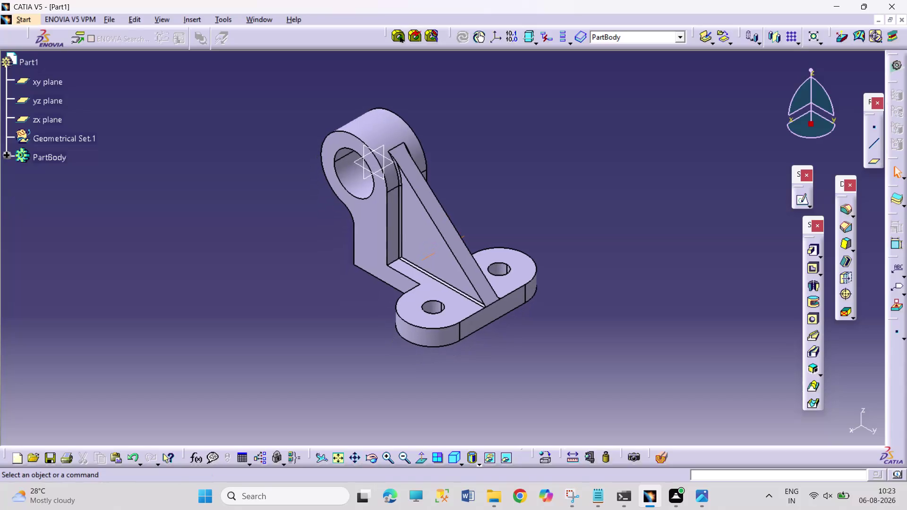
Recenter the finished bracket in the view and start saving it under a new name (Ctrl+S).
middle_click(500, 179)
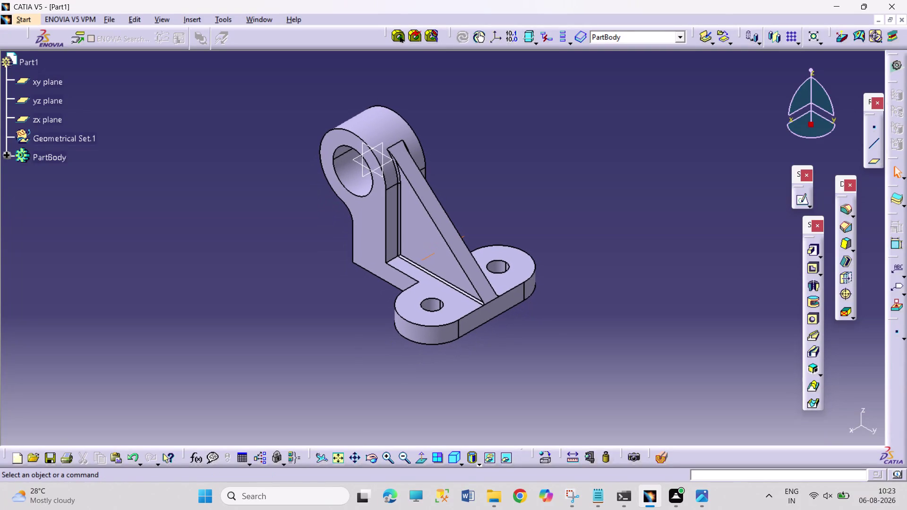
middle_click(497, 177)
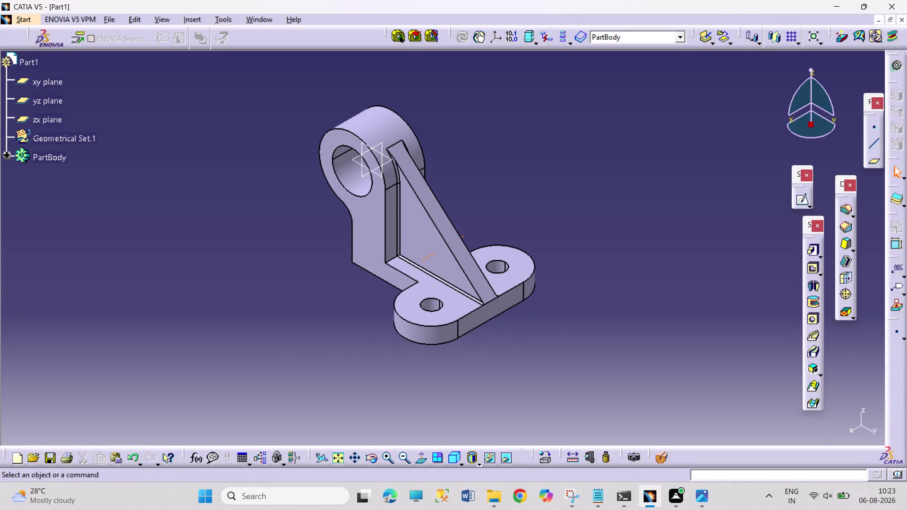
middle_click(493, 210)
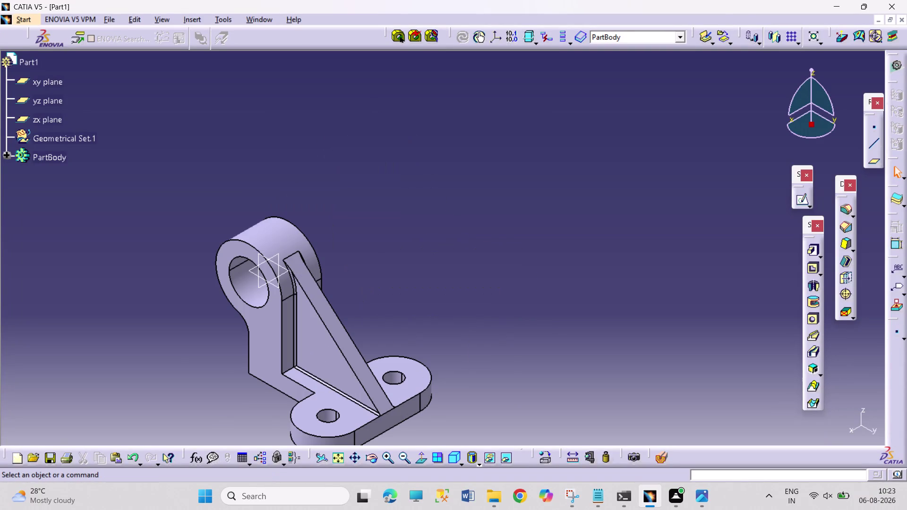
middle_click(492, 209)
middle_click(494, 209)
middle_click(494, 210)
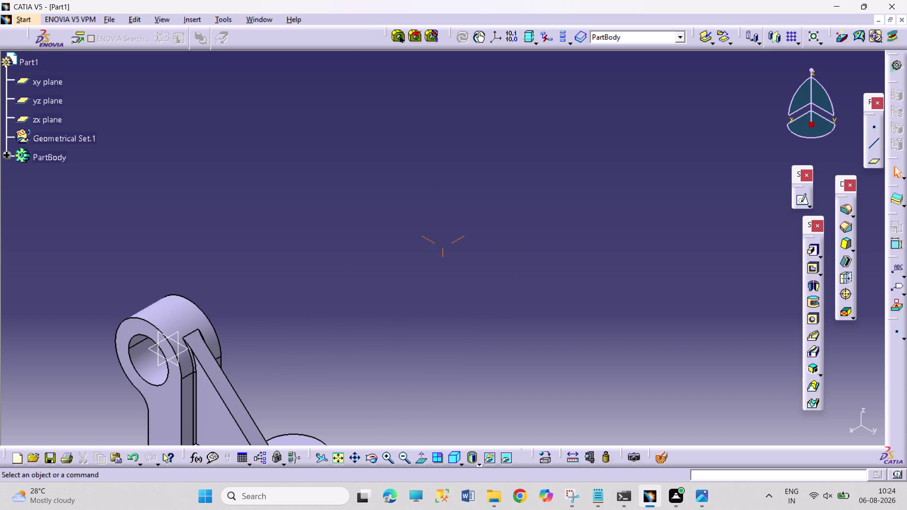
middle_click(30, 403)
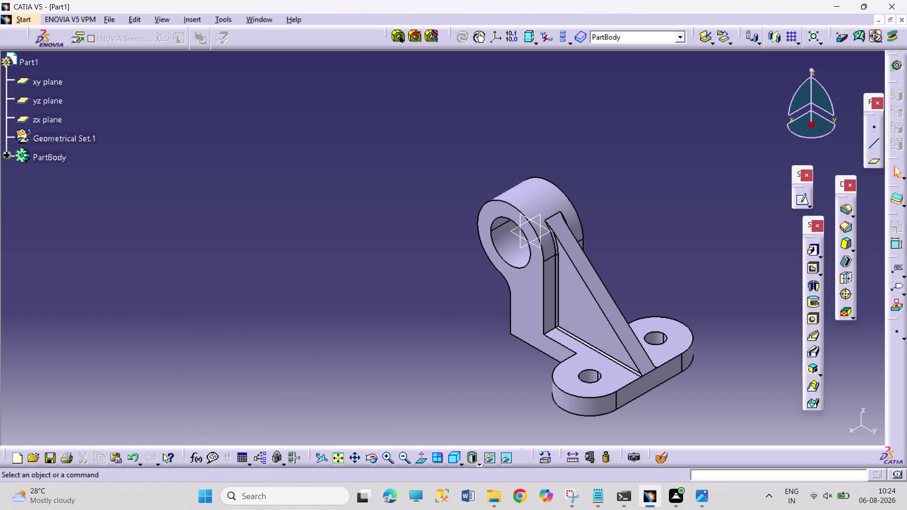
middle_click(710, 401)
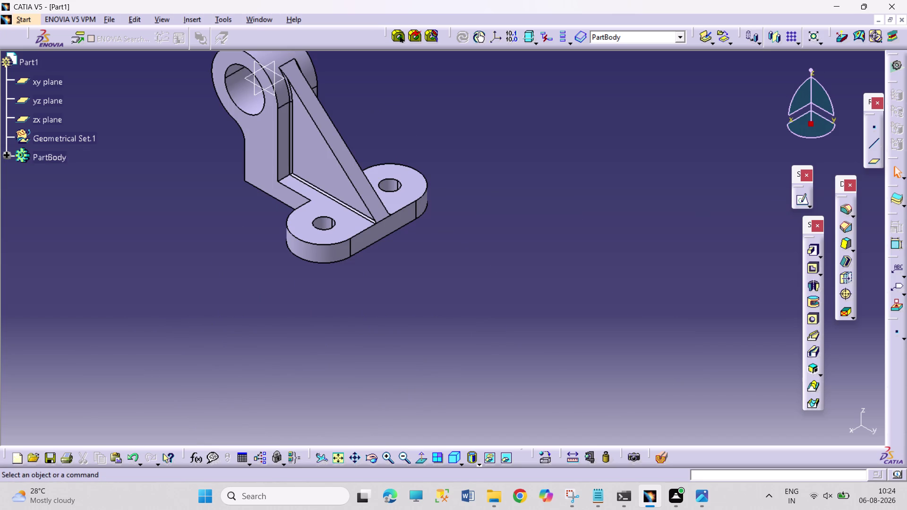
middle_drag(556, 237, 567, 240)
middle_drag(510, 195, 660, 328)
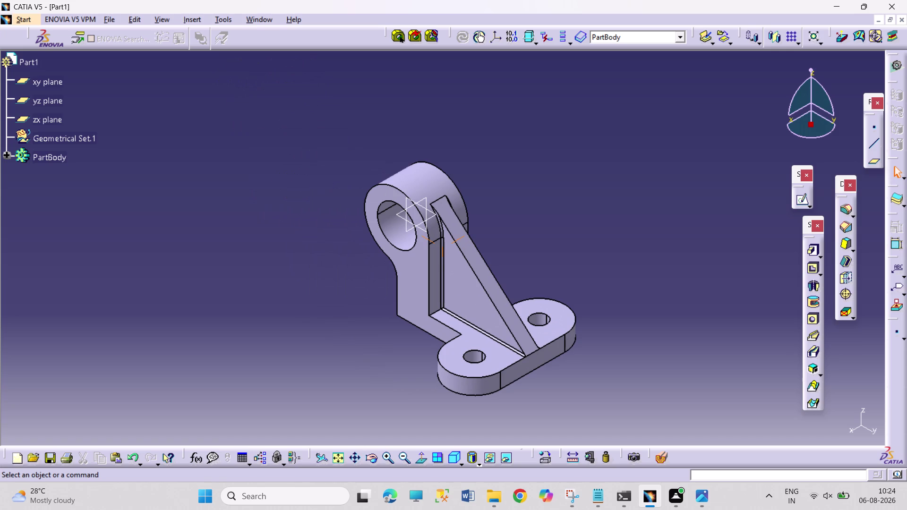
middle_drag(570, 376, 569, 357)
middle_drag(596, 340, 596, 334)
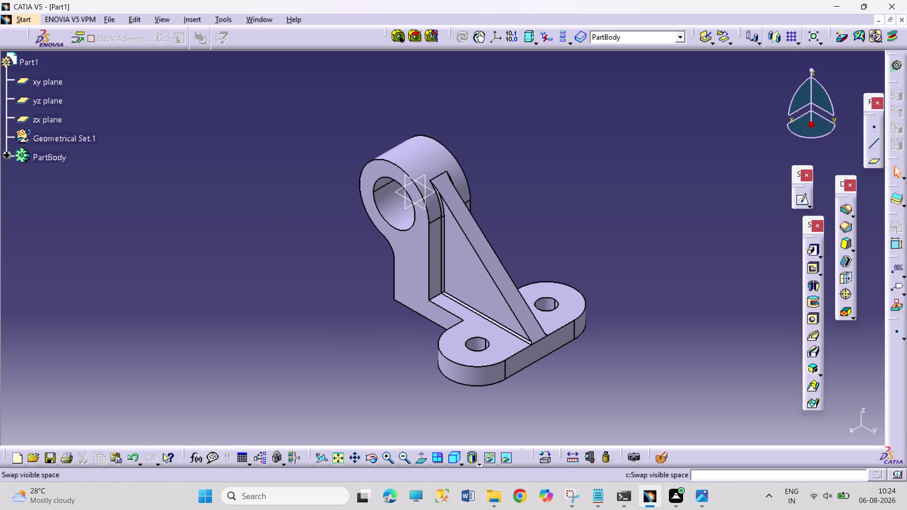
key(ctrl+s)
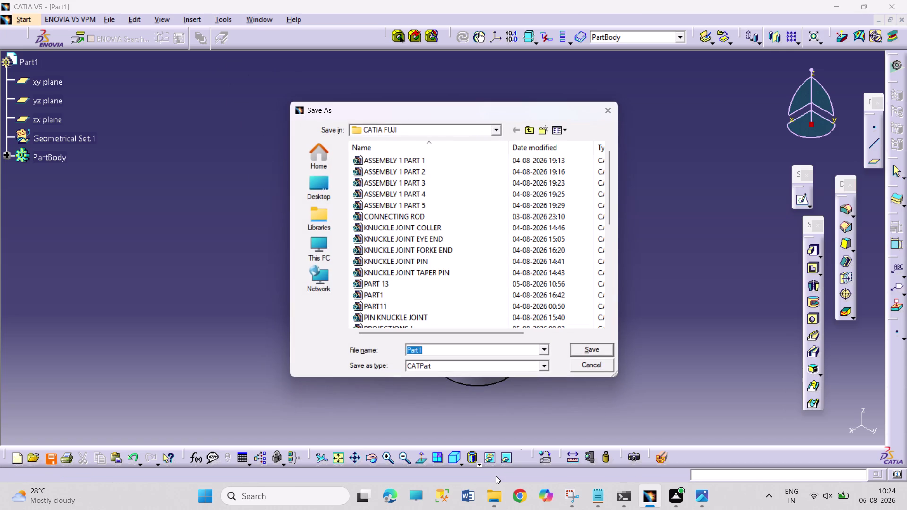
Save the bracket as PART17.CATPart in the CATIA FUJI folder.
text(PA)
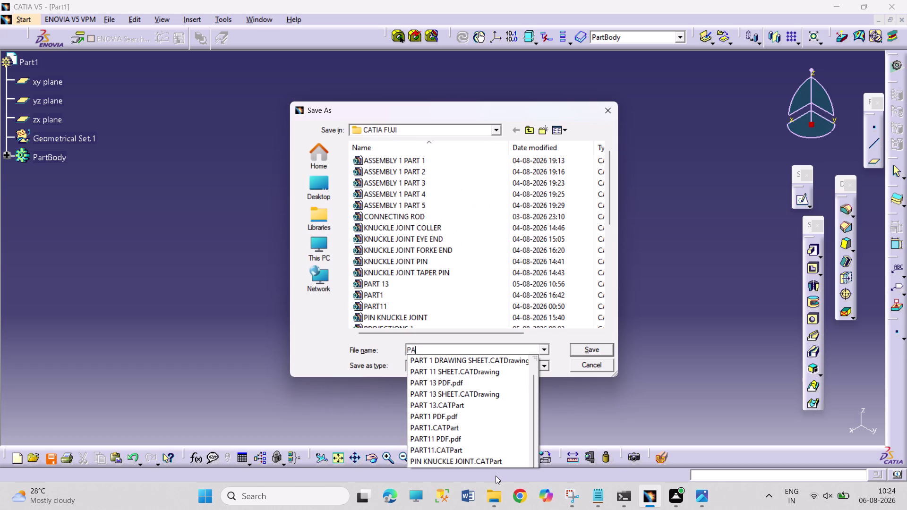
text(RT)
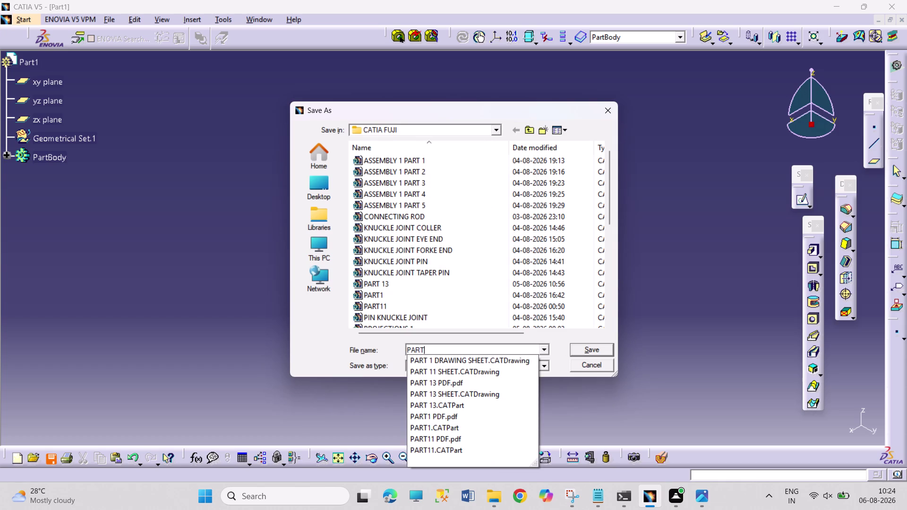
text(17)
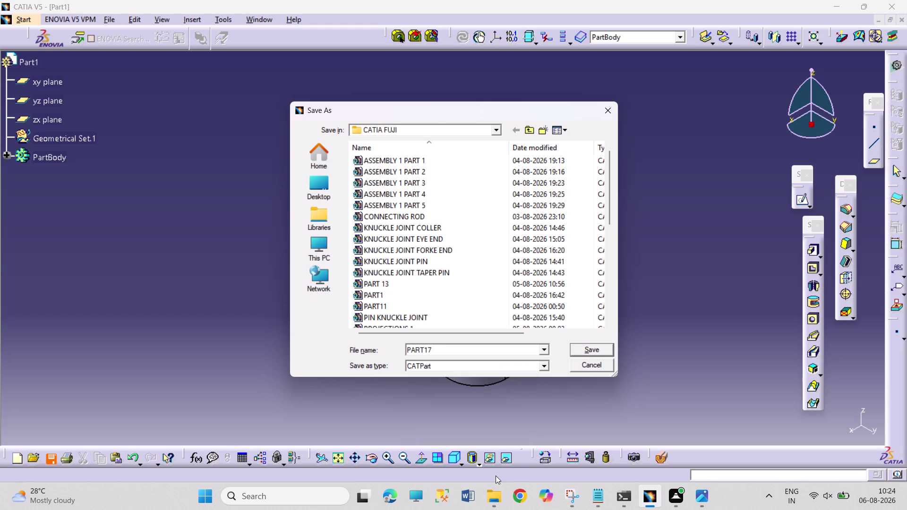
key(Return)
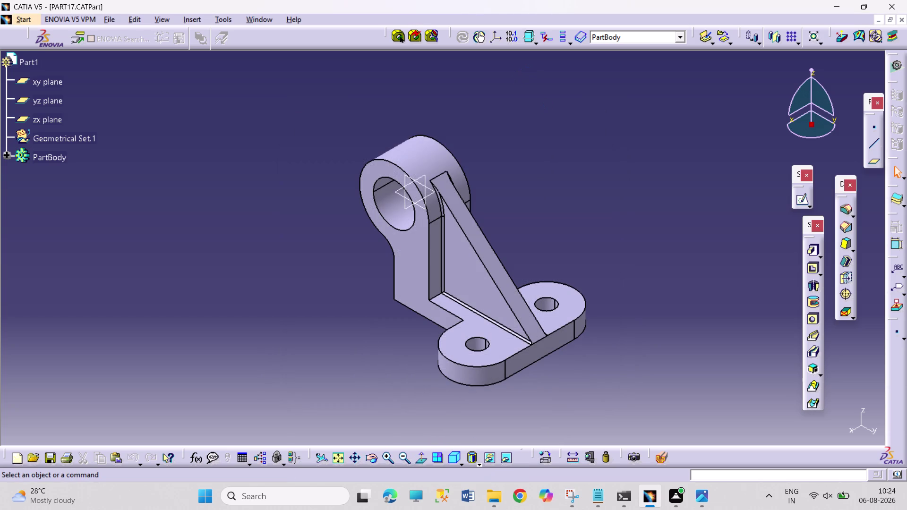
click(37, 22)
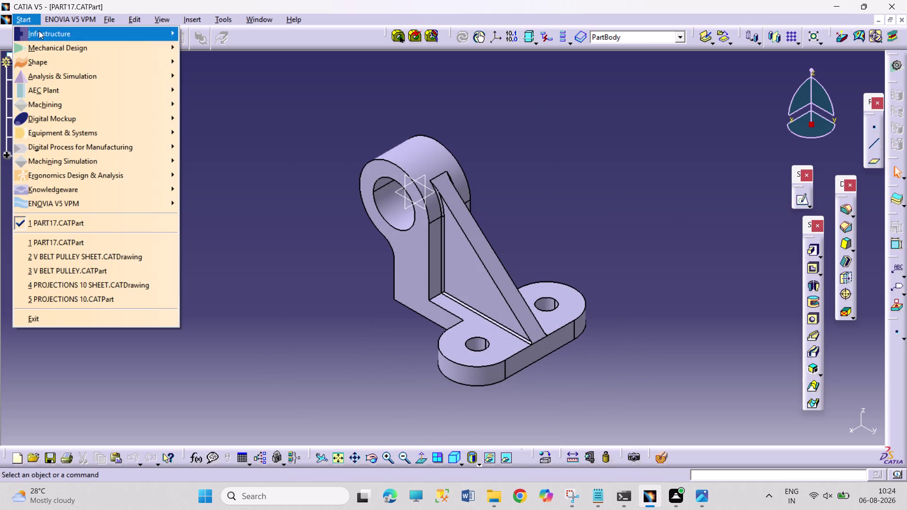
Start a new Drafting drawing using the empty sheet layout.
click(48, 46)
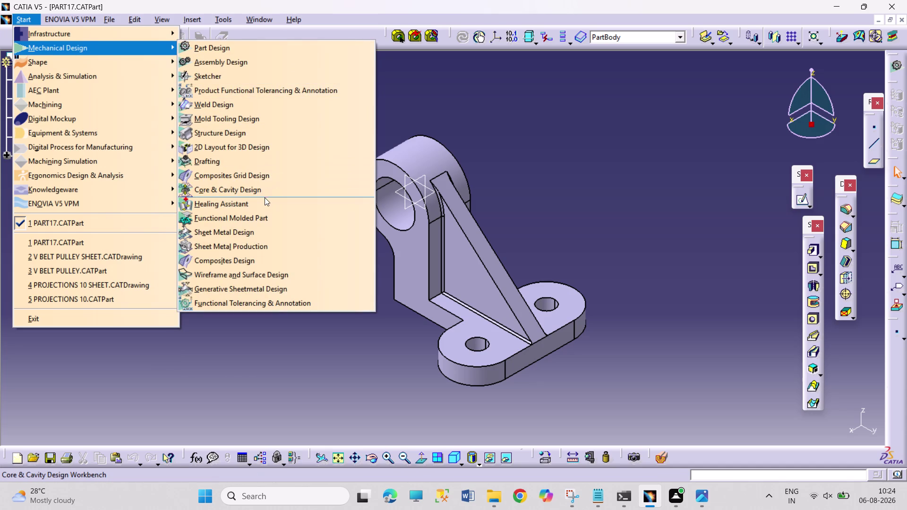
click(260, 158)
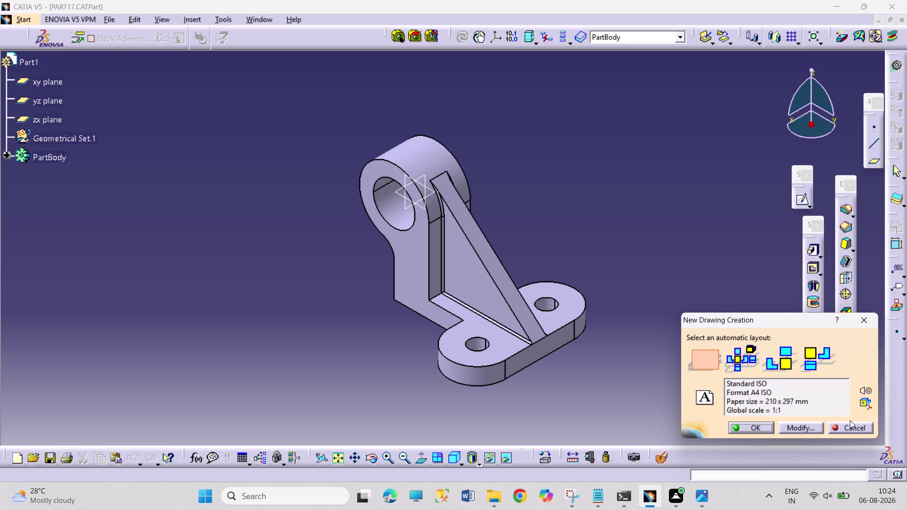
click(767, 430)
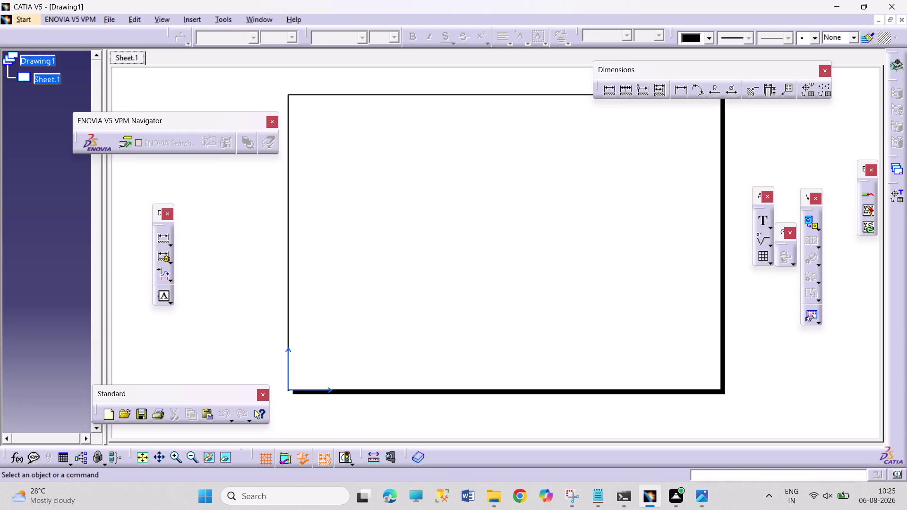
Box-select across the empty drawing sheet and pick the Front View tool.
drag(408, 135, 448, 201)
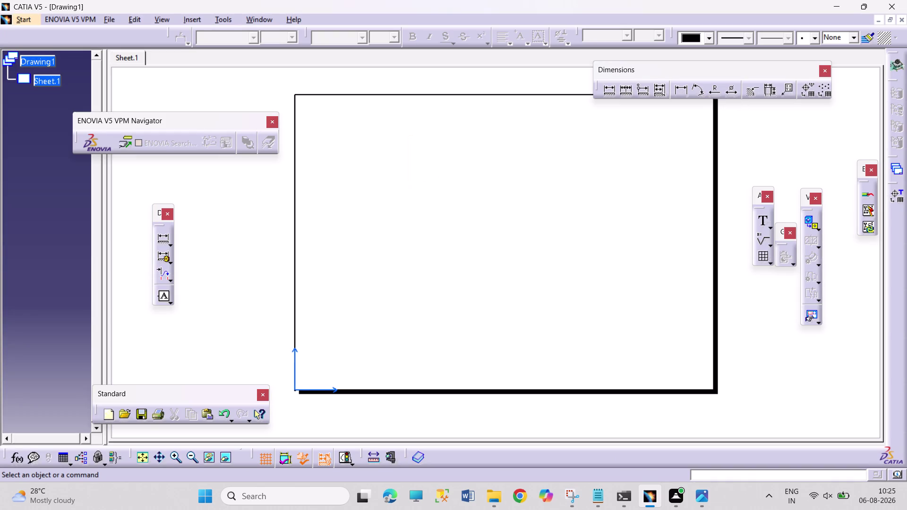
drag(351, 127, 485, 238)
drag(350, 120, 465, 207)
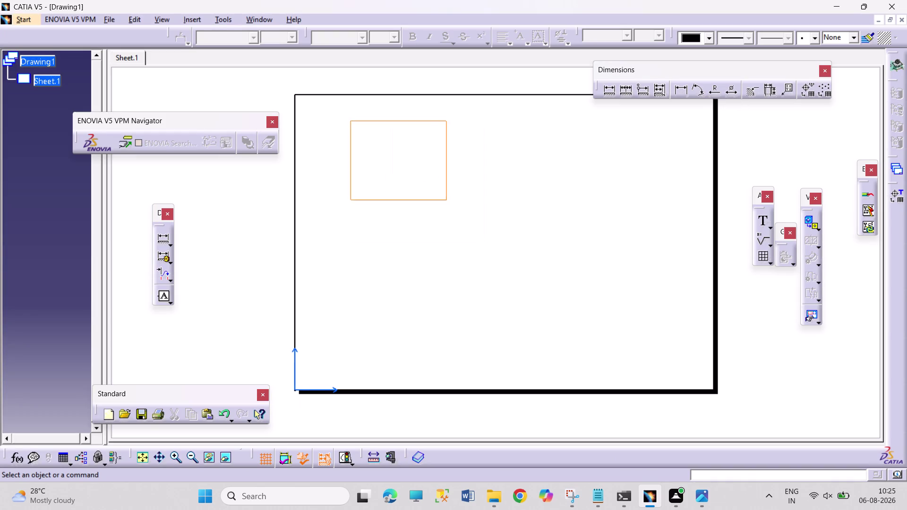
drag(464, 207, 504, 224)
drag(348, 119, 482, 226)
drag(344, 124, 472, 242)
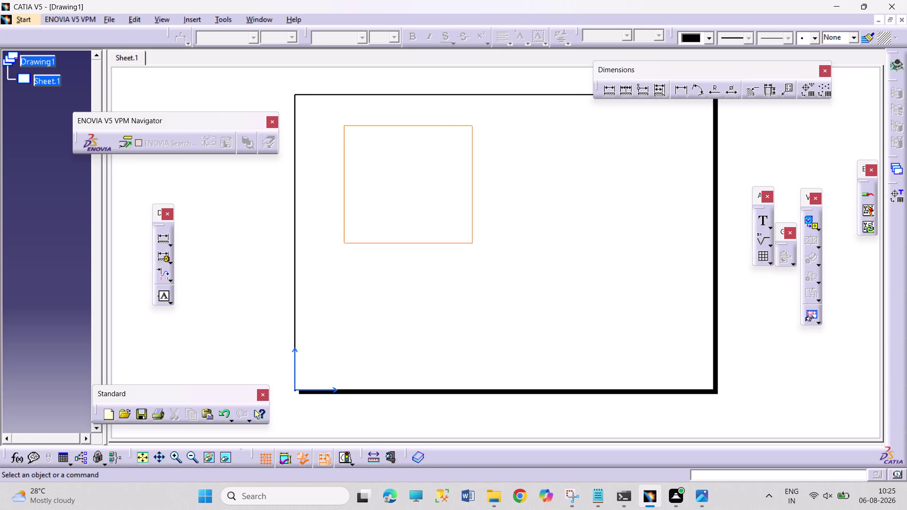
drag(352, 125, 447, 216)
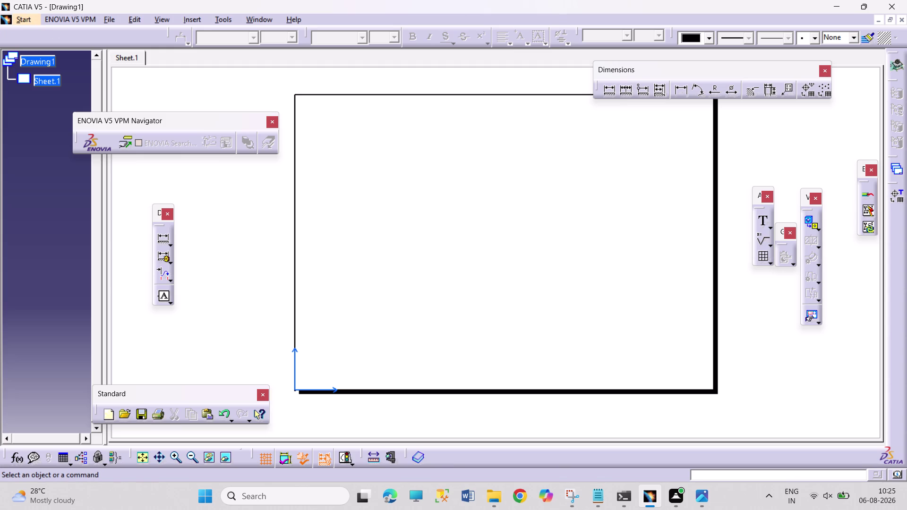
drag(288, 81, 453, 390)
drag(453, 389, 733, 402)
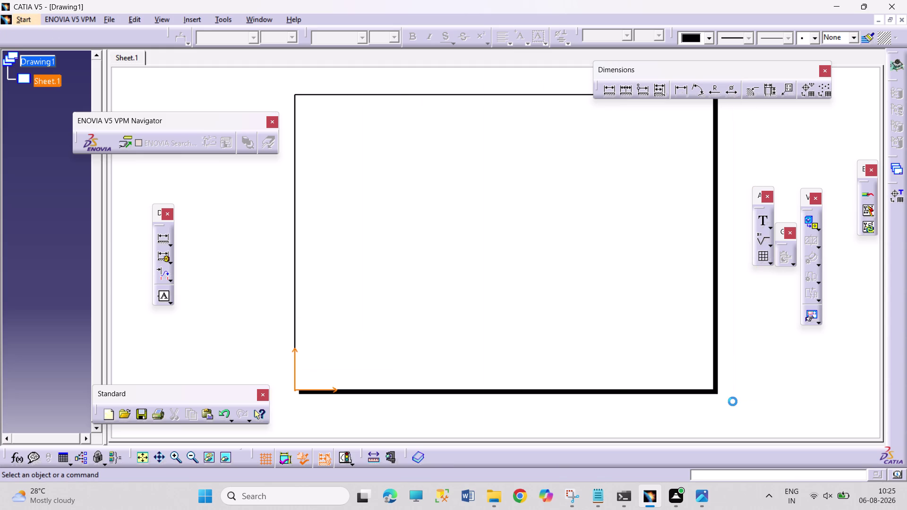
click(355, 165)
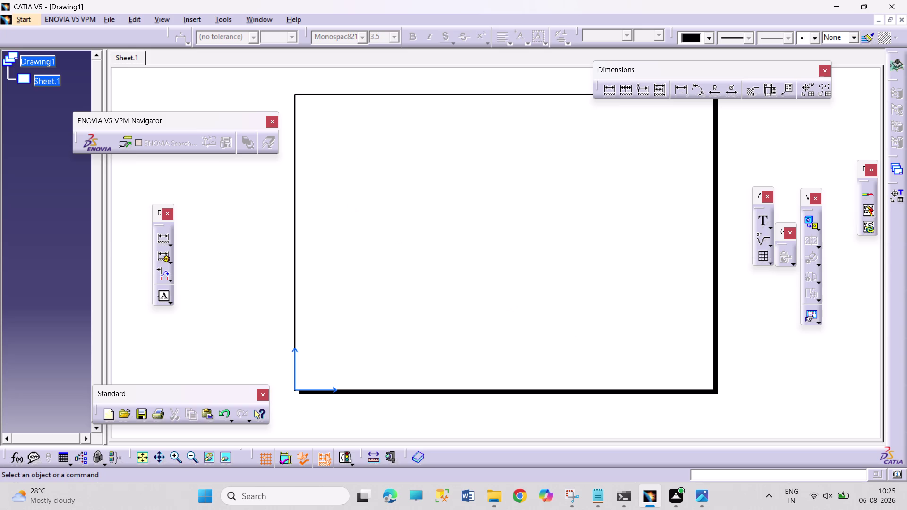
drag(284, 81, 732, 156)
drag(732, 156, 736, 156)
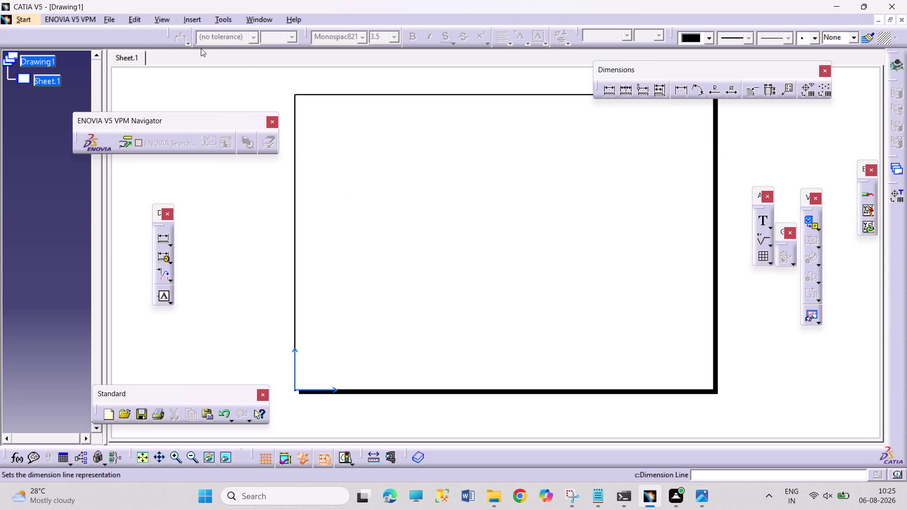
click(809, 223)
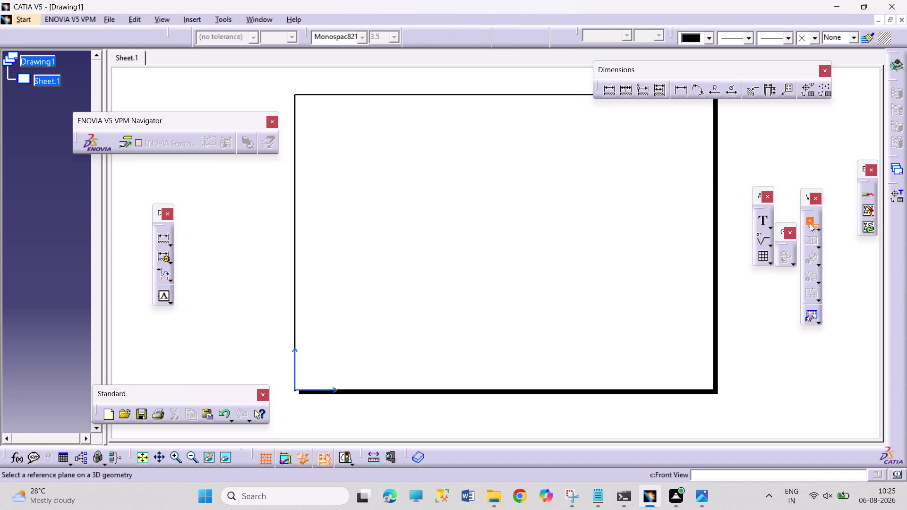
click(810, 224)
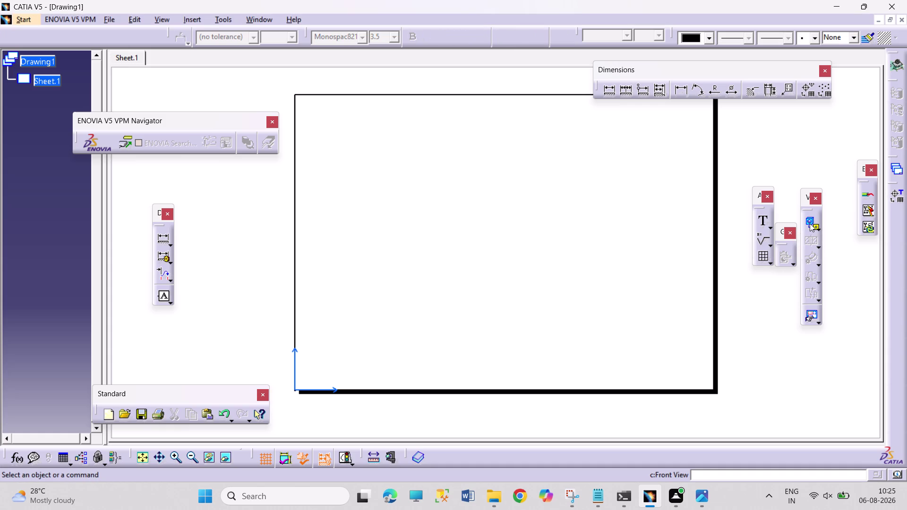
Box-select the sheet area again and restart the Front View projection.
drag(278, 85, 417, 146)
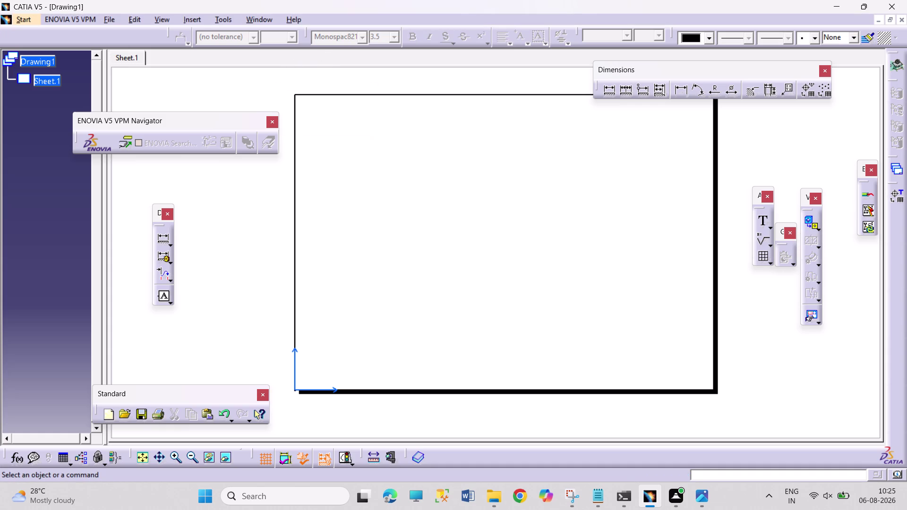
drag(417, 146, 742, 141)
drag(281, 80, 632, 150)
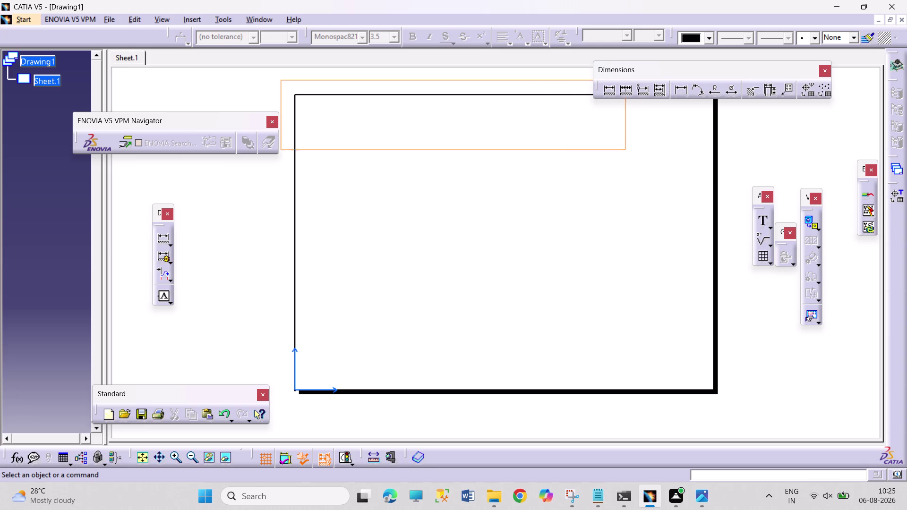
drag(632, 150, 728, 150)
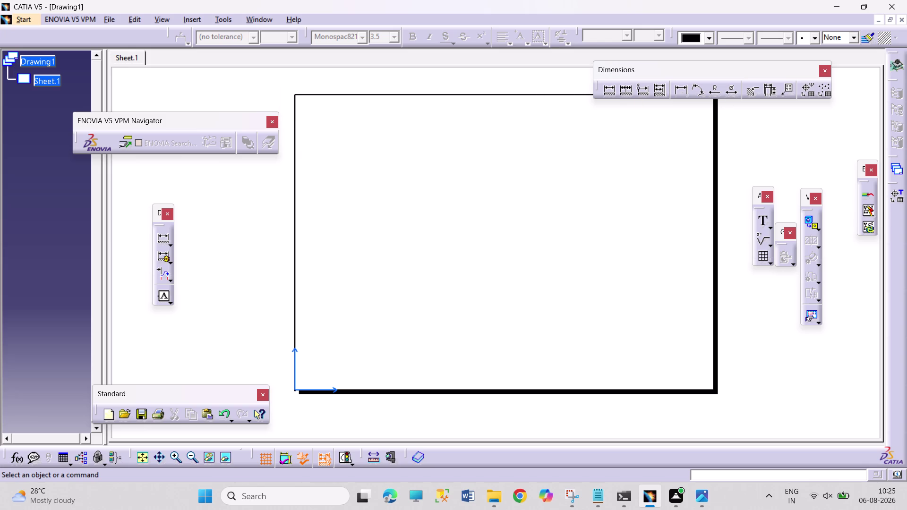
drag(307, 108, 569, 320)
drag(570, 320, 705, 379)
drag(286, 83, 682, 135)
drag(682, 135, 733, 122)
drag(275, 73, 738, 148)
drag(283, 78, 700, 140)
drag(724, 141, 742, 139)
drag(284, 69, 740, 132)
drag(275, 79, 695, 126)
drag(702, 125, 730, 124)
double_click(730, 124)
drag(277, 76, 755, 129)
drag(300, 97, 318, 156)
drag(319, 156, 706, 384)
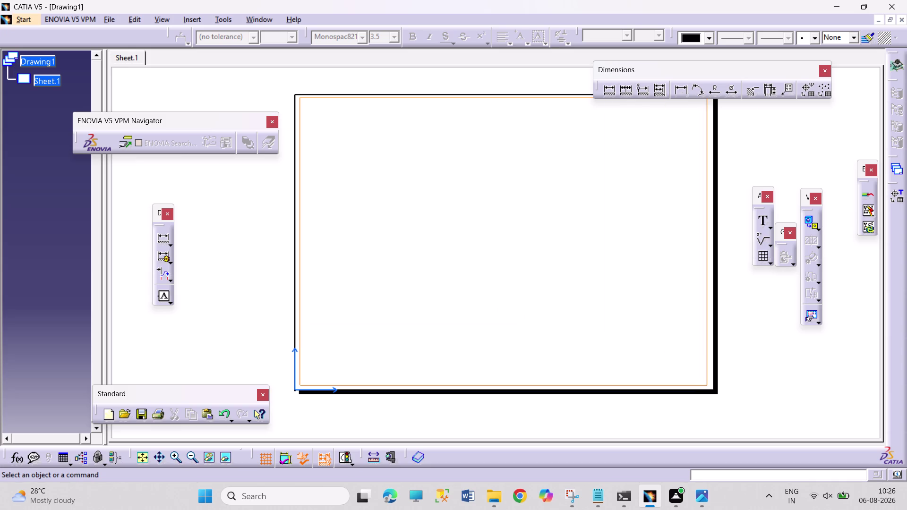
drag(707, 385, 708, 385)
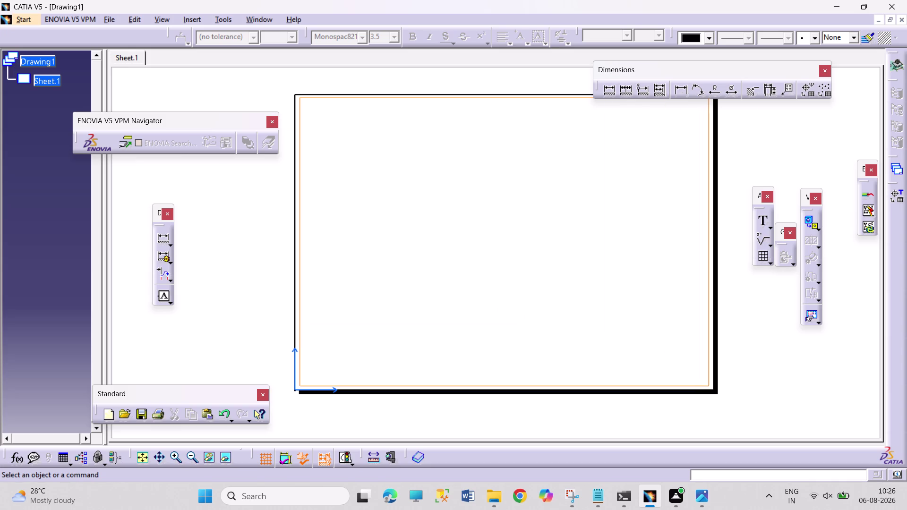
drag(708, 385, 708, 384)
drag(280, 76, 427, 141)
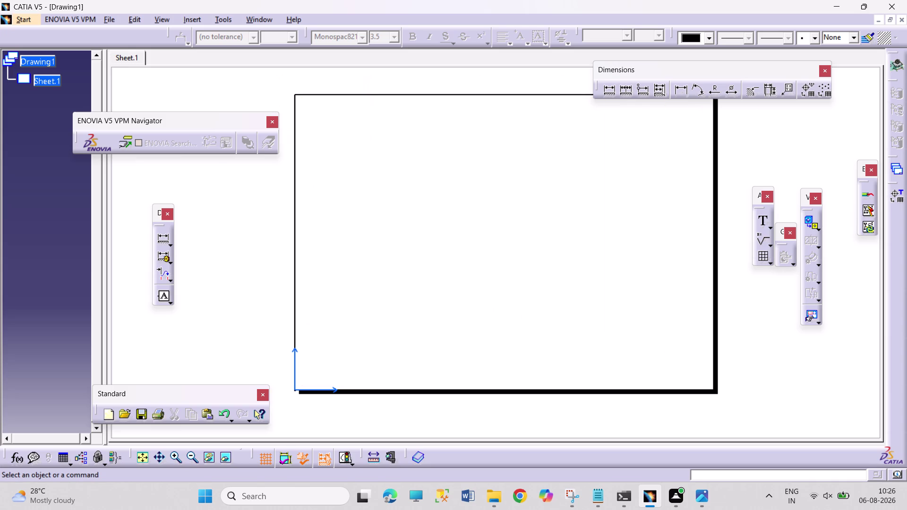
drag(426, 142, 736, 148)
drag(300, 99, 652, 351)
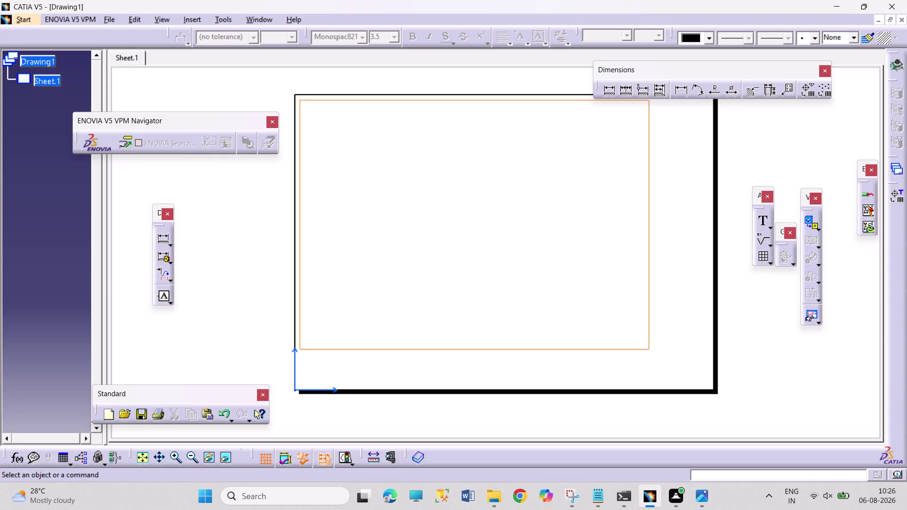
drag(652, 351, 708, 385)
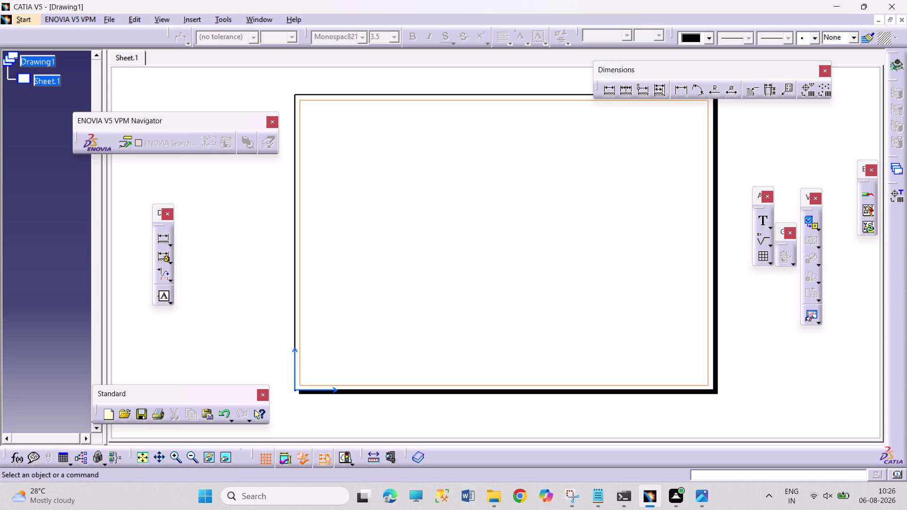
drag(708, 385, 710, 386)
click(711, 385)
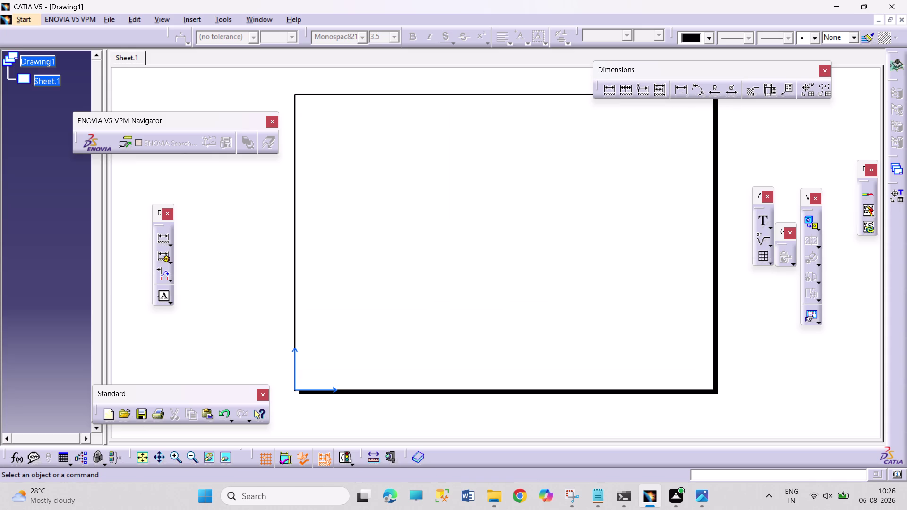
drag(300, 97, 467, 231)
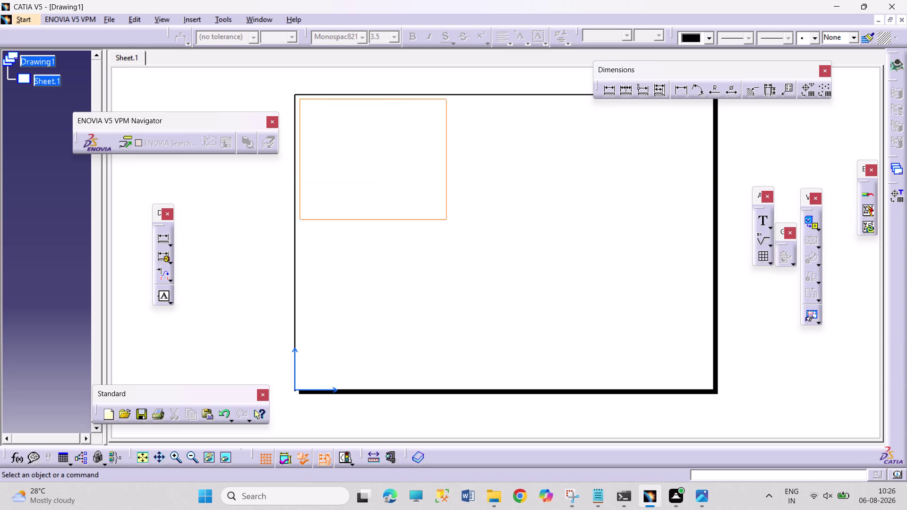
drag(467, 231, 703, 380)
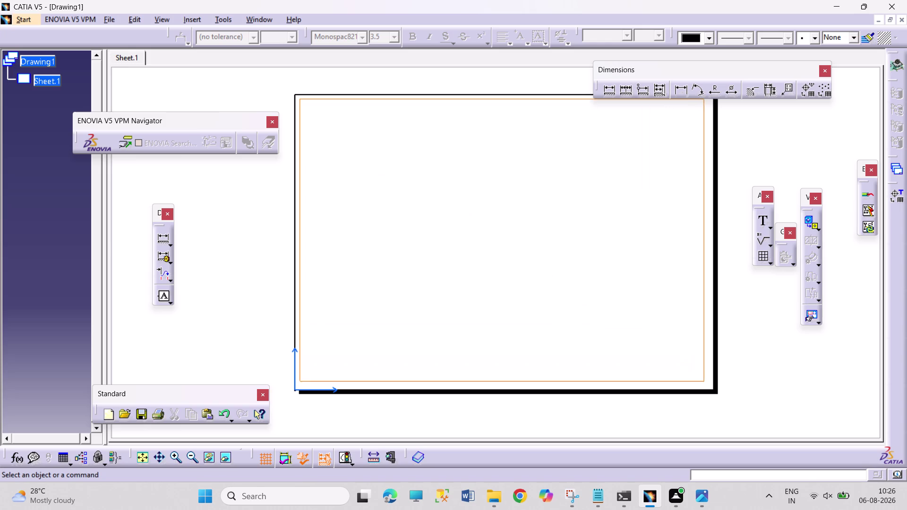
drag(703, 380, 703, 383)
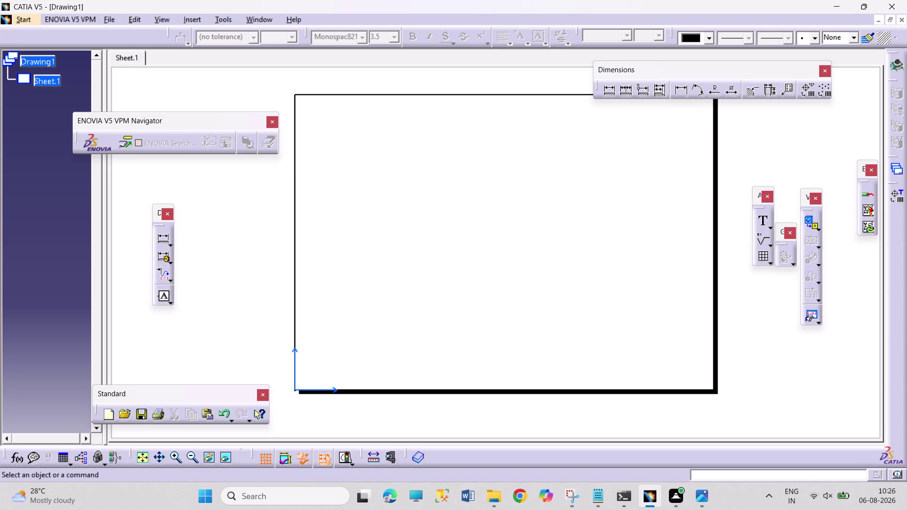
drag(302, 102, 708, 380)
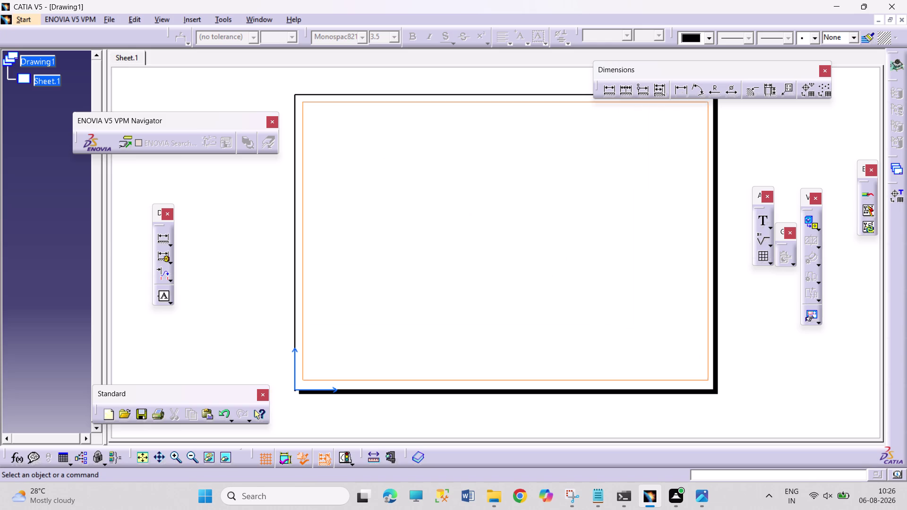
drag(708, 379, 709, 386)
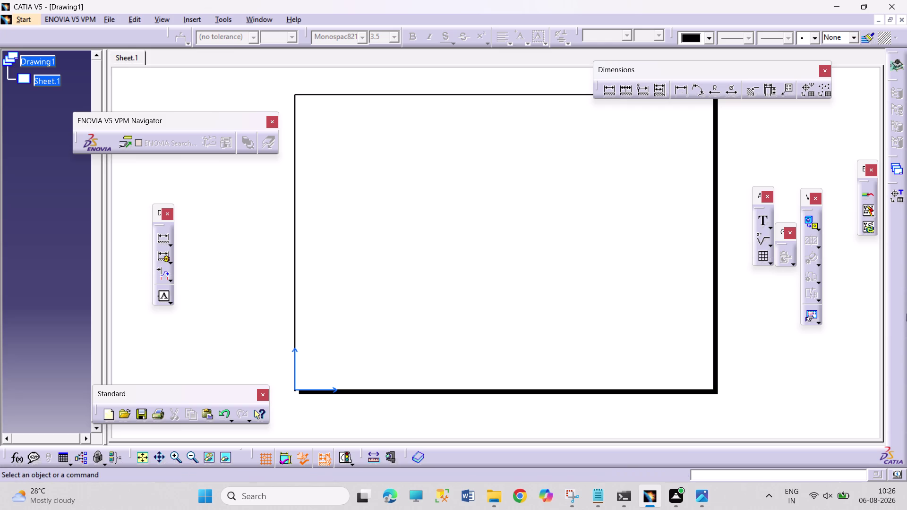
click(811, 230)
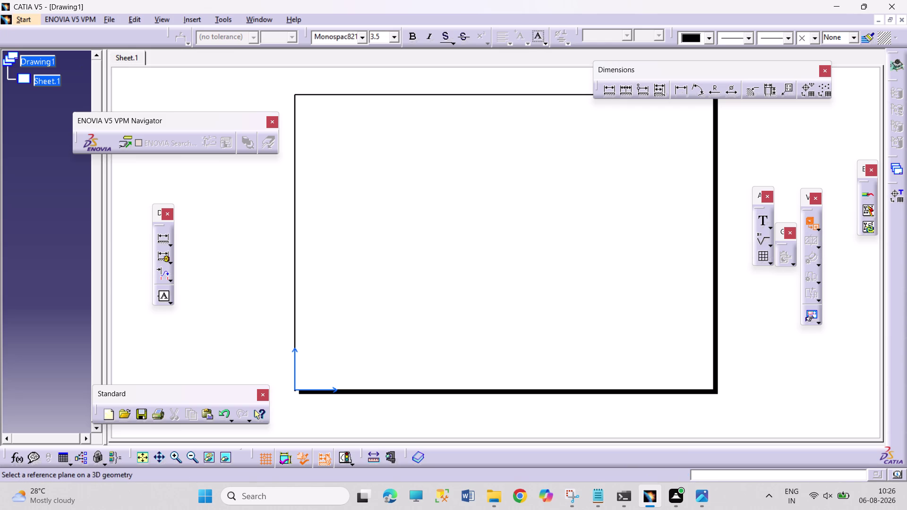
Select the bracket's side face in the part window as the view plane.
click(253, 21)
click(273, 92)
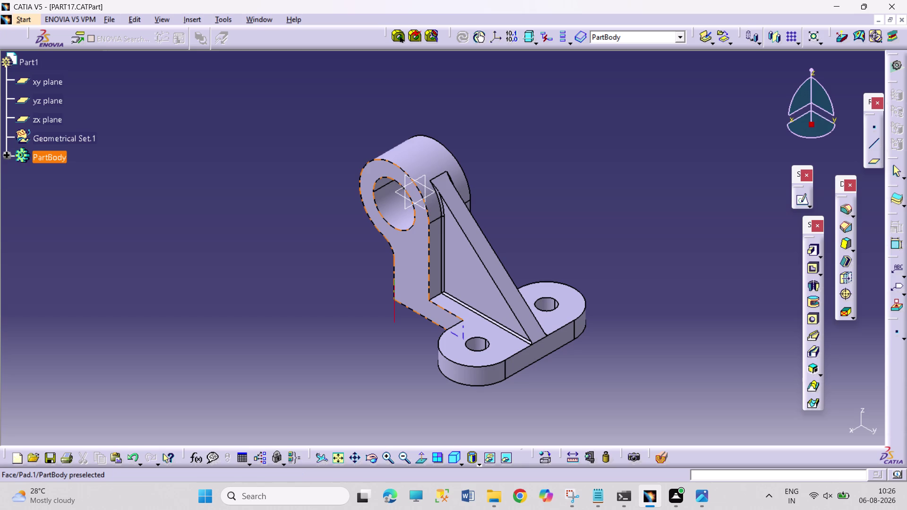
click(413, 260)
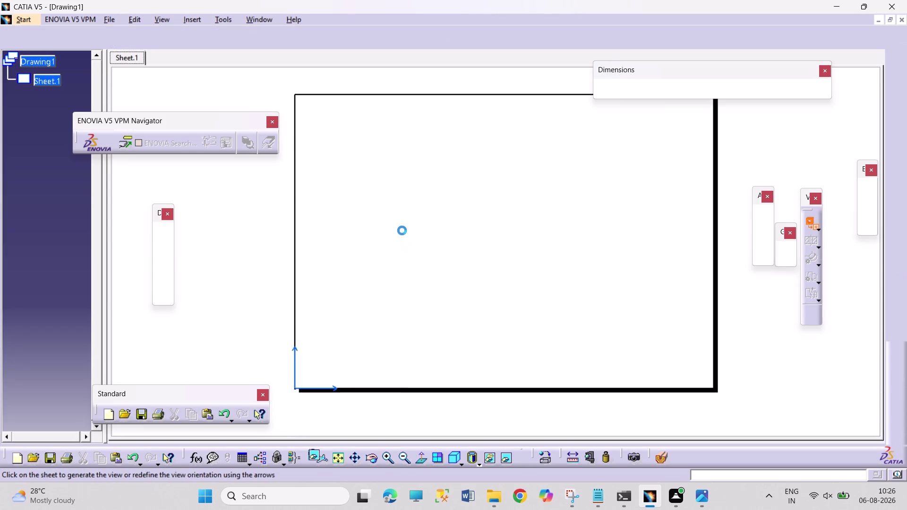
Place the front view preview at the sheet's upper left and generate it at 1:1.
drag(459, 310, 388, 257)
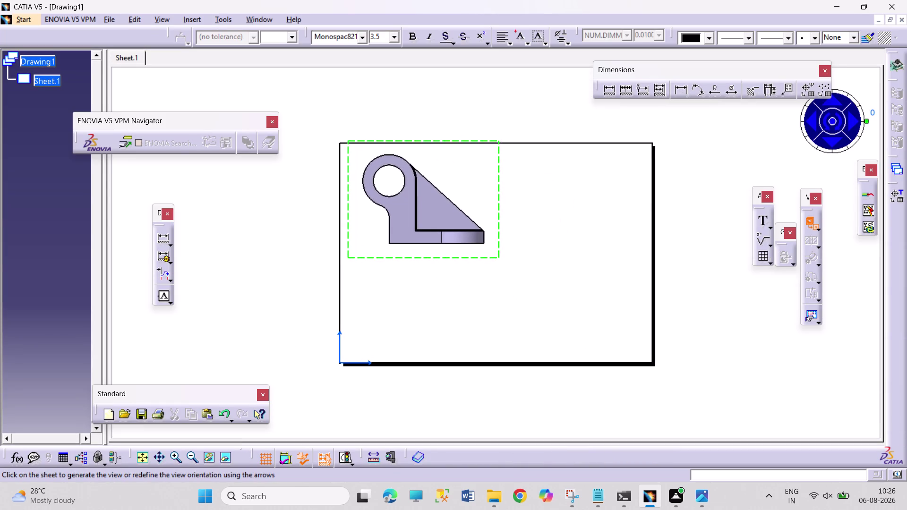
drag(388, 257, 385, 255)
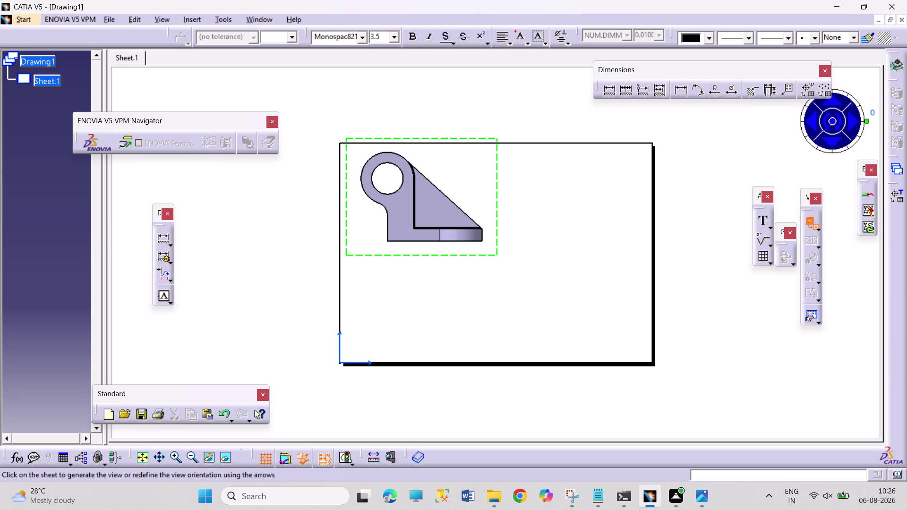
click(689, 250)
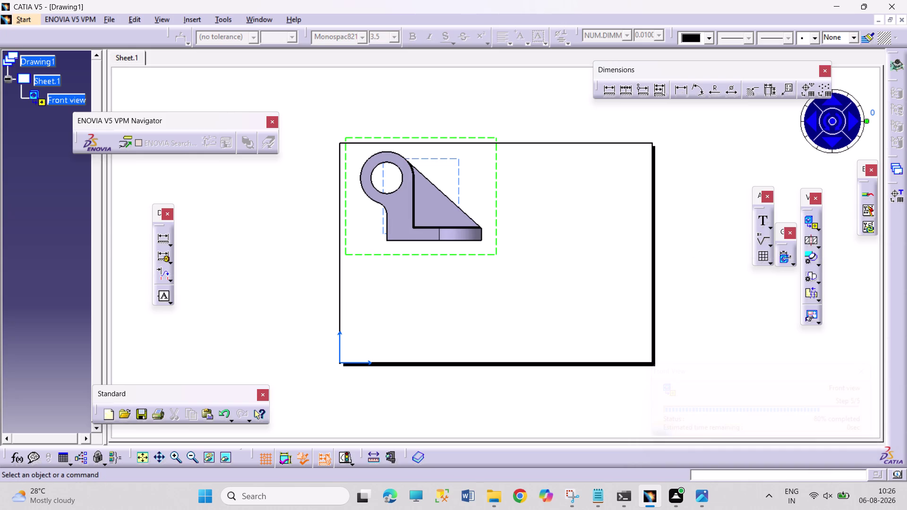
click(493, 249)
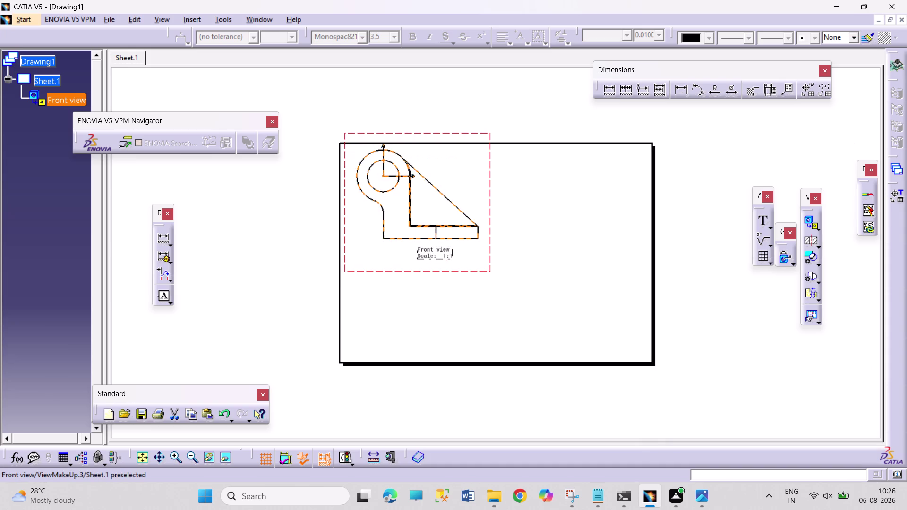
click(691, 262)
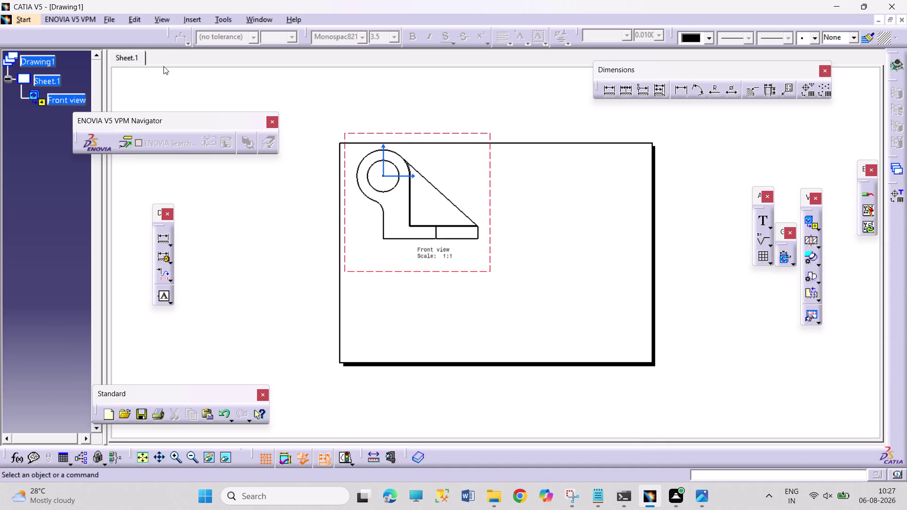
click(820, 228)
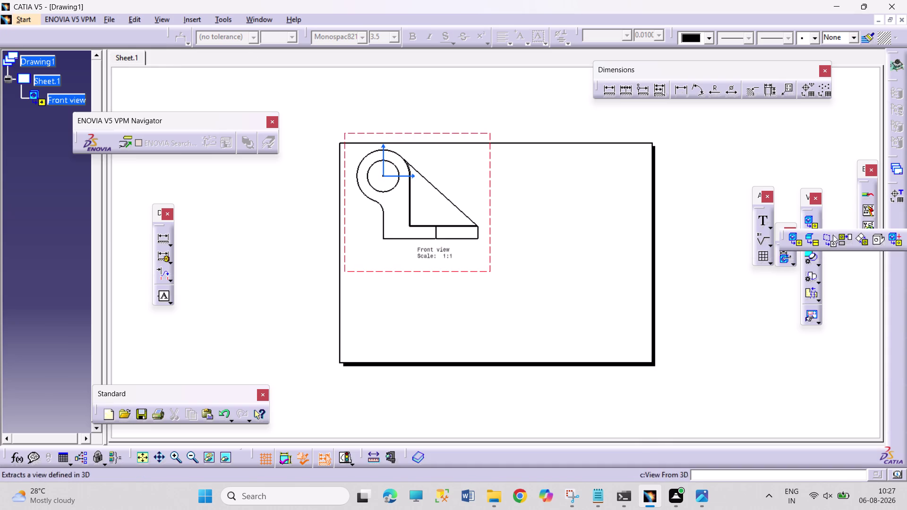
Project a top view below and a left view right of the front view.
click(850, 239)
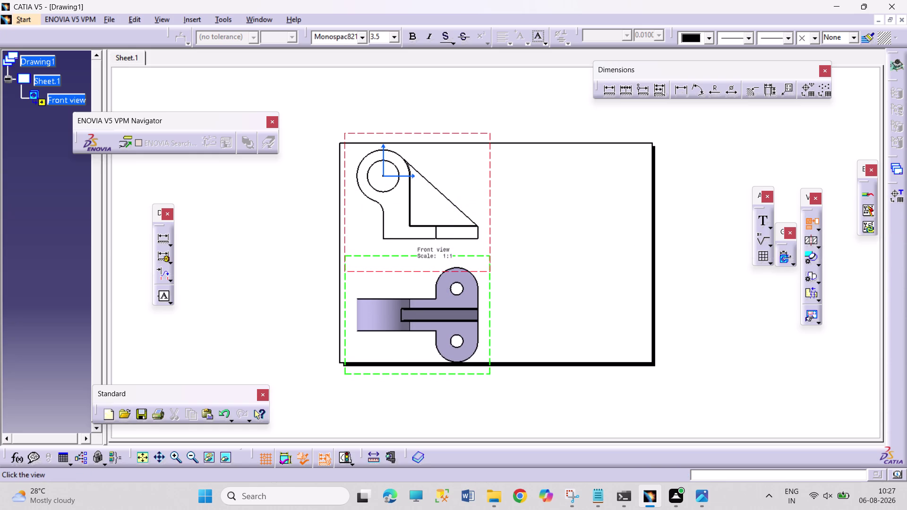
click(417, 313)
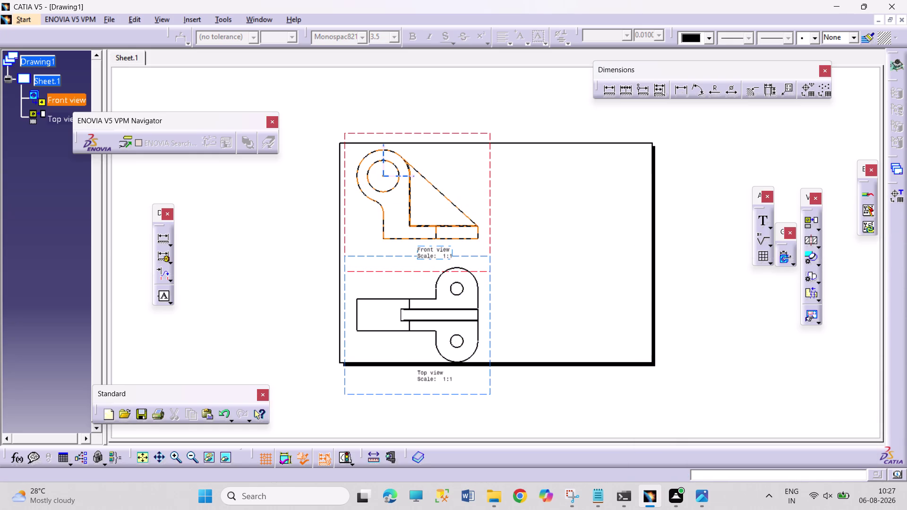
click(804, 223)
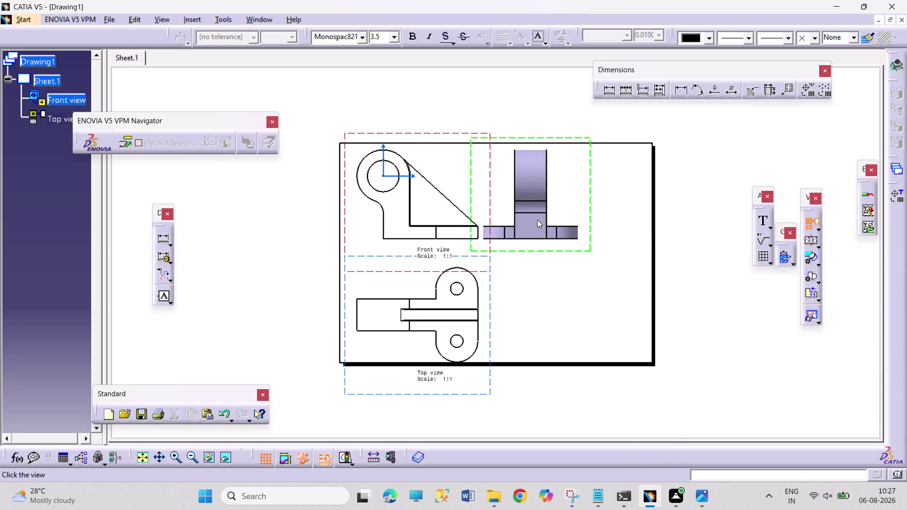
click(570, 230)
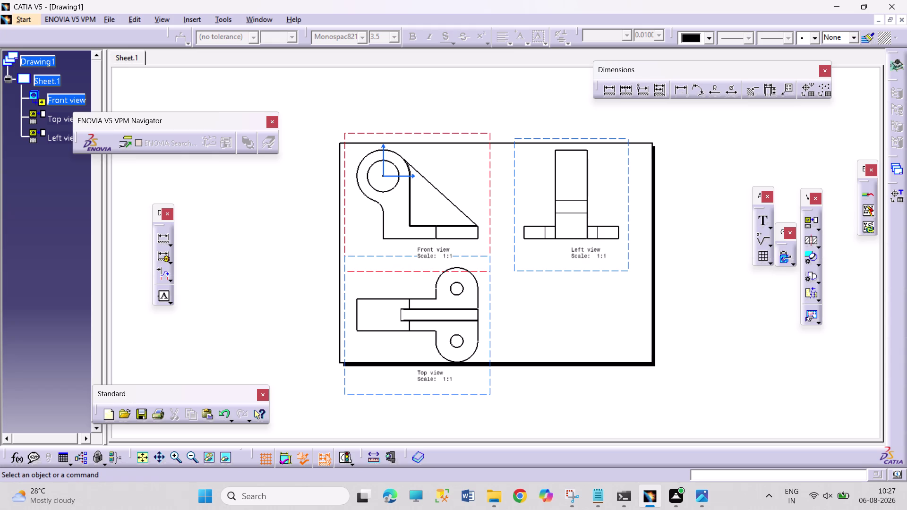
Drag-select around the views on the right side of the sheet.
drag(677, 160, 764, 262)
drag(693, 161, 774, 259)
drag(702, 177, 856, 326)
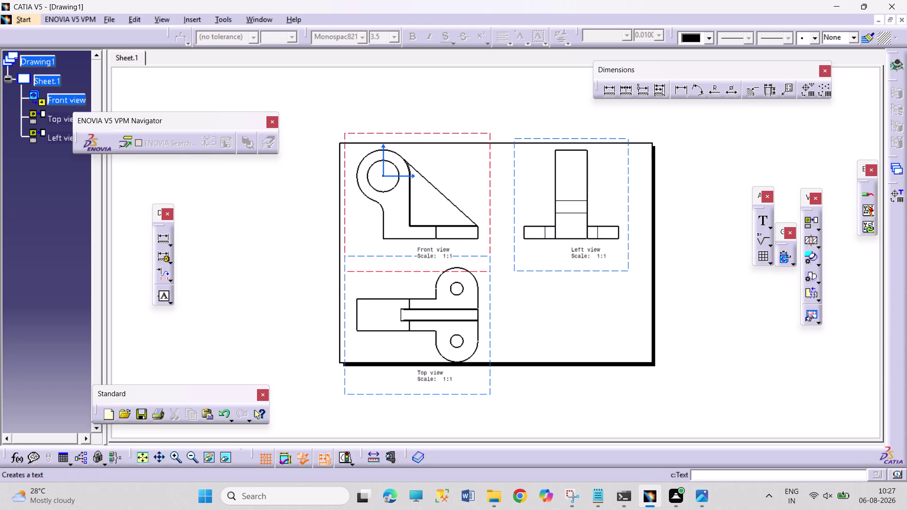
drag(856, 326, 876, 369)
drag(694, 106, 906, 318)
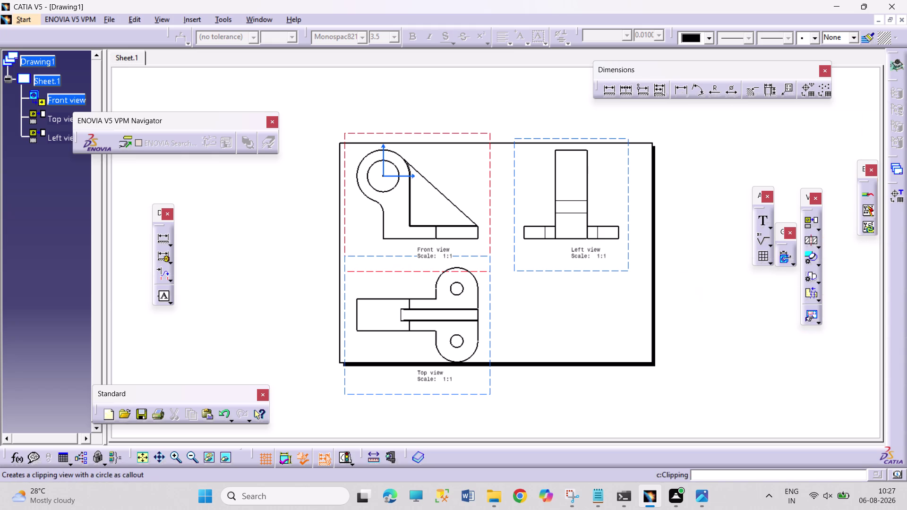
drag(906, 317, 880, 417)
click(762, 331)
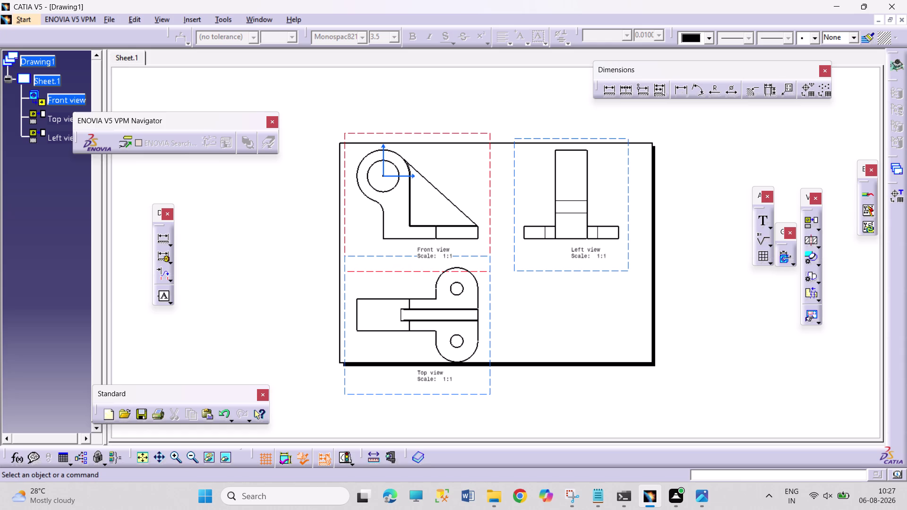
Undo the last four actions, cancel twice, and close Drawing1.
key(ctrl+z)
key(ctrl+z)
key(ctrl+z)
key(ctrl+z)
key(Escape)
key(Escape)
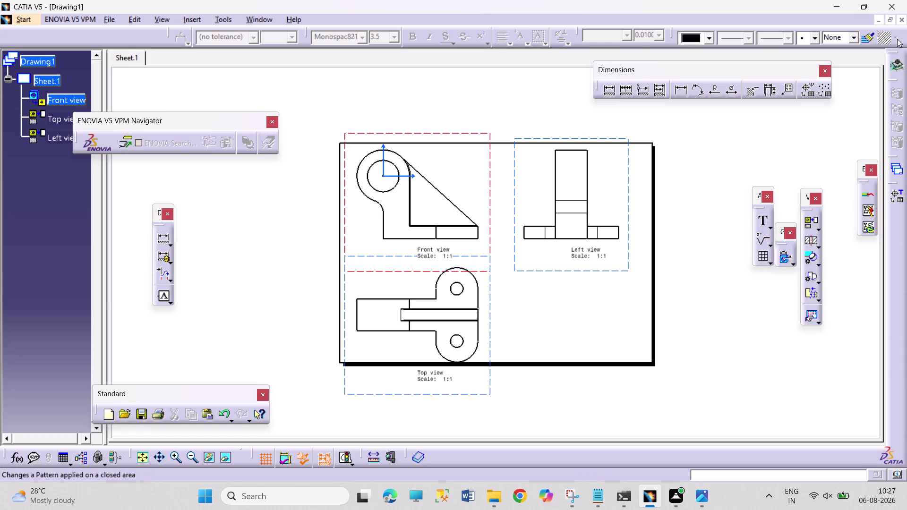
click(902, 22)
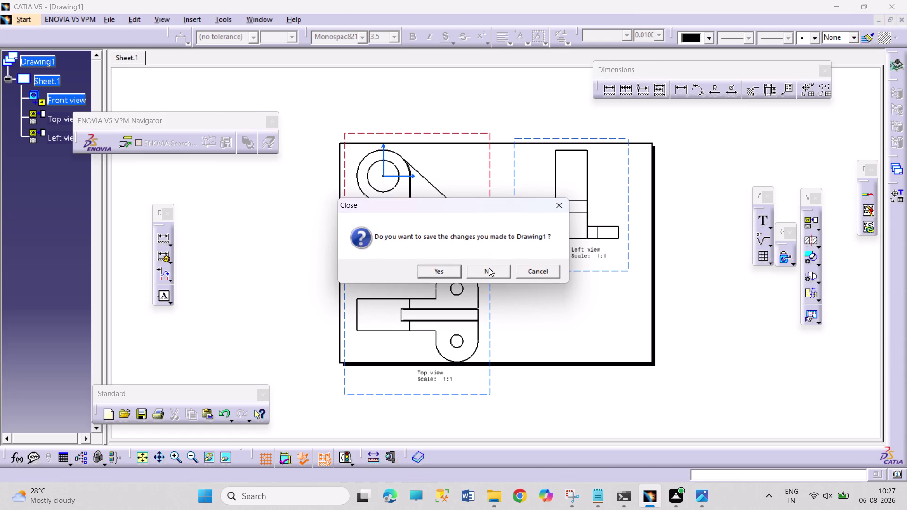
Discard Drawing1's changes and start a new Drafting drawing.
click(487, 271)
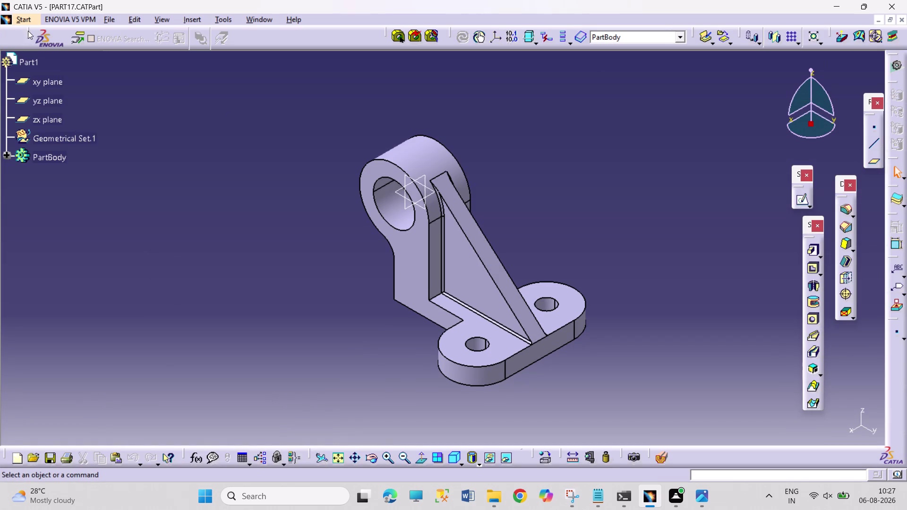
click(32, 19)
click(48, 50)
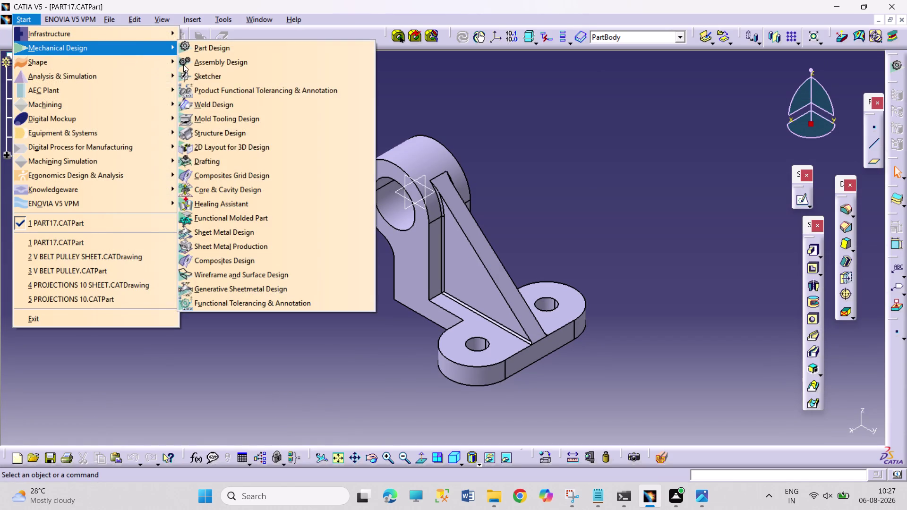
click(270, 159)
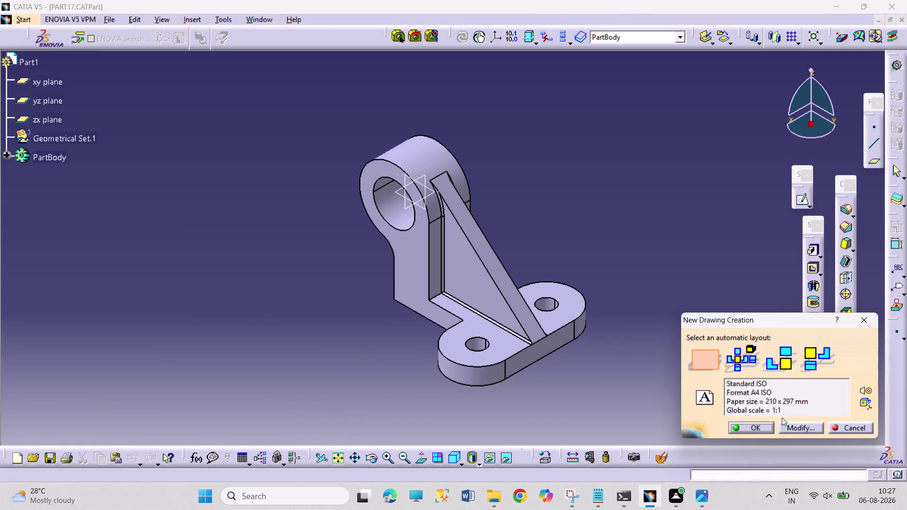
Set the sheet style to A3 ISO and create the empty drawing.
click(787, 432)
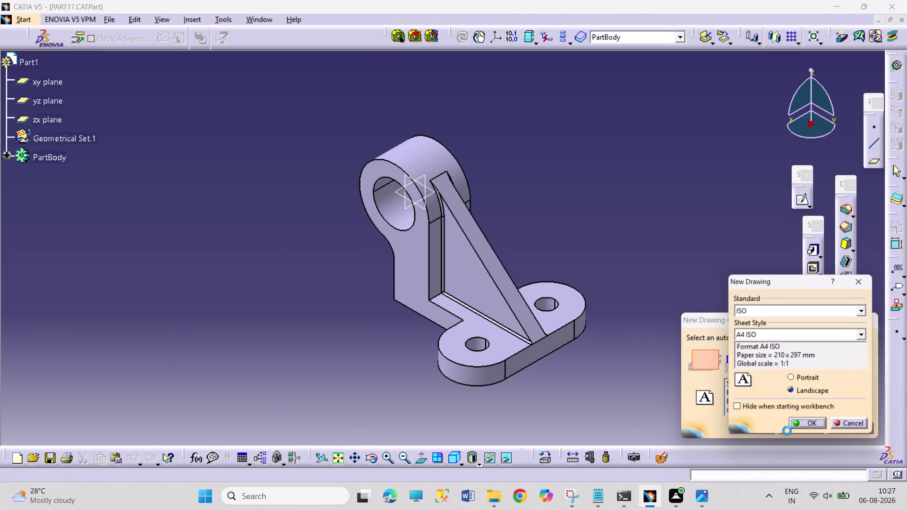
click(869, 334)
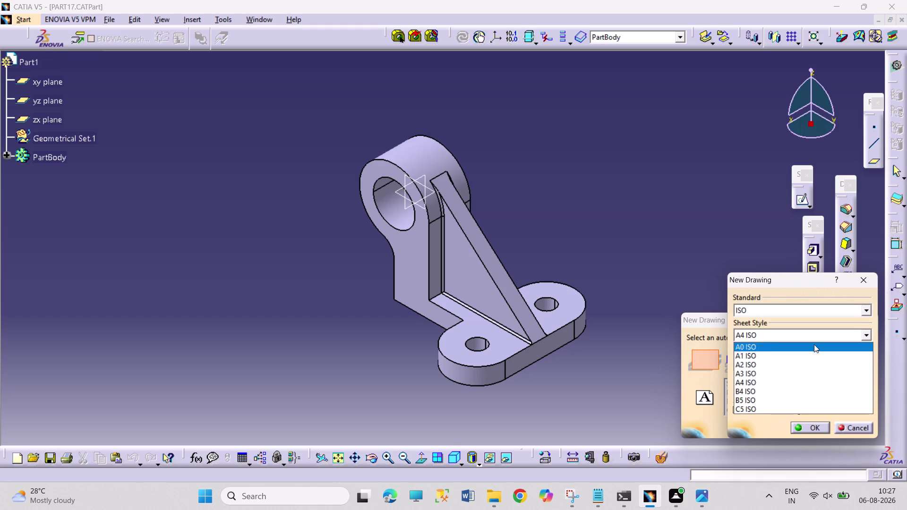
click(776, 375)
click(799, 424)
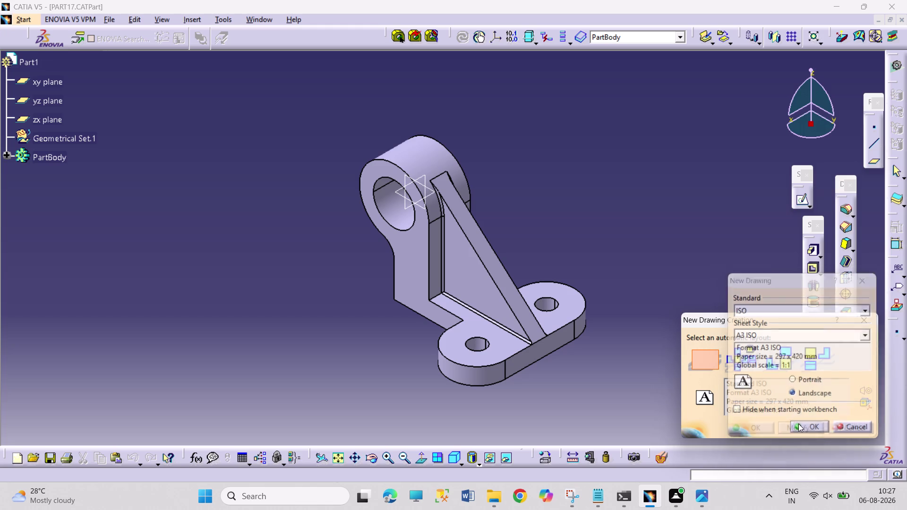
click(760, 427)
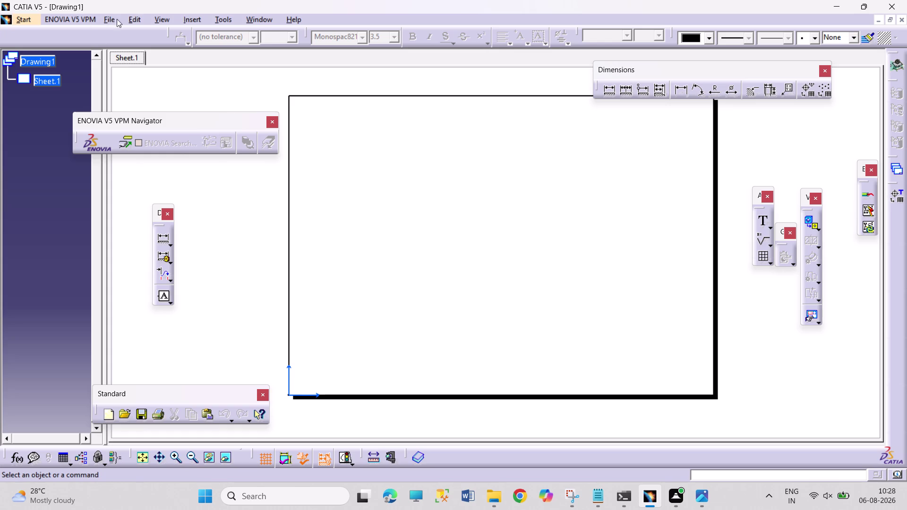
Create the Drawing Titleblock Sample 1 frame and title block on the sheet background.
click(142, 15)
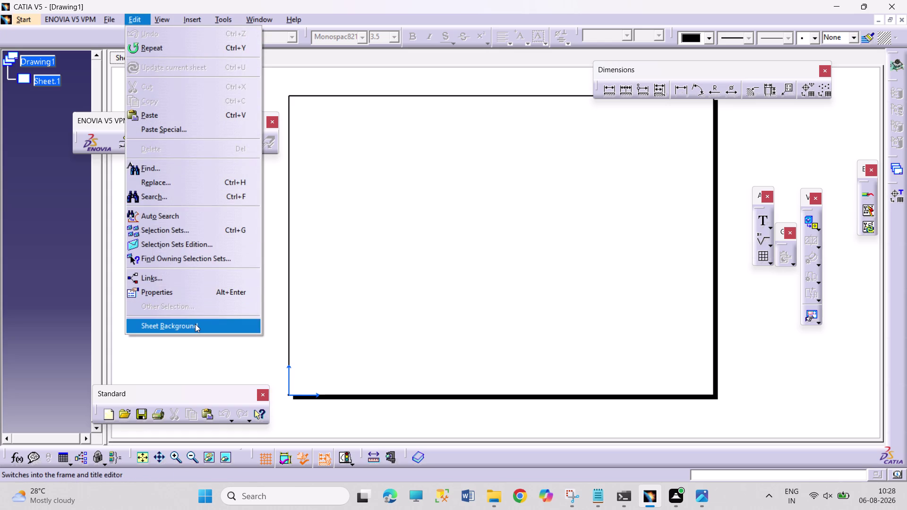
click(195, 324)
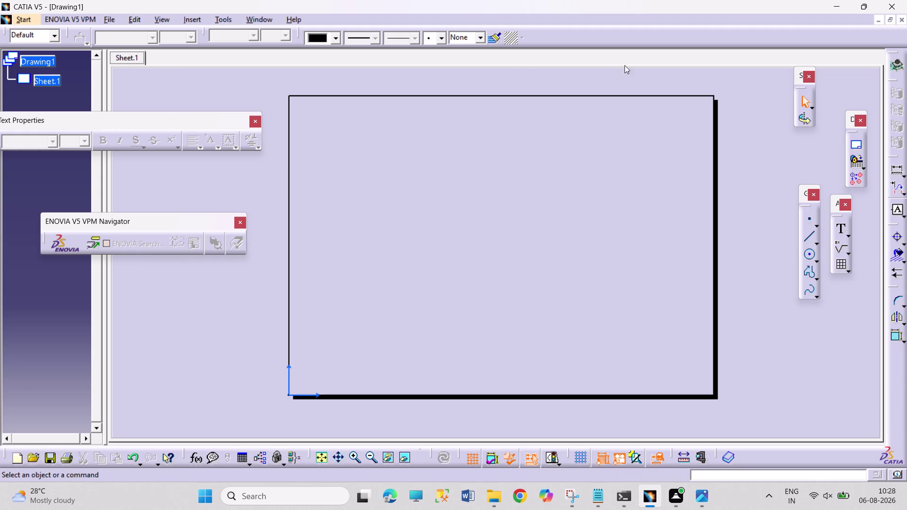
click(853, 143)
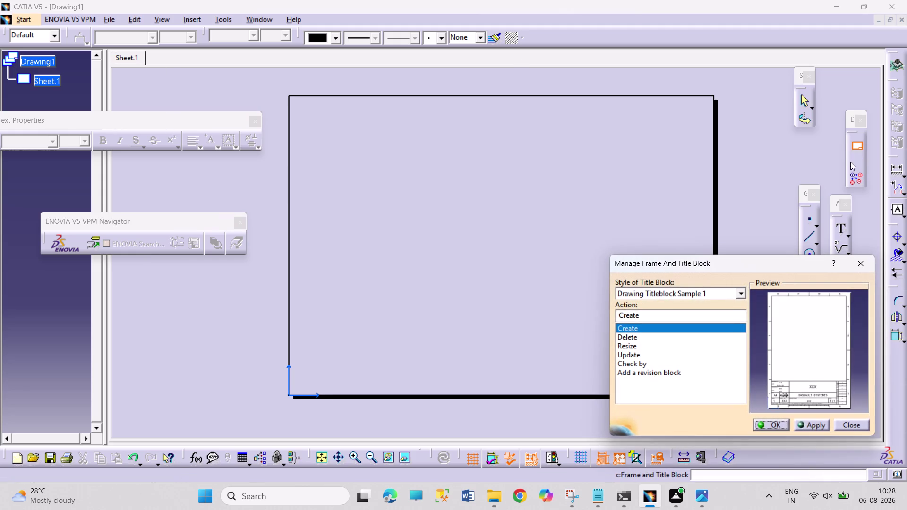
click(771, 424)
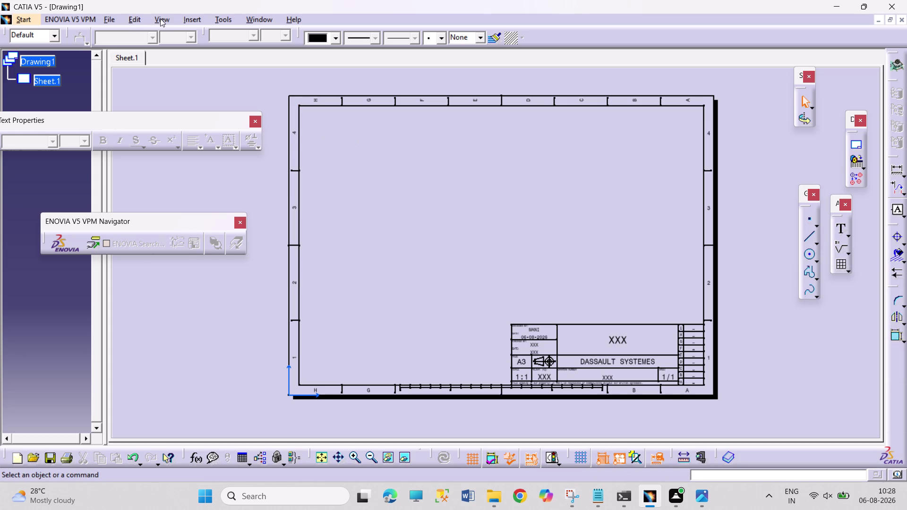
click(197, 17)
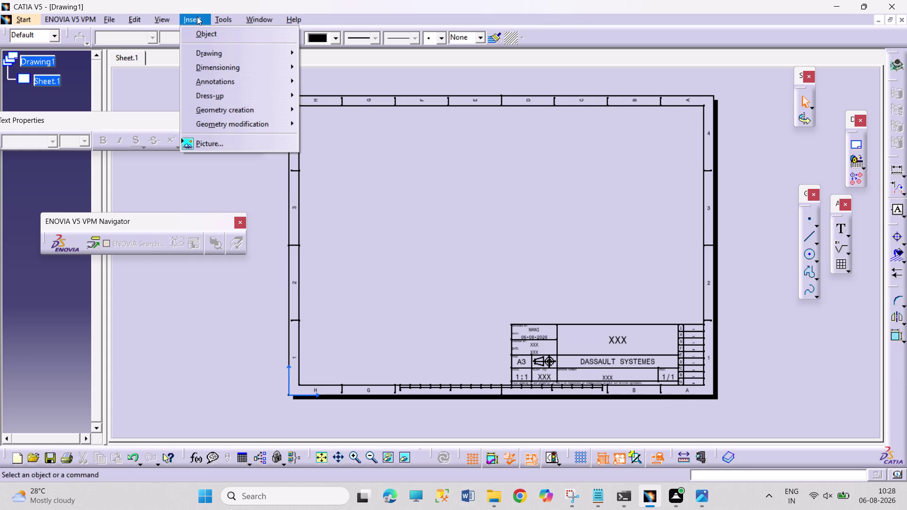
Undock the Drawing toolbar from Insert > Drawing as a floating set.
click(205, 50)
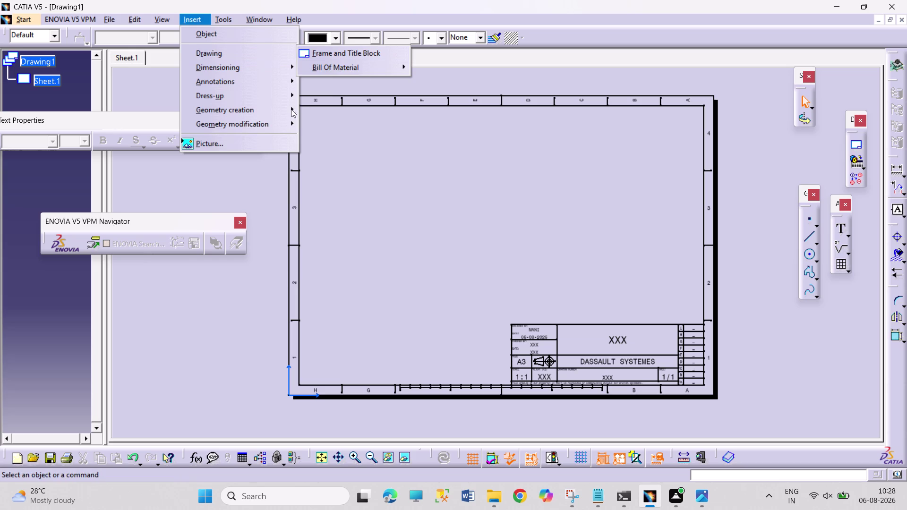
click(256, 194)
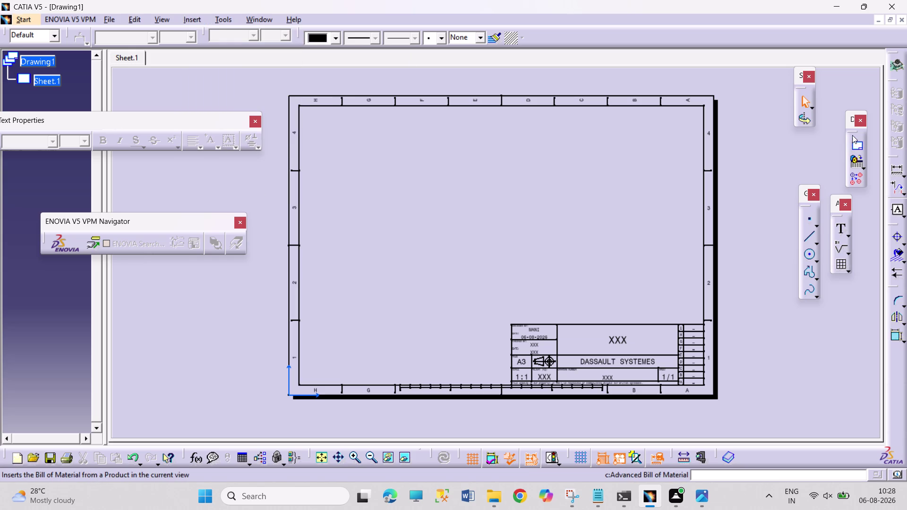
drag(852, 135, 760, 45)
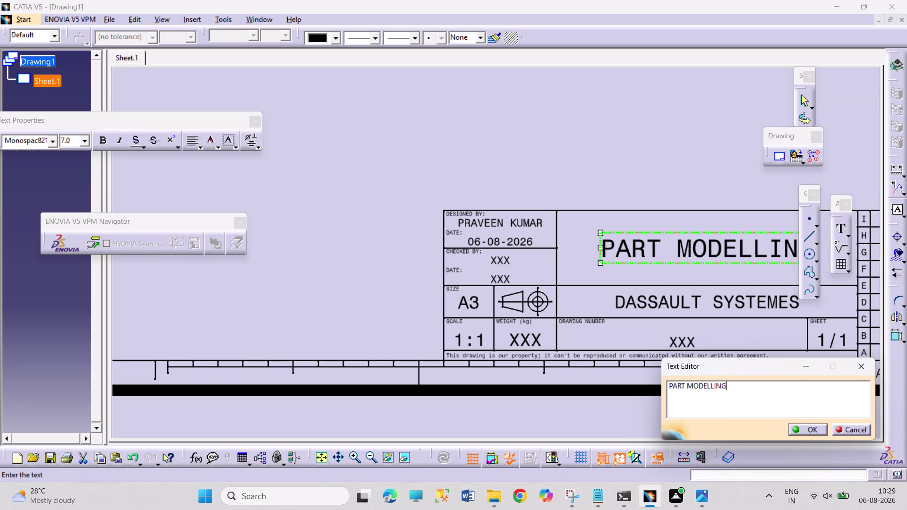
Change the XXX title placeholder to PART MODULE, correcting the mistyped MODELLING.
key(BackSpace)
key(BackSpace)
key(BackSpace)
key(BackSpace)
key(BackSpace)
key(BackSpace)
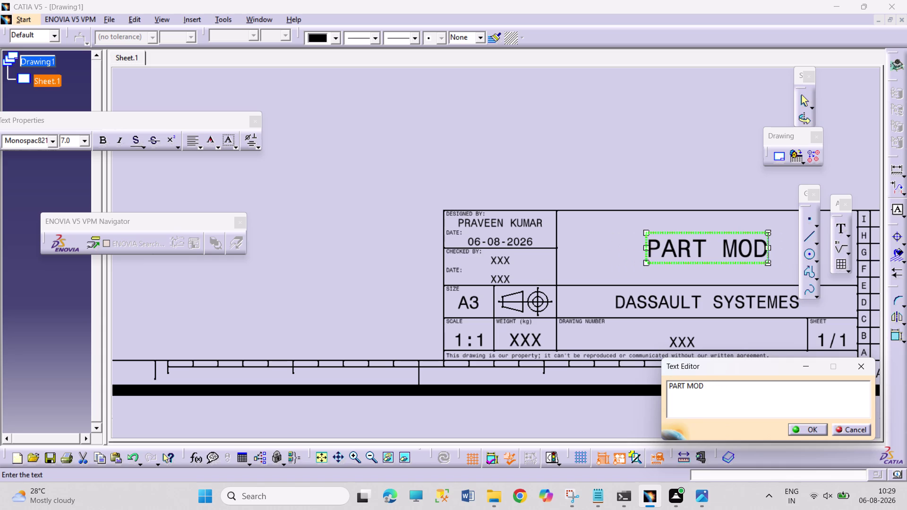
text(ULE)
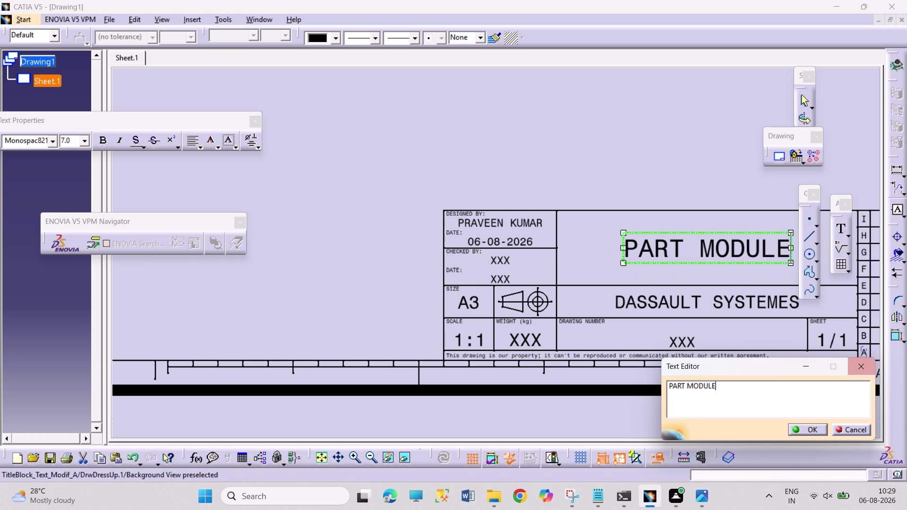
click(807, 425)
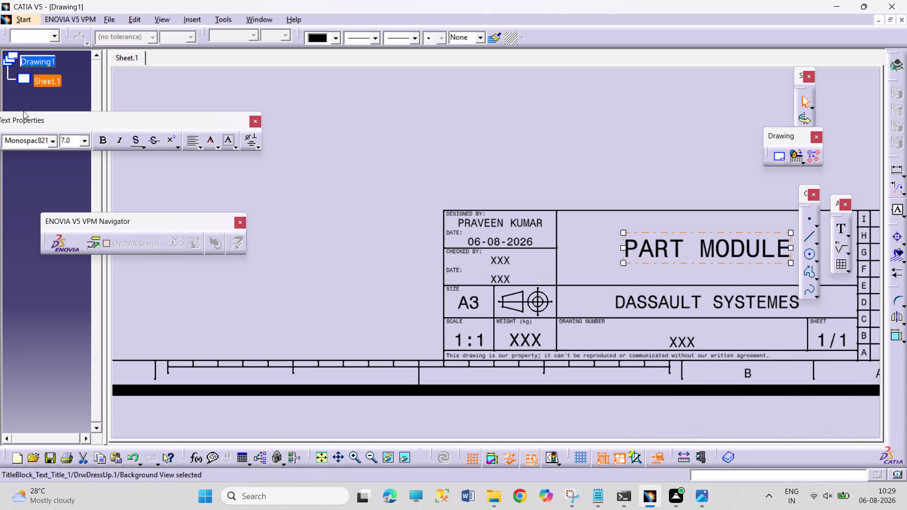
Browse the Start > Mechanical Design workbenches and the Edit menu, then exit text editing.
click(34, 22)
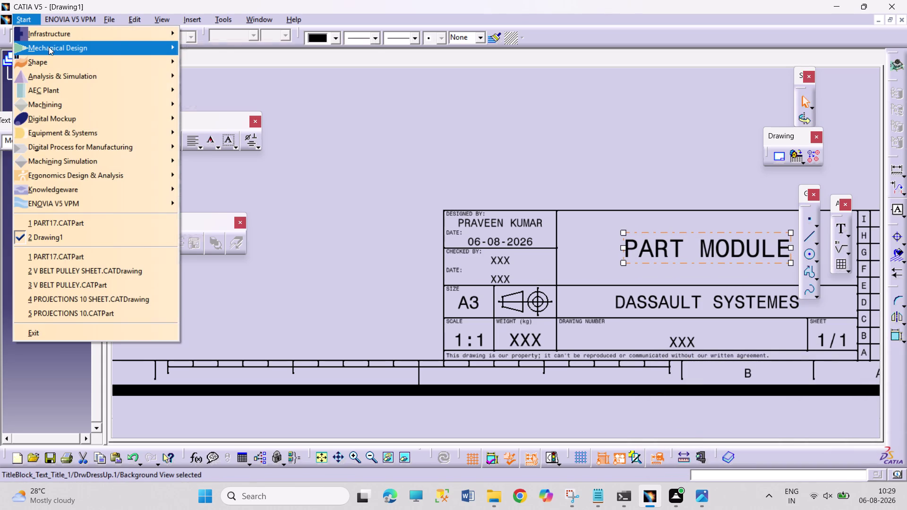
click(48, 47)
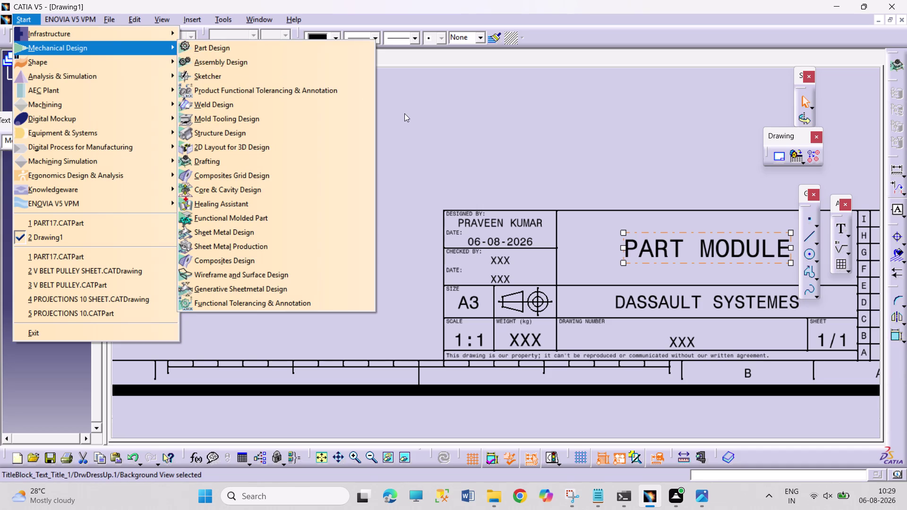
click(404, 113)
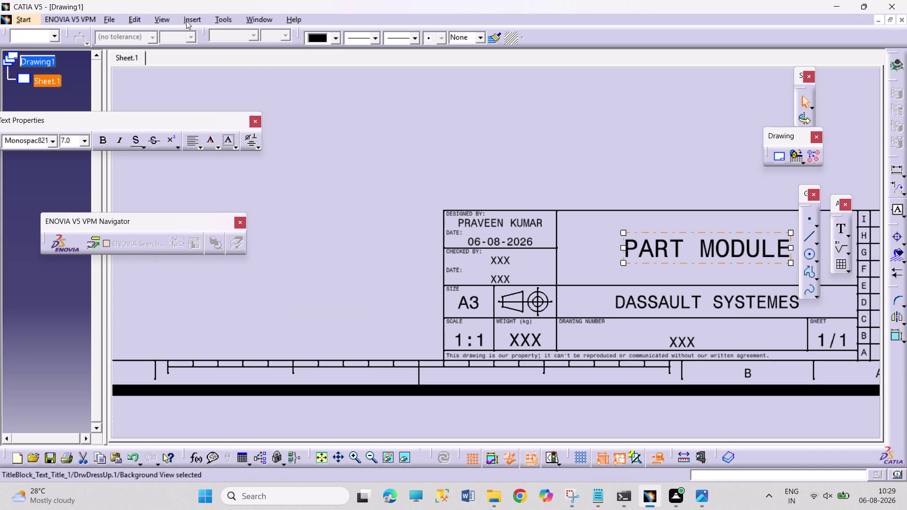
click(186, 20)
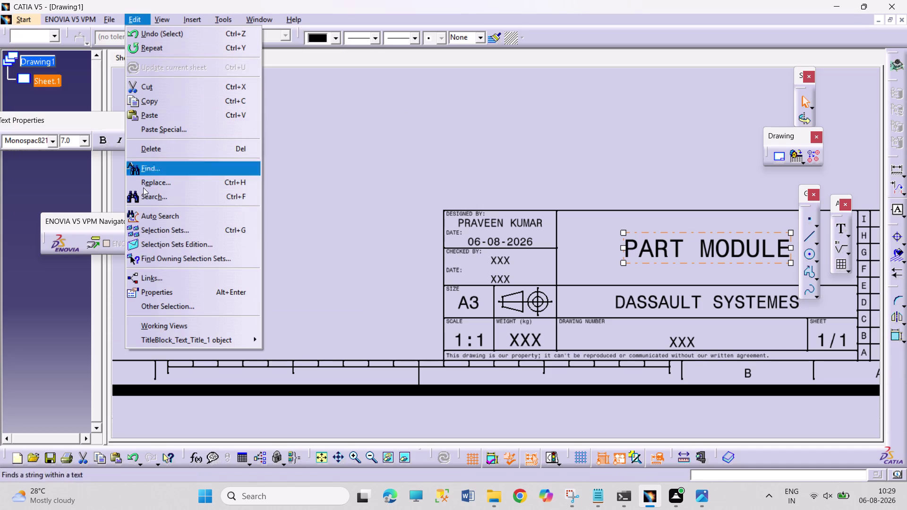
click(149, 323)
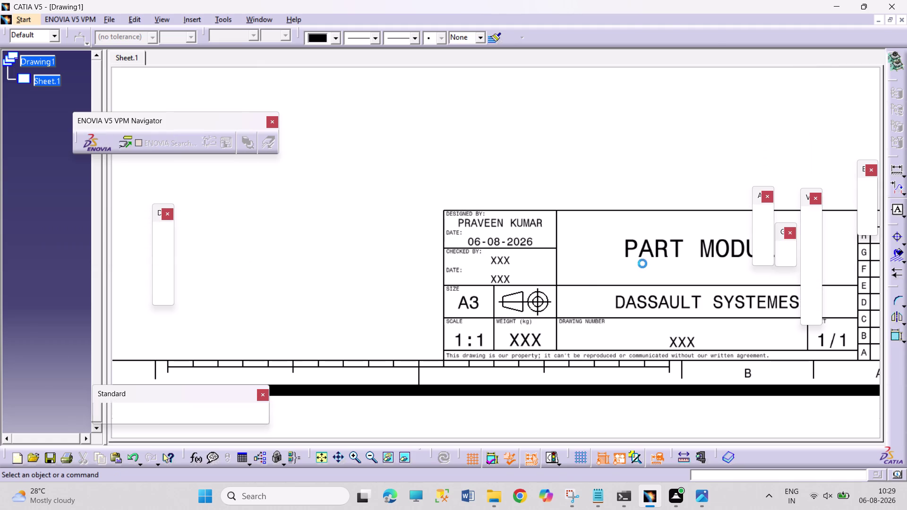
Fit the whole A3 sheet in view and start dragging floating panels off it.
click(144, 458)
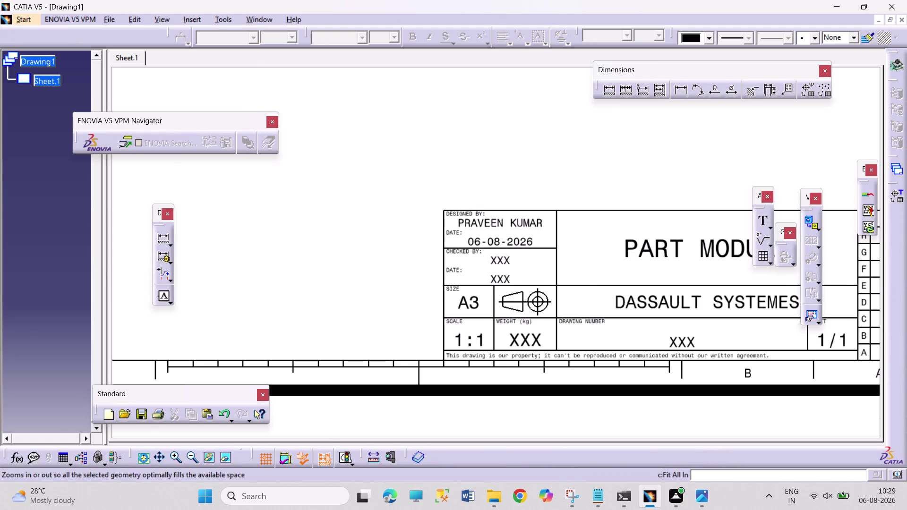
drag(435, 124, 525, 245)
drag(415, 135, 521, 249)
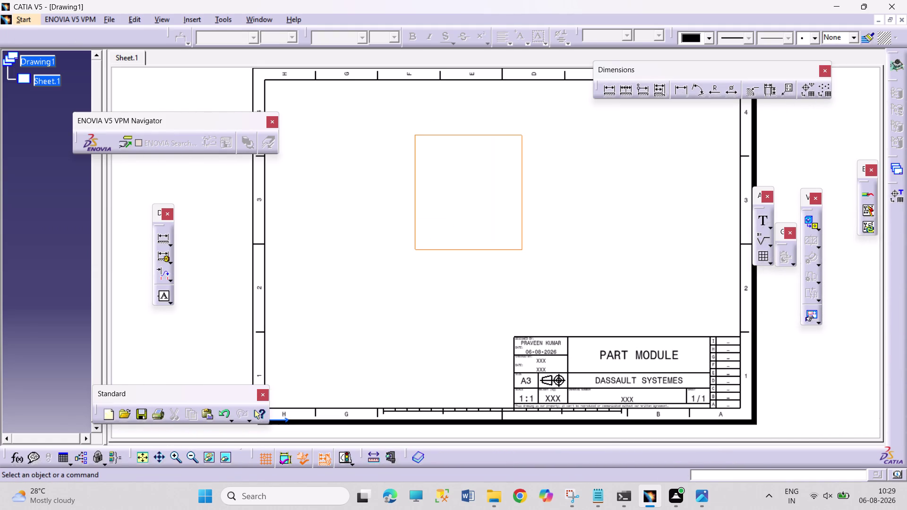
drag(213, 122, 147, 131)
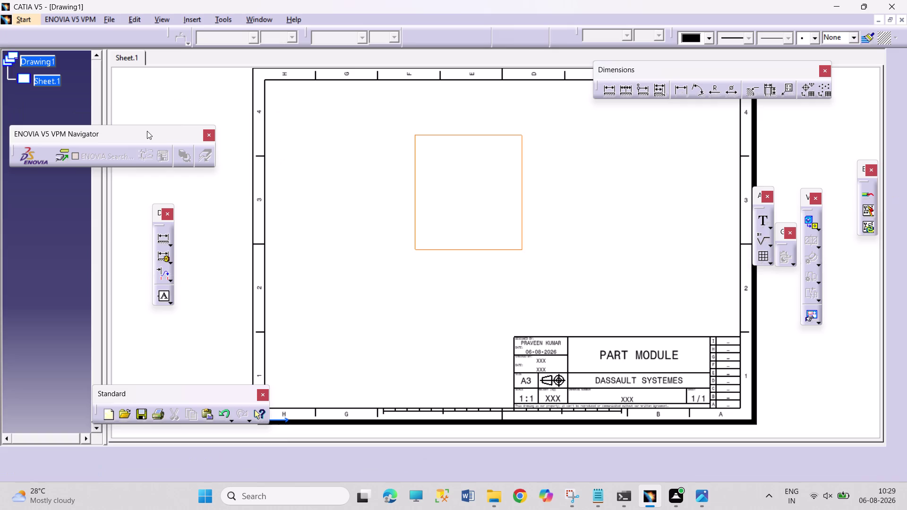
drag(125, 138, 134, 132)
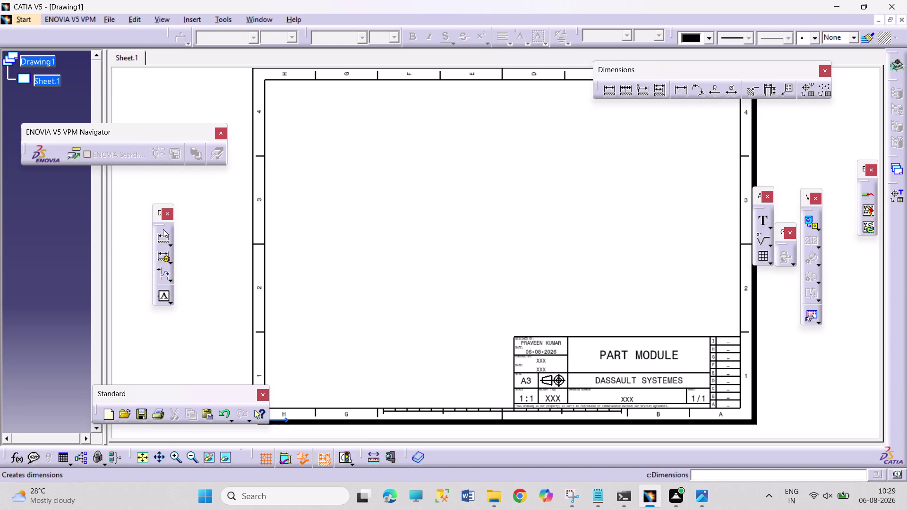
drag(162, 225, 154, 219)
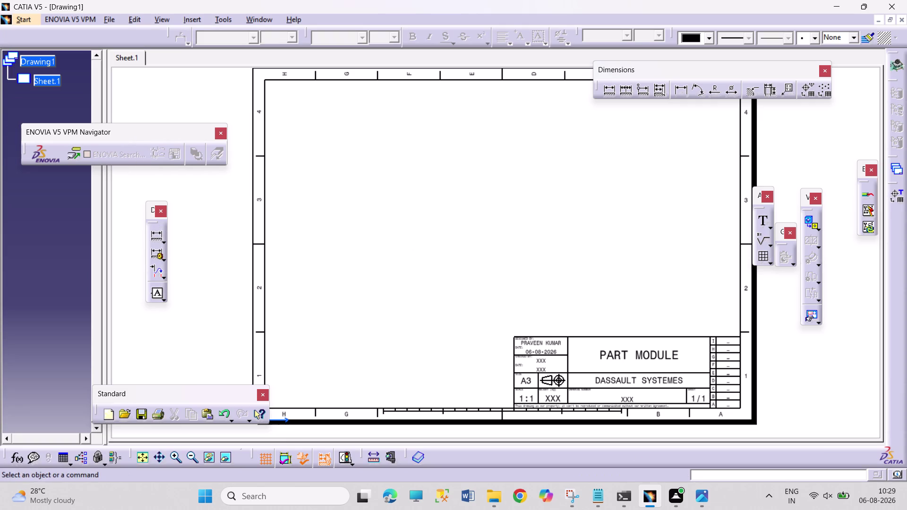
Park the remaining floating panels at the right screen edge and open the Window list.
drag(151, 223, 804, 219)
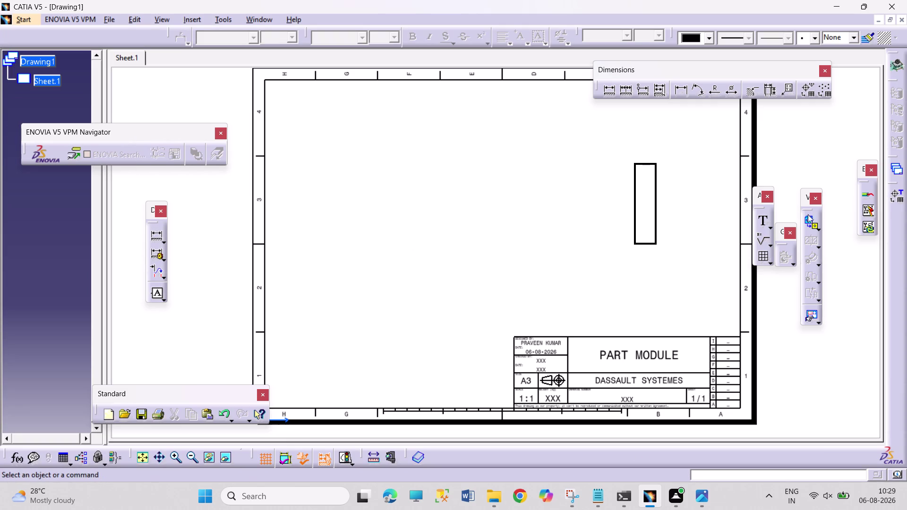
drag(803, 220, 833, 156)
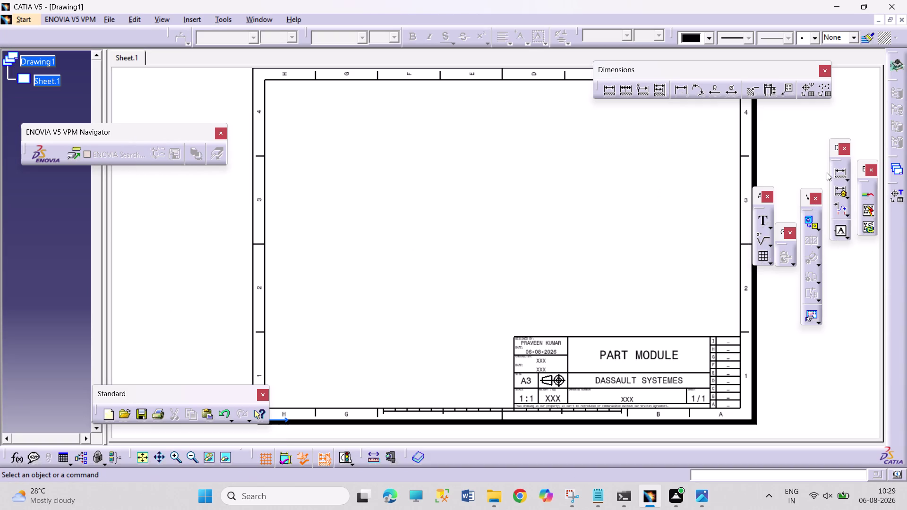
drag(762, 208, 784, 176)
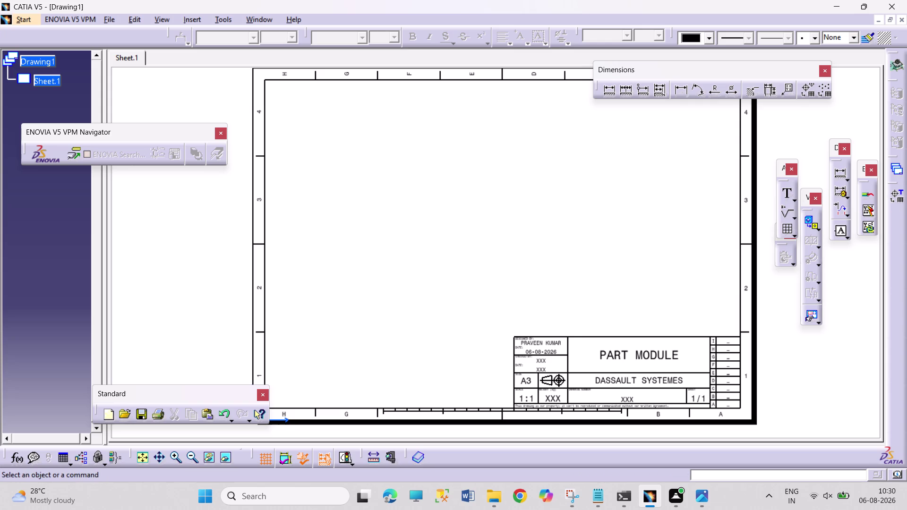
click(814, 224)
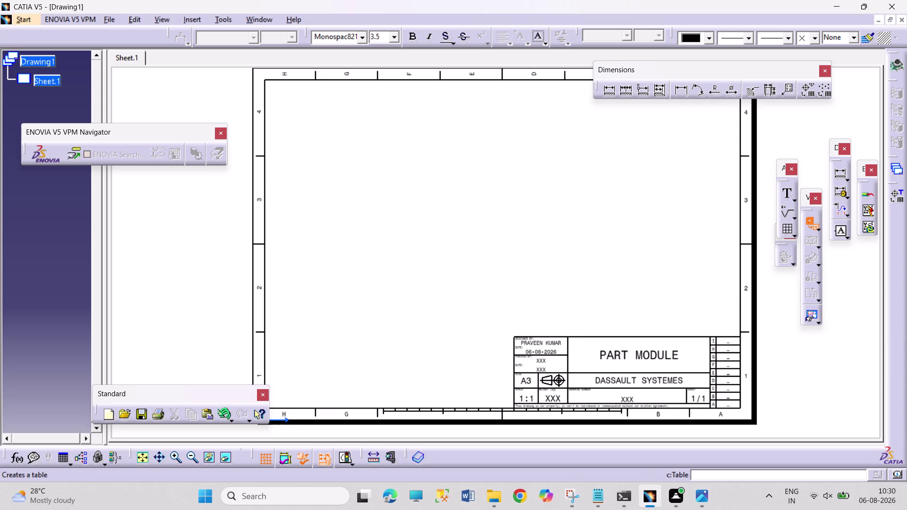
click(261, 19)
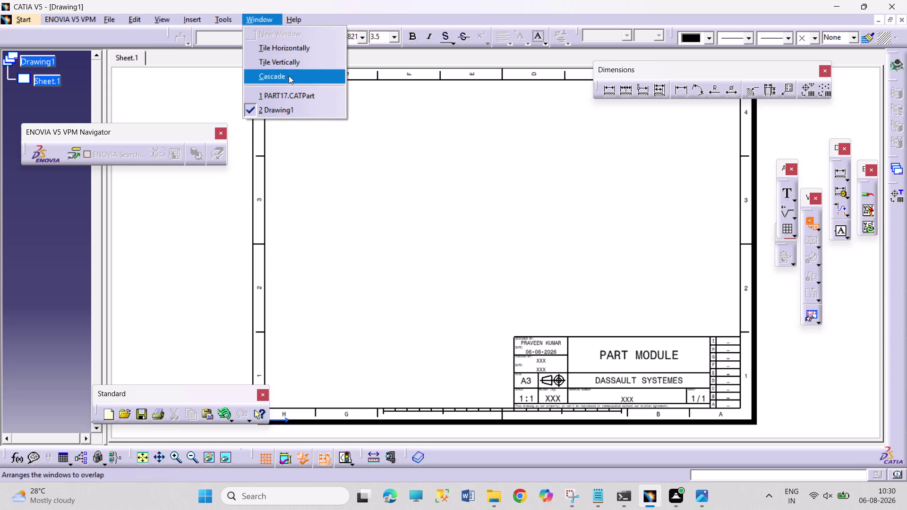
Create a front view from a PART17 bracket face and place it top-left.
click(291, 91)
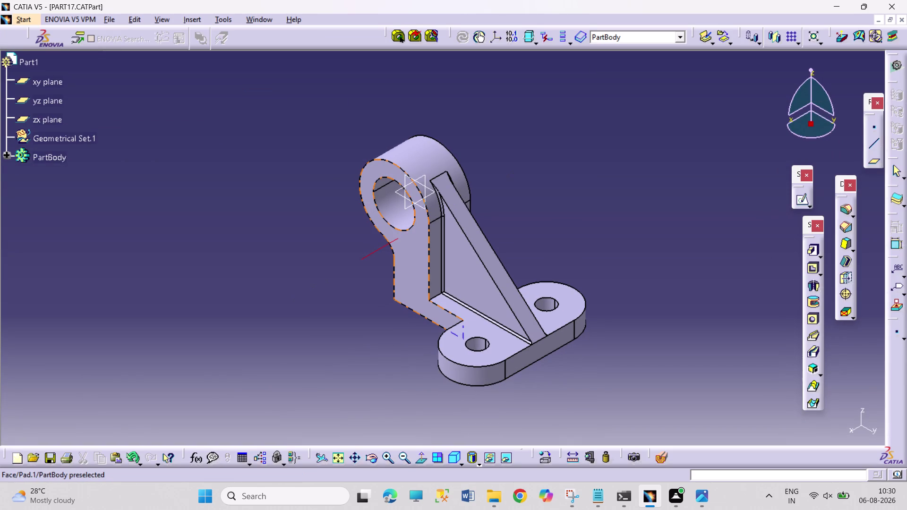
click(406, 257)
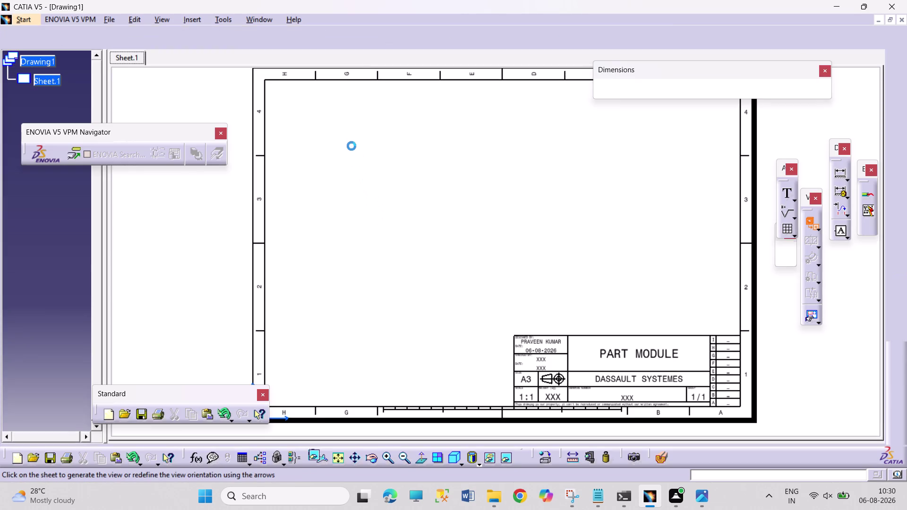
click(348, 176)
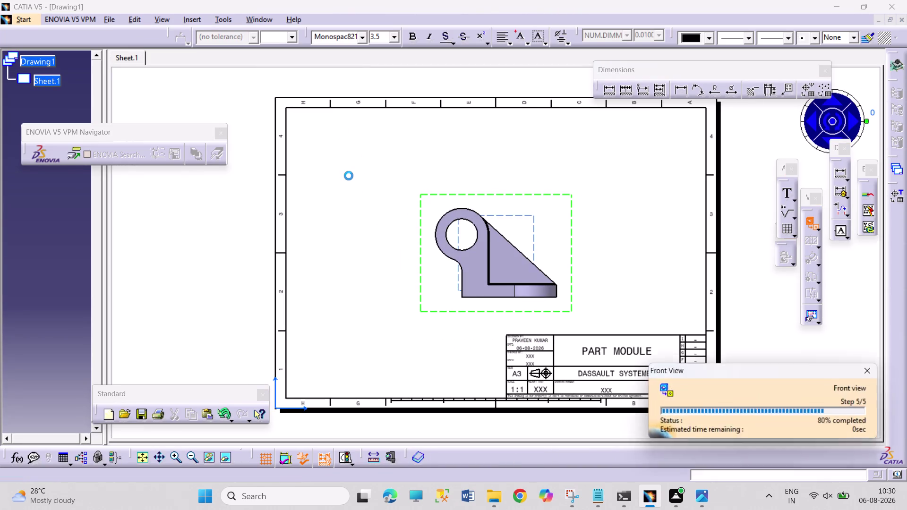
drag(425, 193, 376, 159)
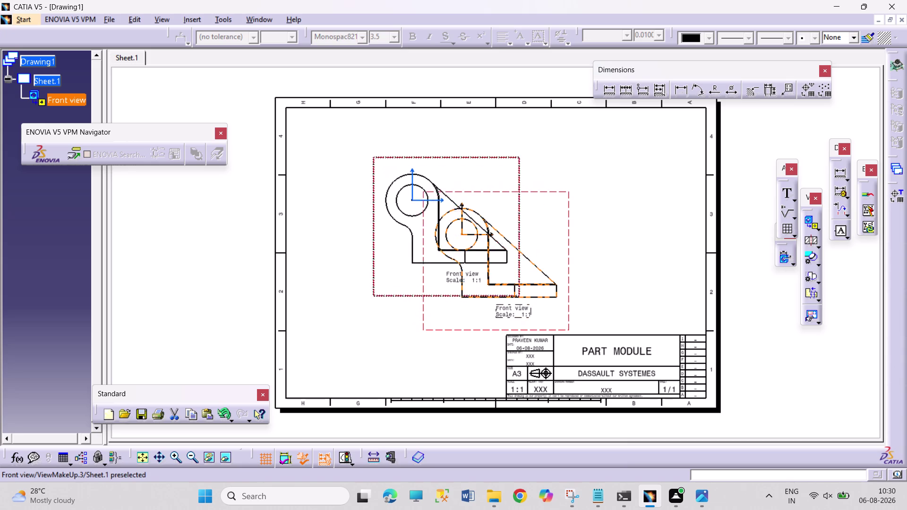
drag(375, 159, 303, 112)
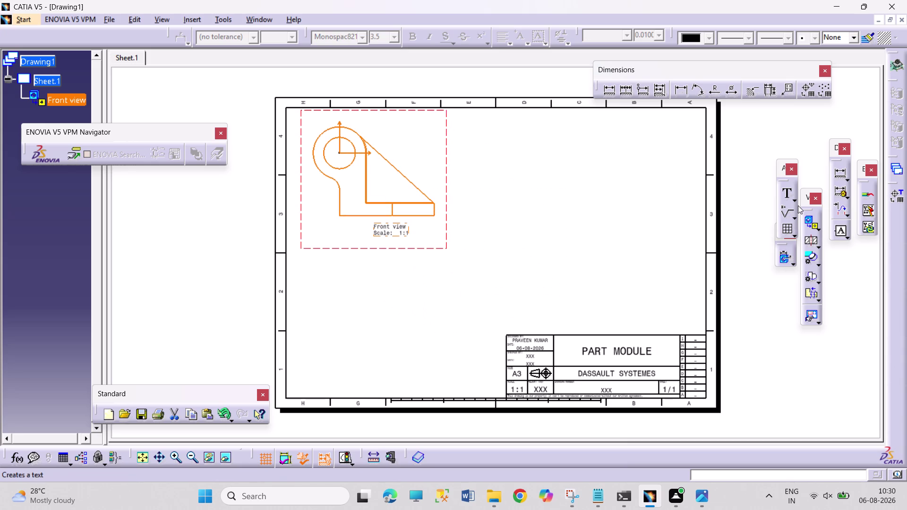
Add projected top and left views below and beside the front view.
click(820, 228)
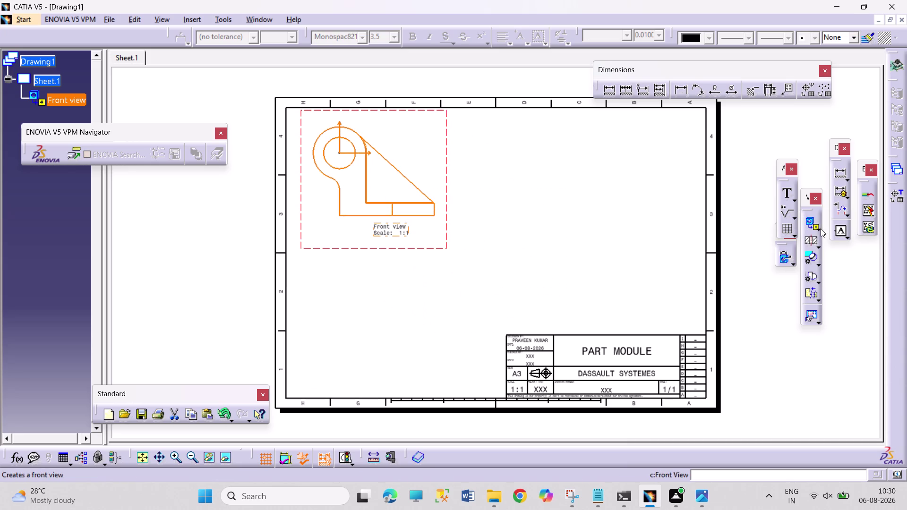
click(839, 242)
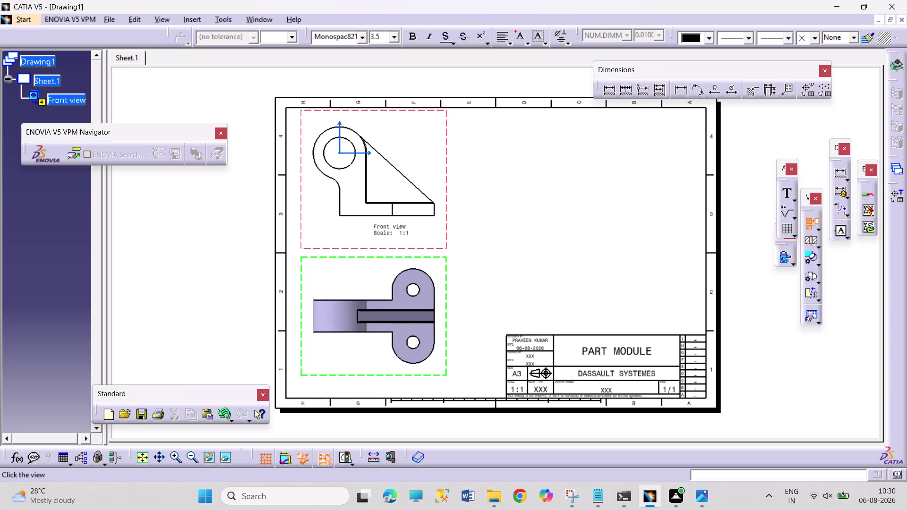
click(410, 321)
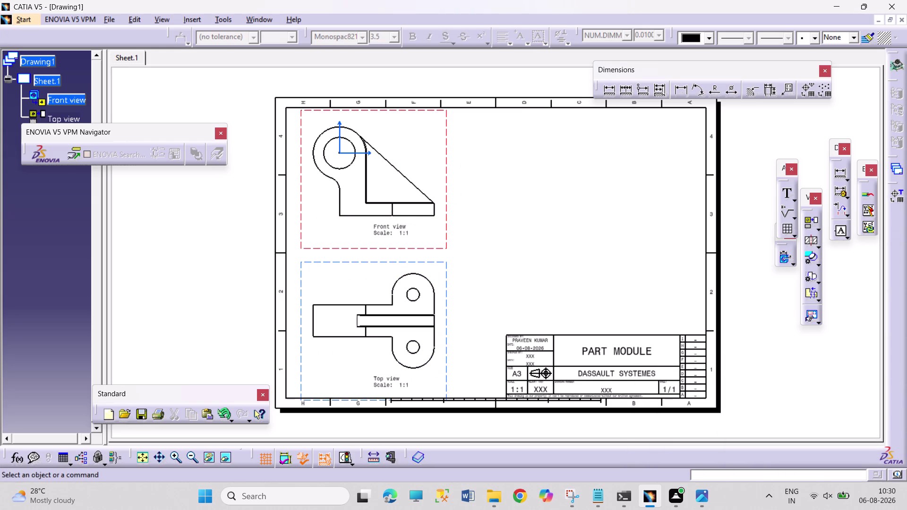
click(808, 226)
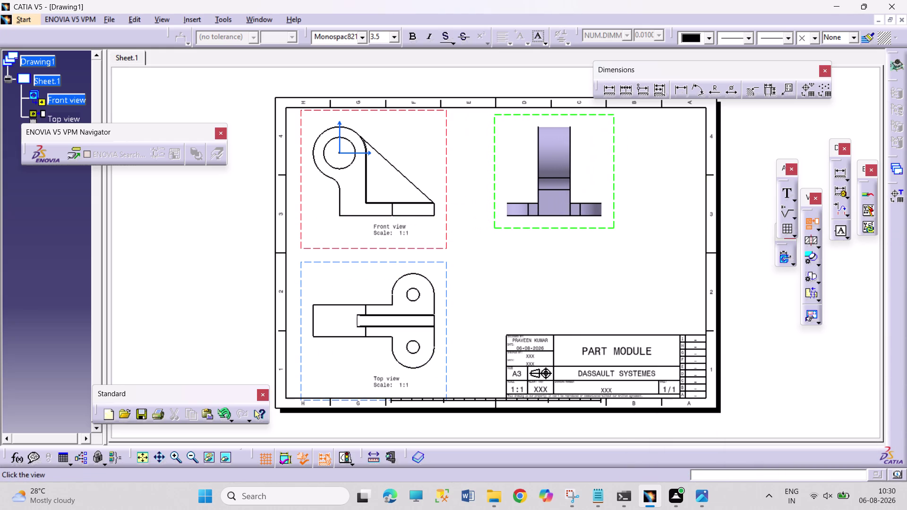
click(554, 171)
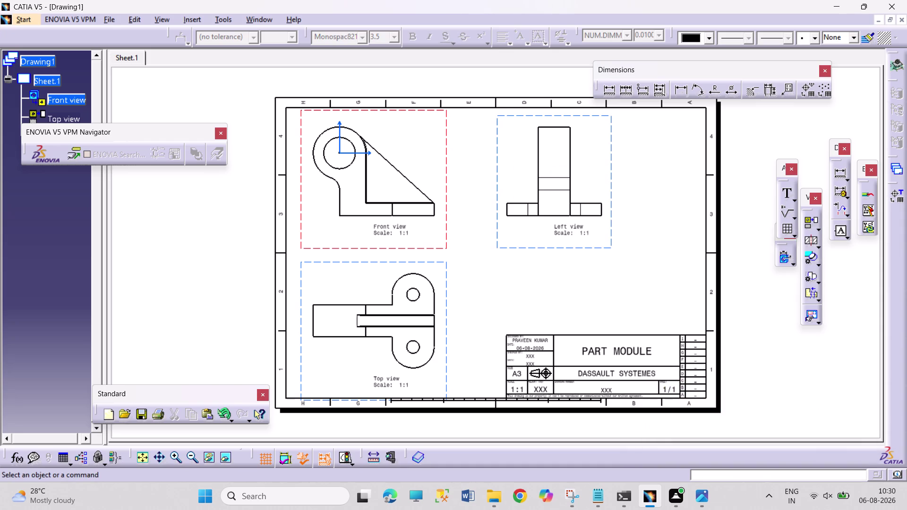
click(821, 231)
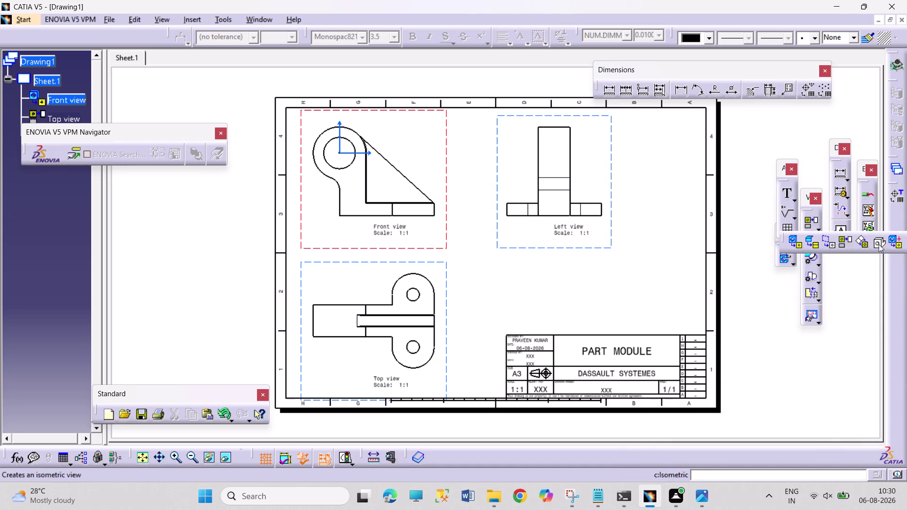
Generate a 1:1 isometric view from the PART17 bracket and place it on the sheet.
click(876, 244)
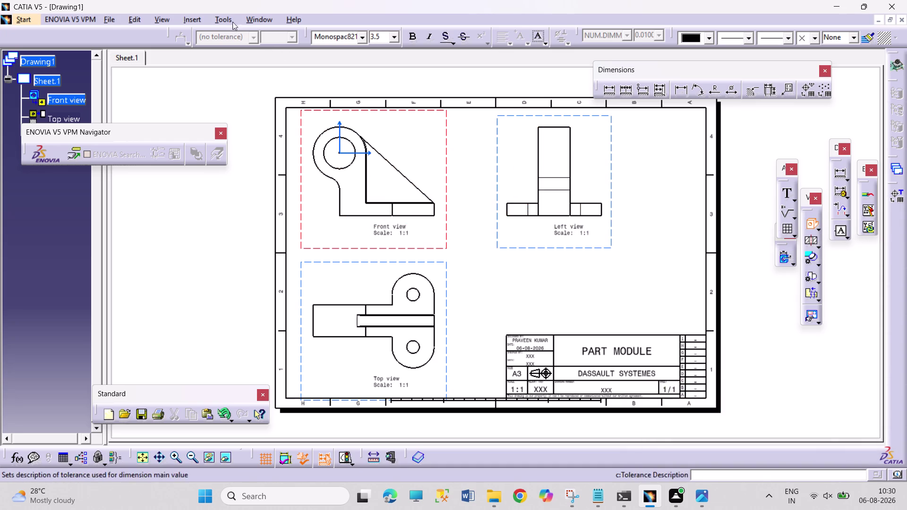
click(227, 19)
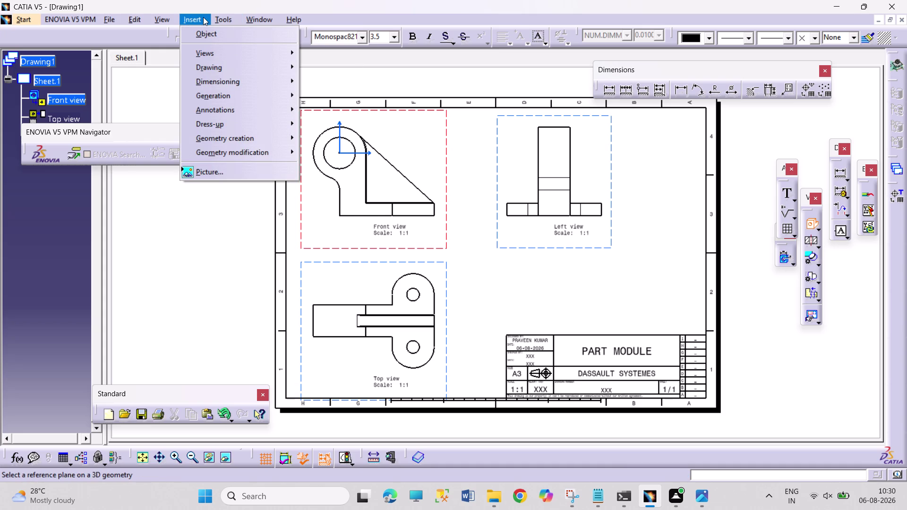
click(248, 20)
click(257, 23)
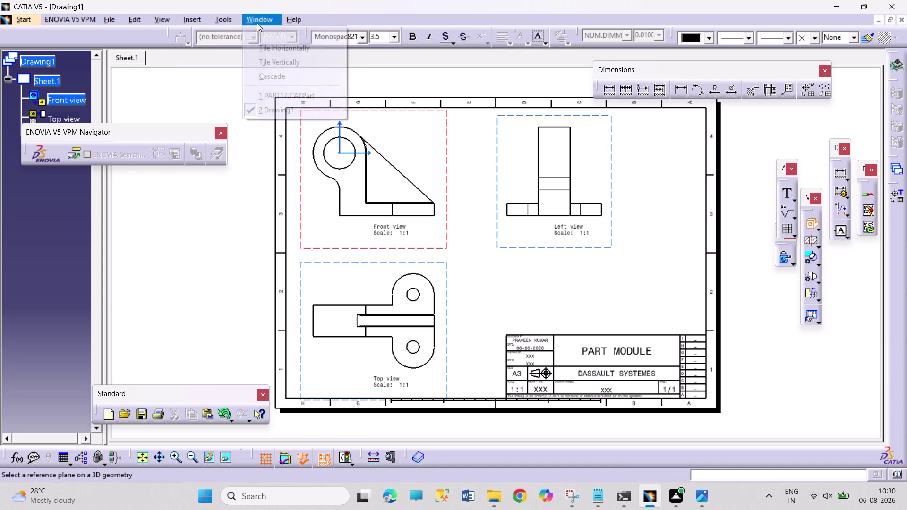
click(284, 95)
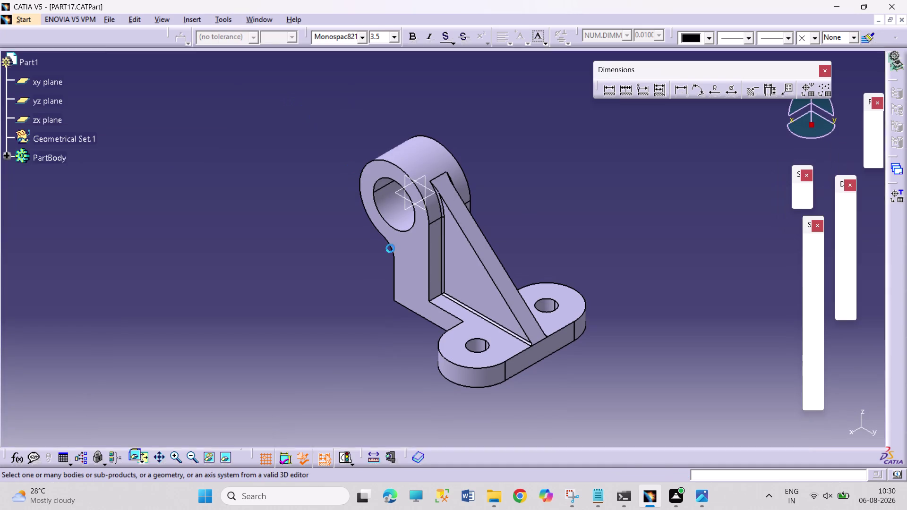
click(408, 266)
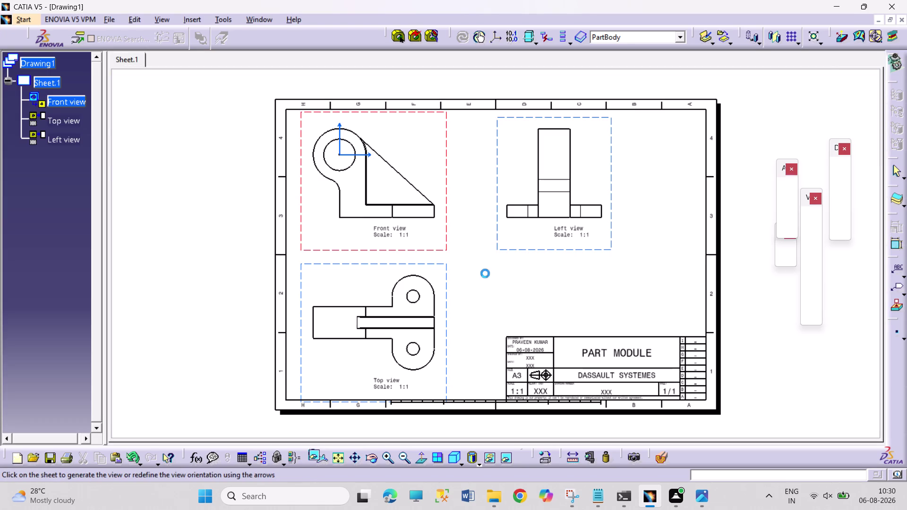
double_click(613, 265)
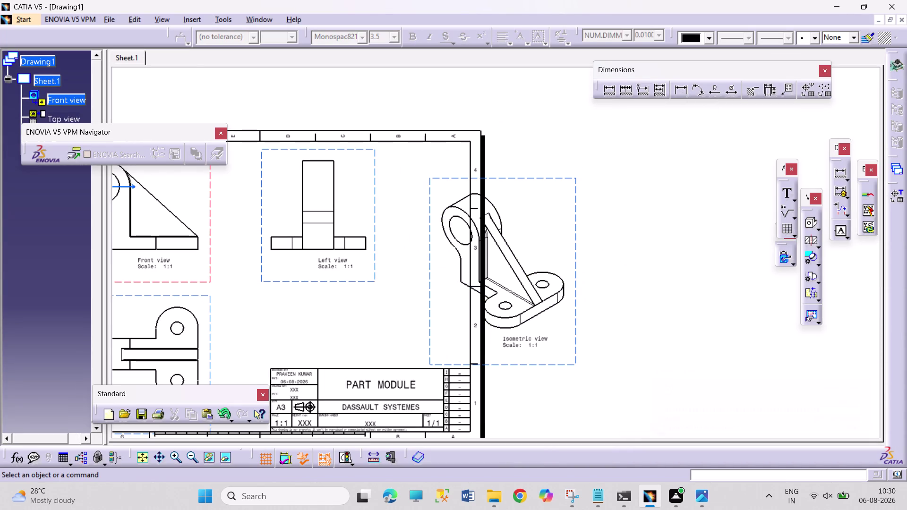
Drag the isometric view toward the sheet and zoom out to see the whole sheet.
drag(573, 334, 494, 340)
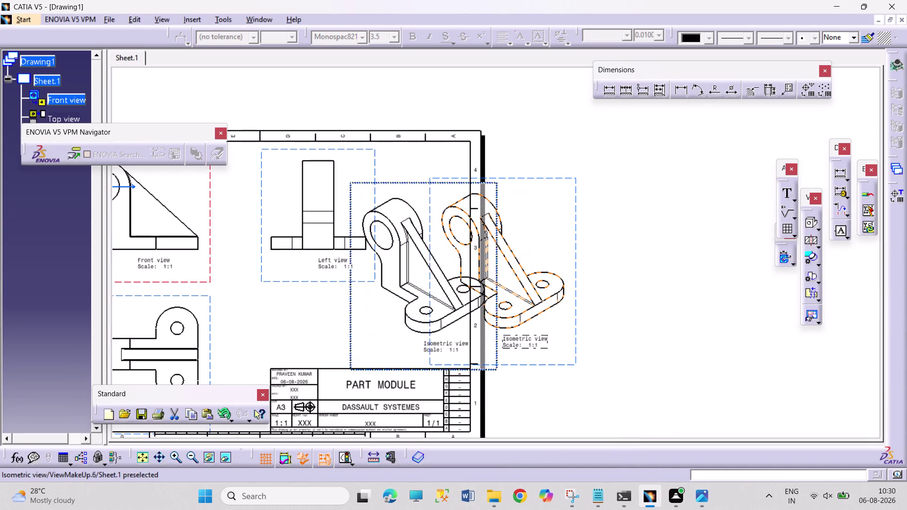
drag(494, 339, 480, 364)
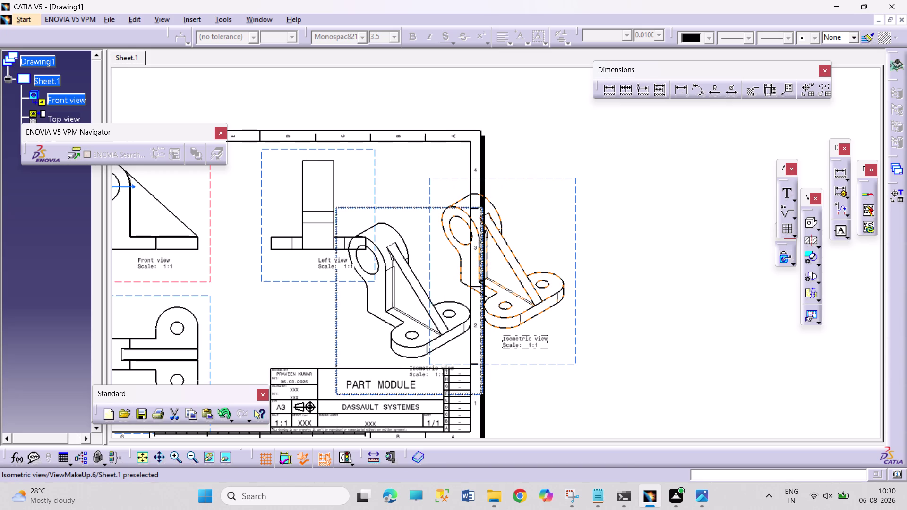
drag(480, 364, 481, 363)
click(634, 321)
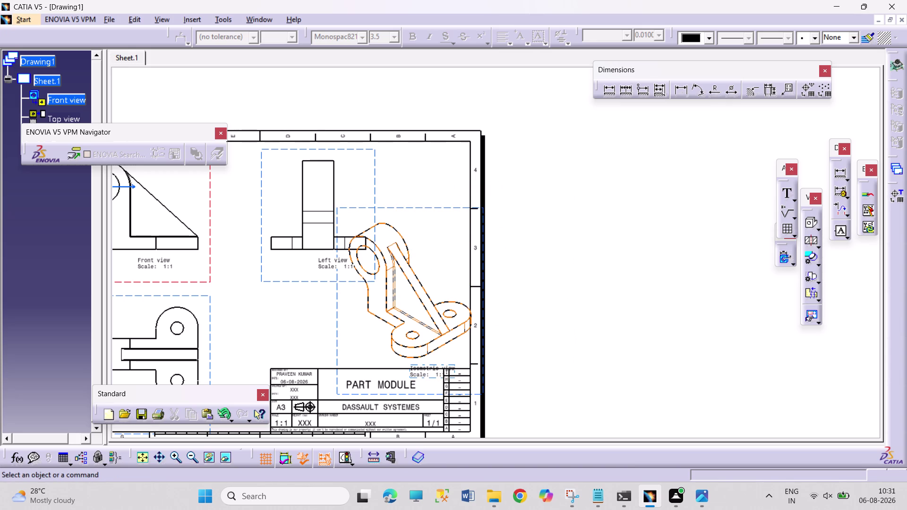
drag(445, 207, 640, 216)
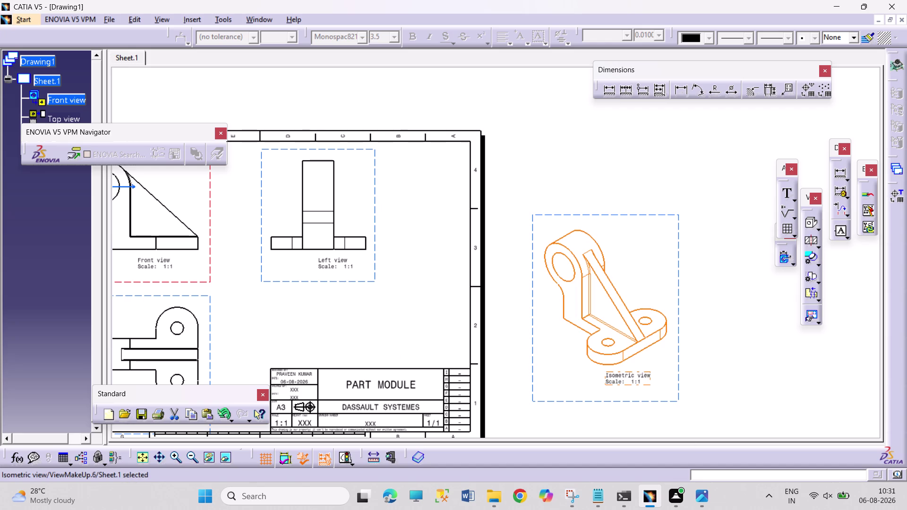
middle_drag(512, 288, 513, 312)
middle_drag(513, 312, 528, 312)
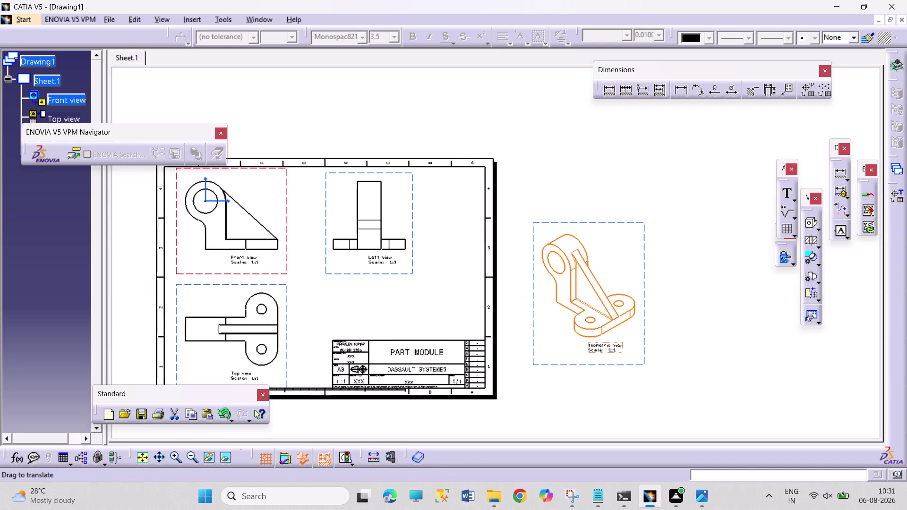
middle_drag(528, 312, 587, 308)
click(584, 315)
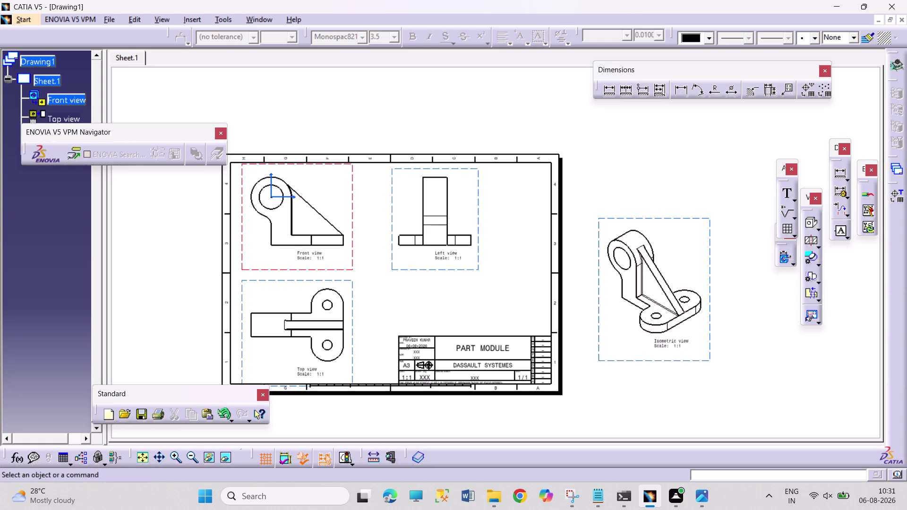
Settle the isometric view on the sheet's right side and open its Properties.
drag(614, 361, 543, 347)
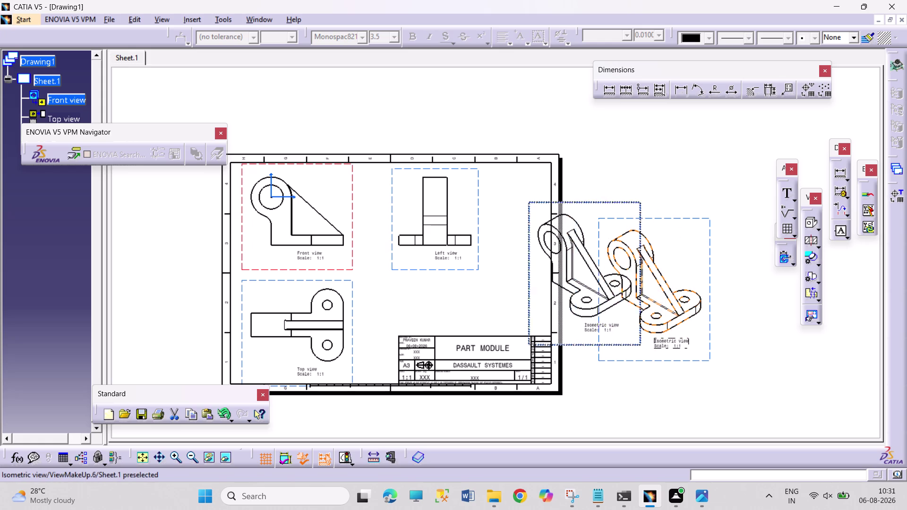
drag(542, 347, 451, 366)
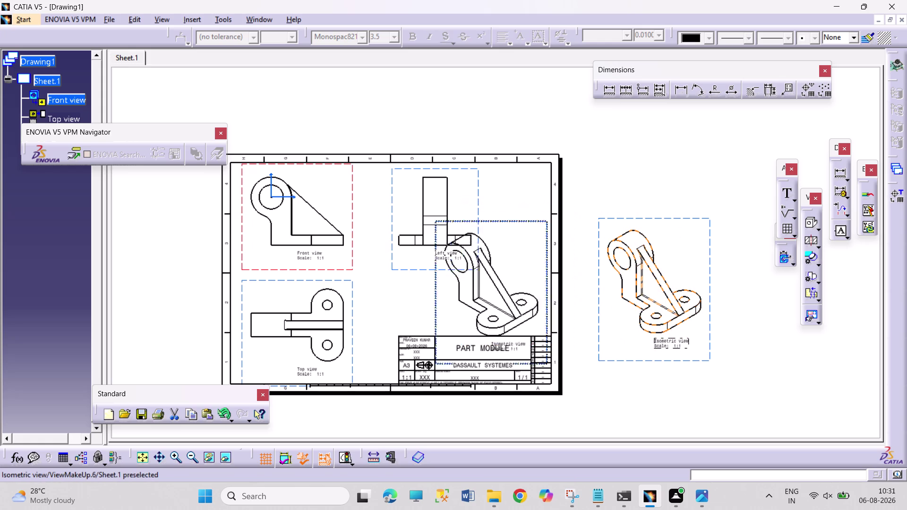
drag(451, 366, 375, 363)
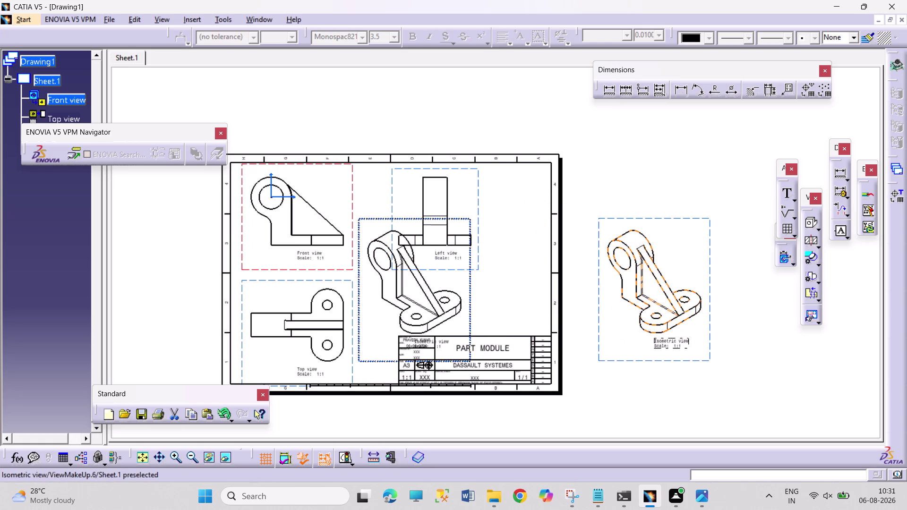
drag(375, 364, 472, 362)
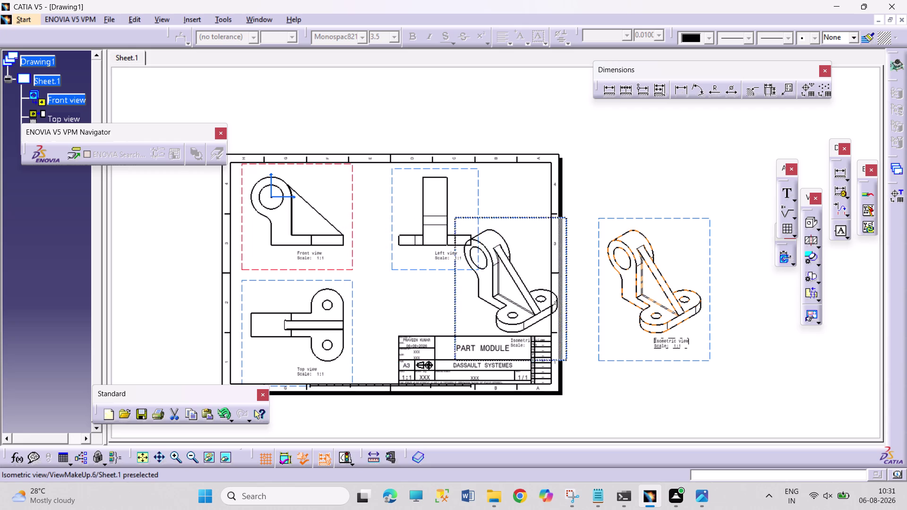
drag(472, 363, 482, 356)
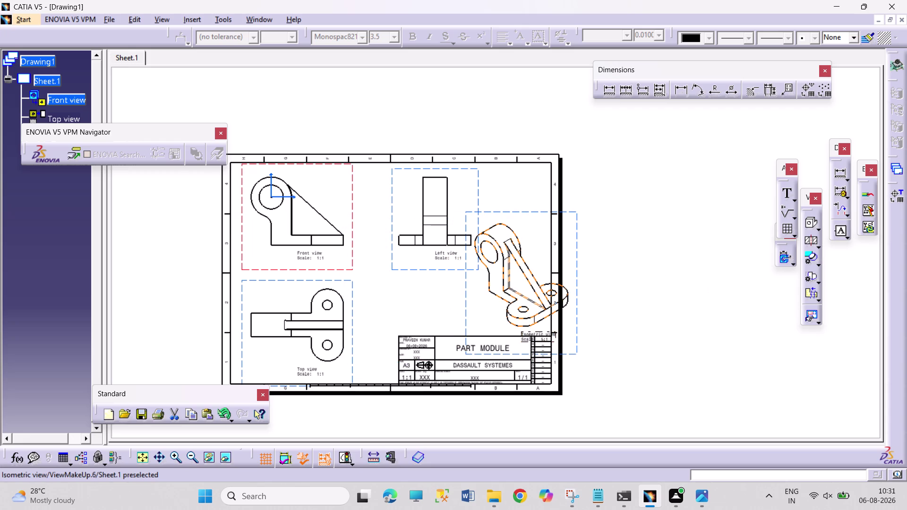
right_click(577, 330)
click(649, 146)
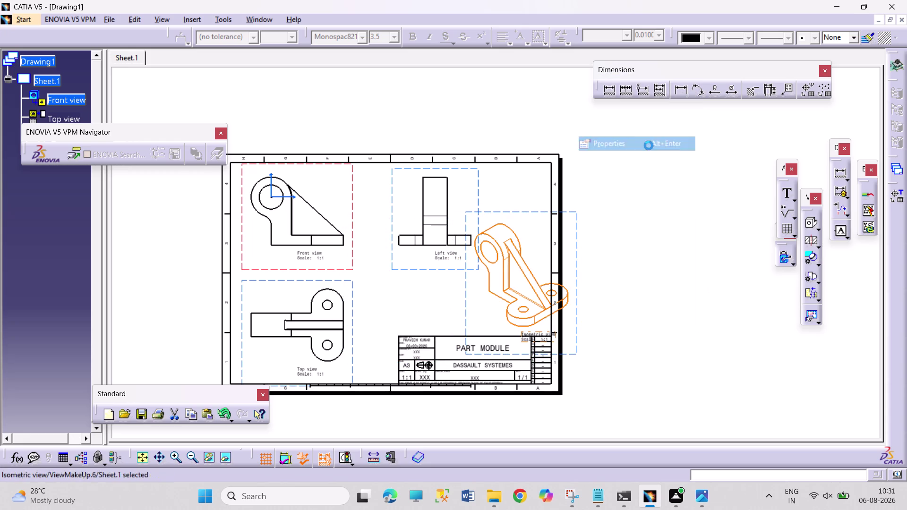
click(723, 207)
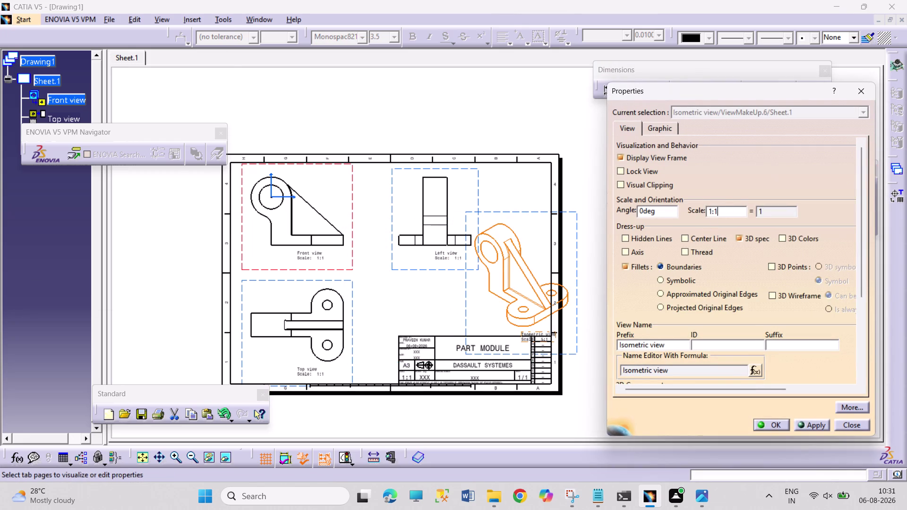
Set the isometric view scale to 1:2 and place it below the left view.
key(BackSpace)
key(2)
key(Return)
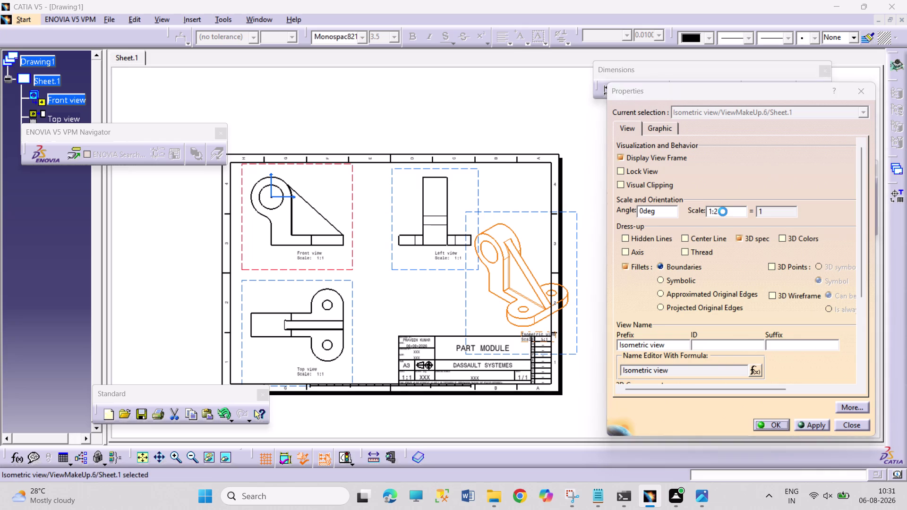
drag(526, 316, 515, 320)
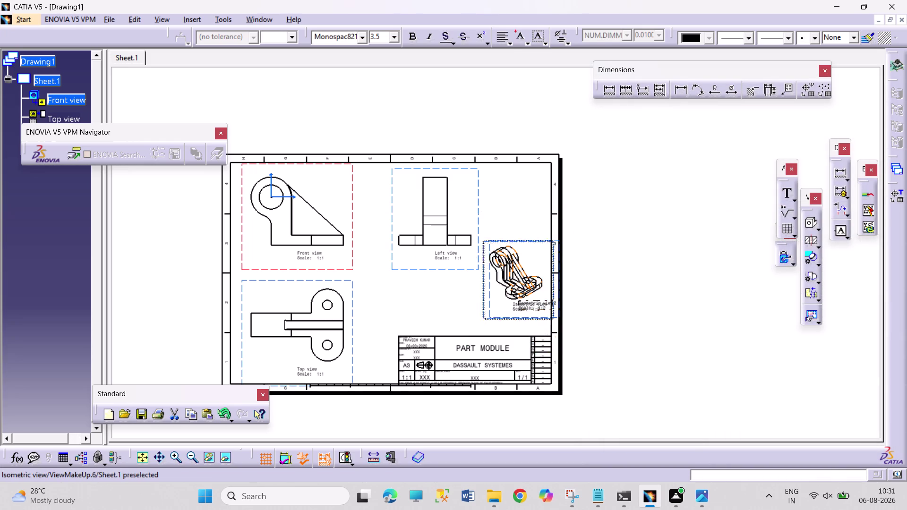
drag(516, 321, 464, 336)
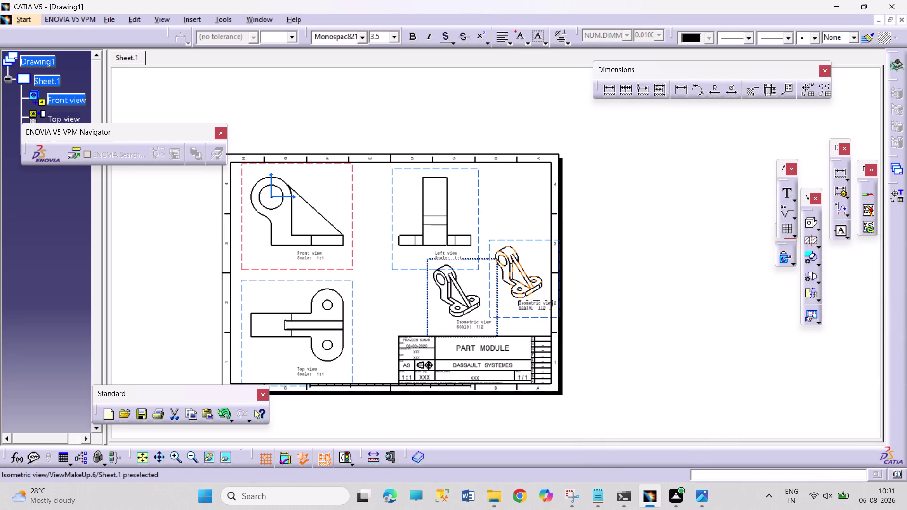
drag(464, 336, 464, 337)
click(632, 326)
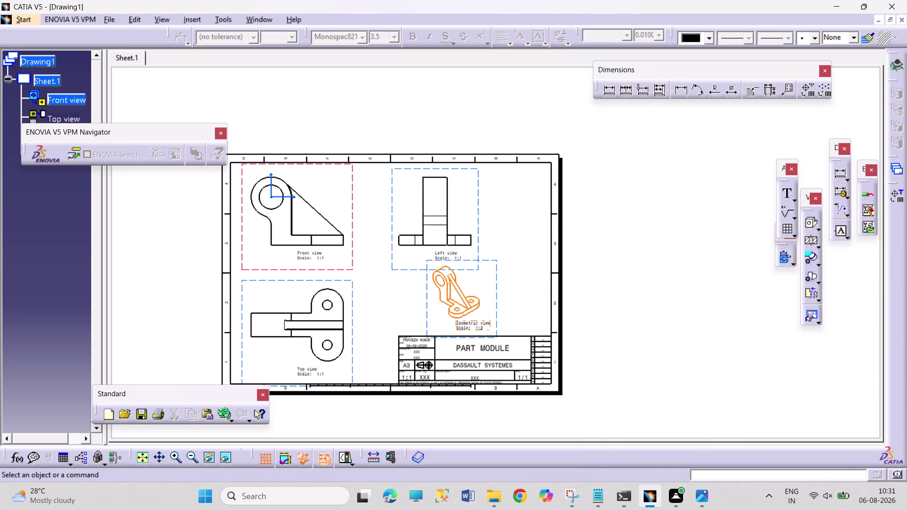
click(632, 323)
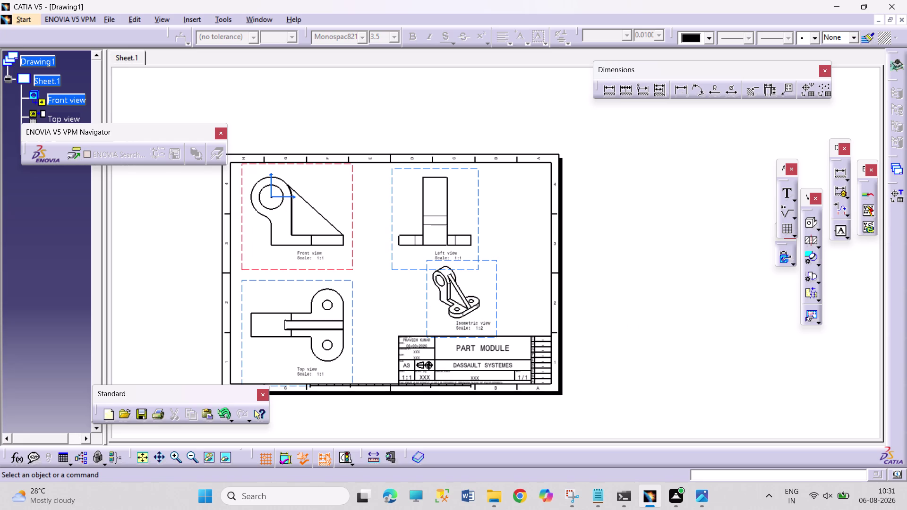
Zoom in on the front view, then zoom back out to the whole sheet.
middle_drag(405, 293, 426, 215)
middle_drag(360, 301, 596, 306)
middle_drag(486, 300, 495, 259)
middle_drag(345, 289, 607, 345)
middle_drag(556, 263, 579, 208)
middle_drag(562, 247, 630, 297)
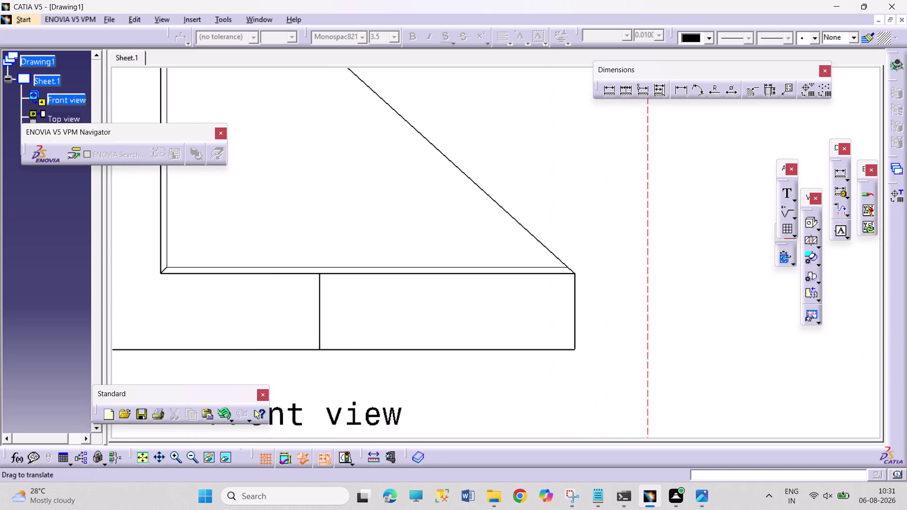
middle_drag(630, 298, 721, 362)
middle_drag(608, 226, 611, 272)
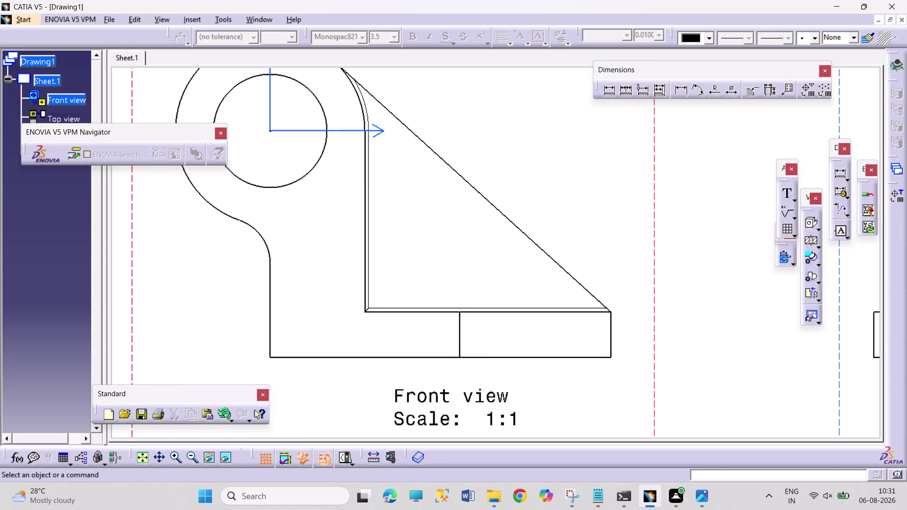
middle_drag(594, 213, 672, 307)
middle_drag(673, 302, 643, 399)
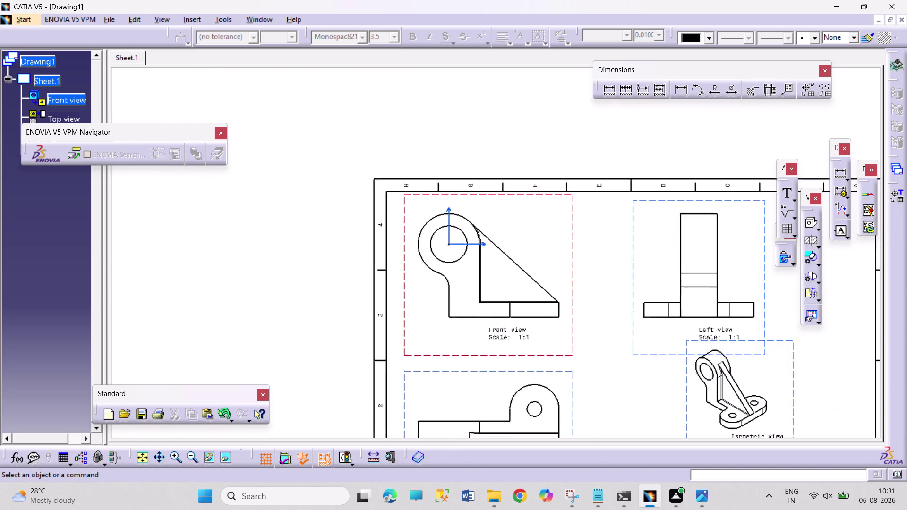
middle_drag(642, 399, 630, 441)
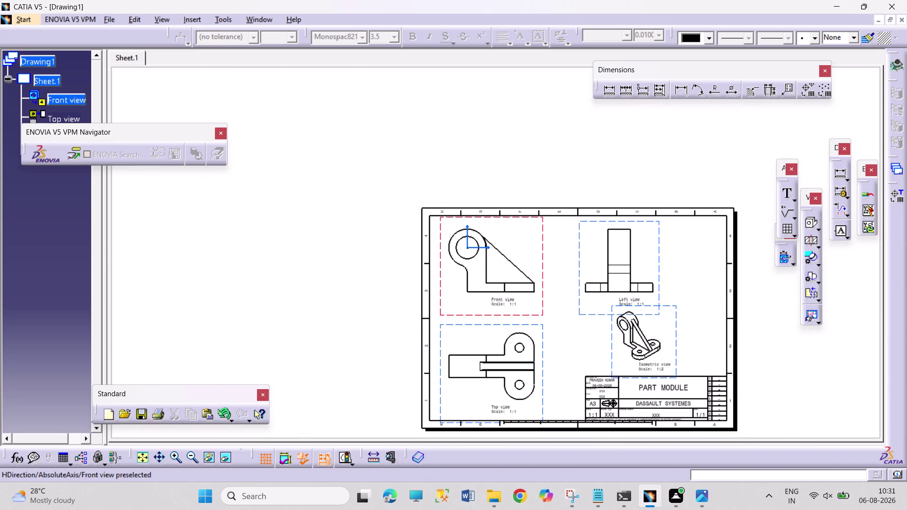
Make the left view active, then start the Radius Dimensions command.
drag(476, 248, 474, 265)
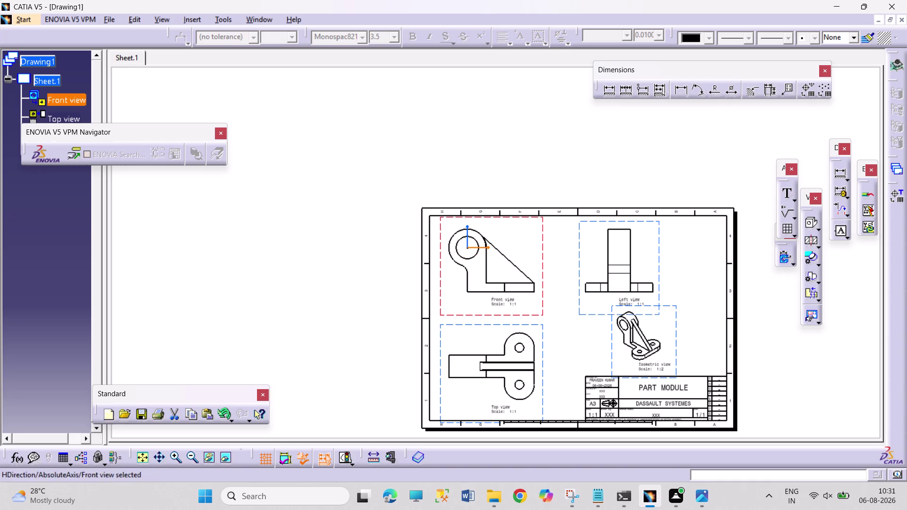
drag(468, 248, 469, 281)
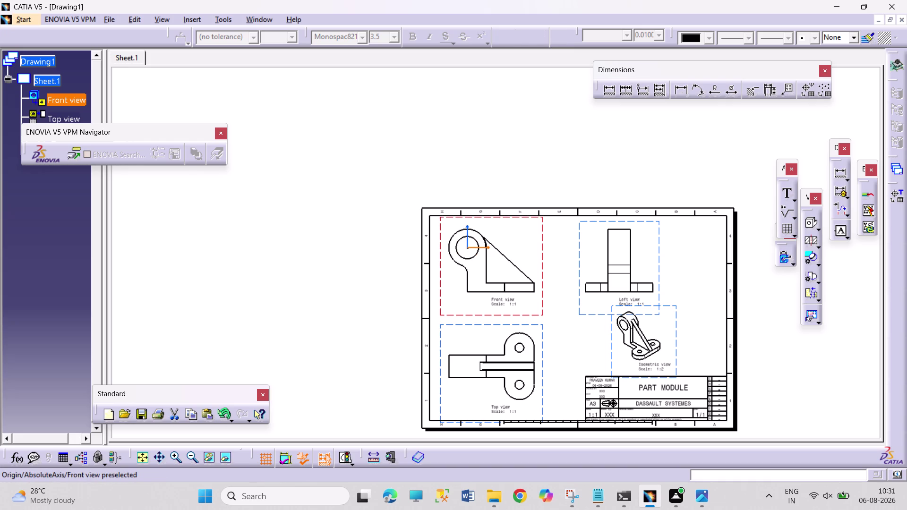
drag(469, 280, 469, 296)
double_click(581, 243)
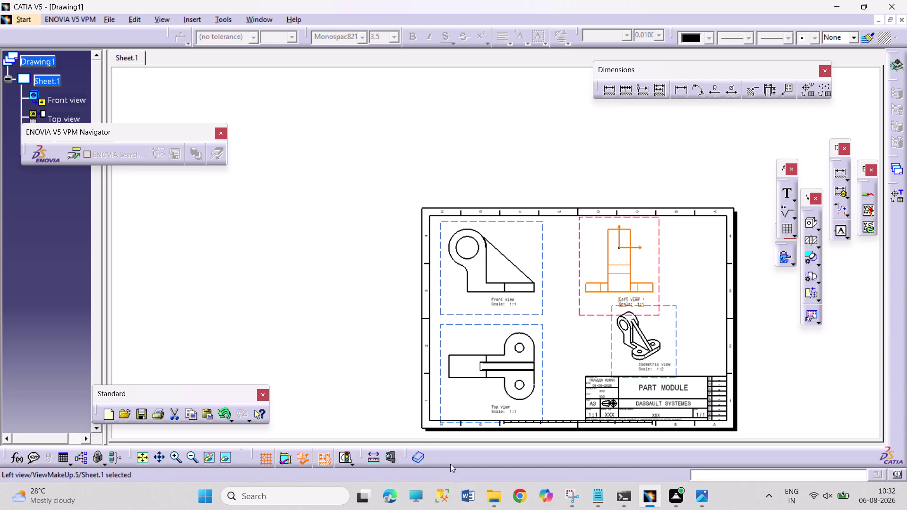
click(430, 418)
double_click(430, 418)
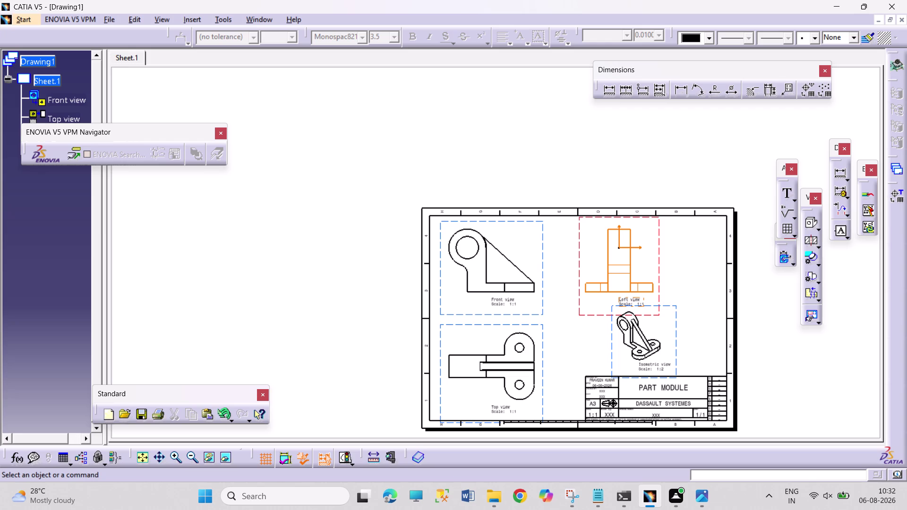
double_click(423, 422)
double_click(427, 413)
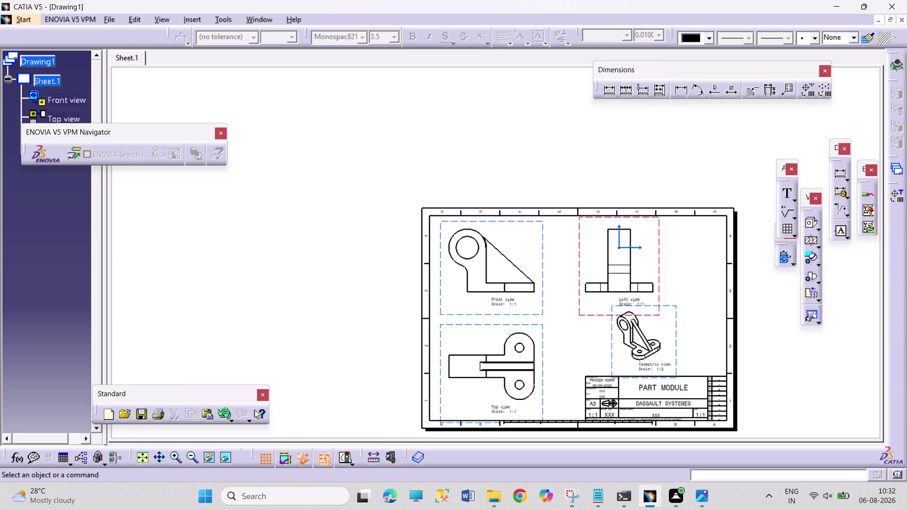
double_click(676, 308)
click(745, 306)
middle_drag(518, 246, 540, 148)
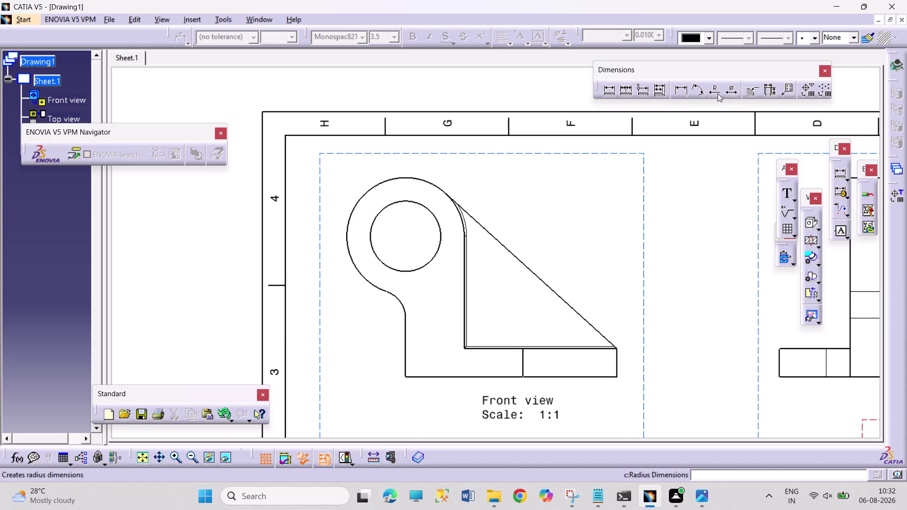
click(729, 95)
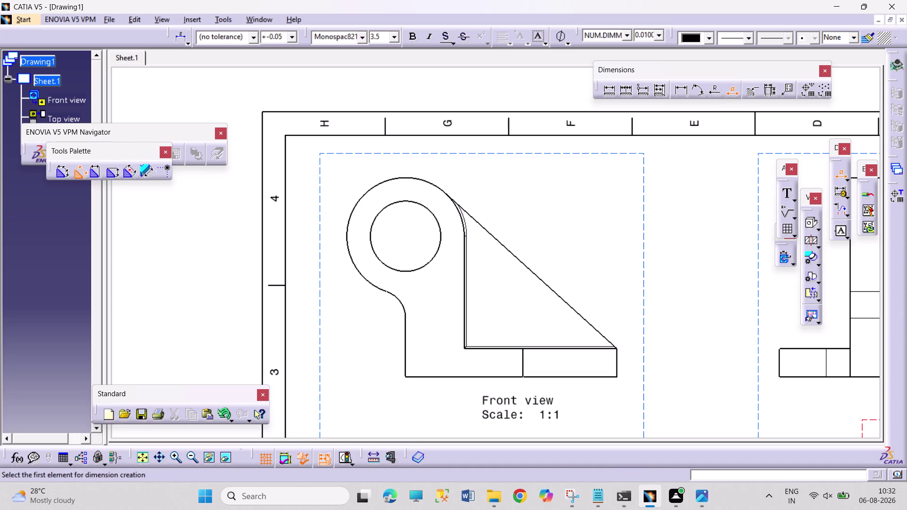
Dimension the hole as Ø30 and the boss arc as R25, moving R25 above the boss.
click(440, 235)
click(492, 198)
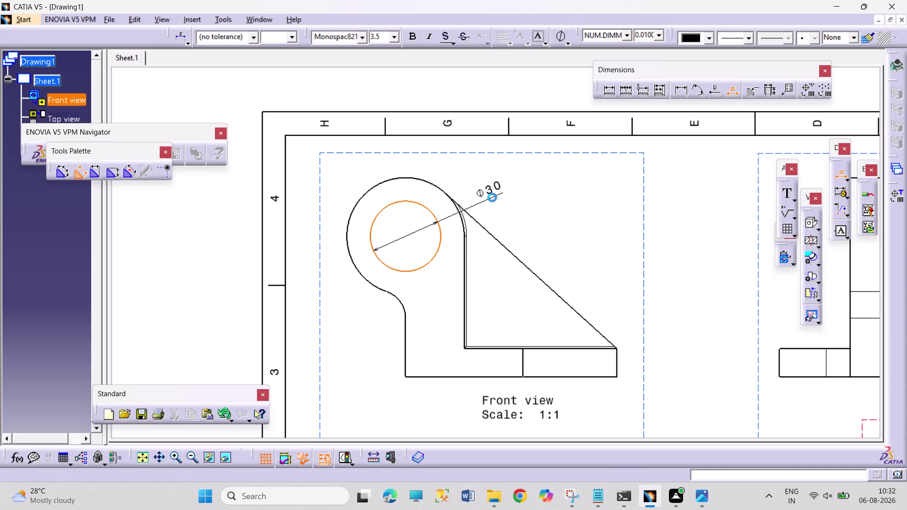
click(717, 90)
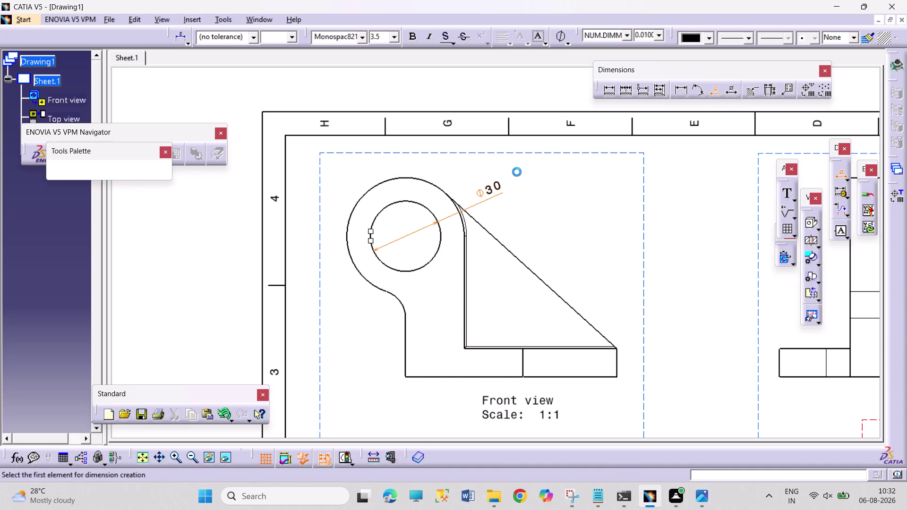
click(436, 187)
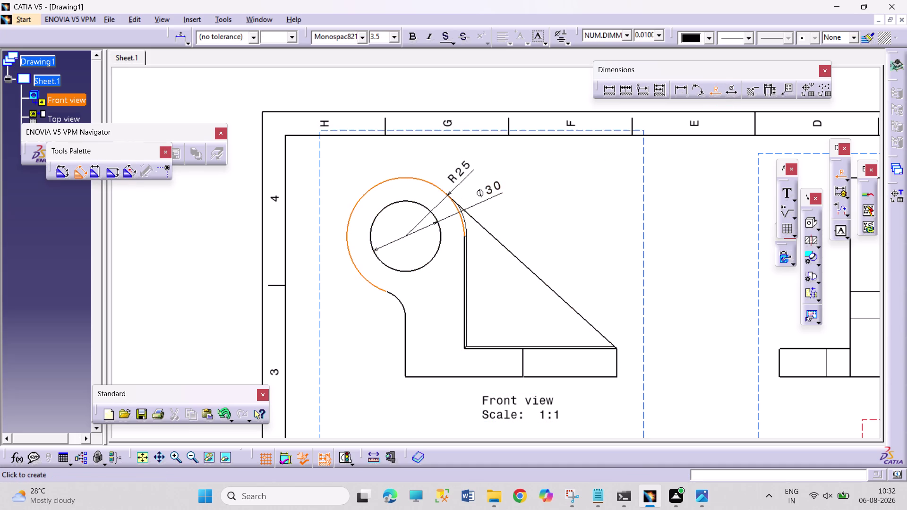
click(470, 172)
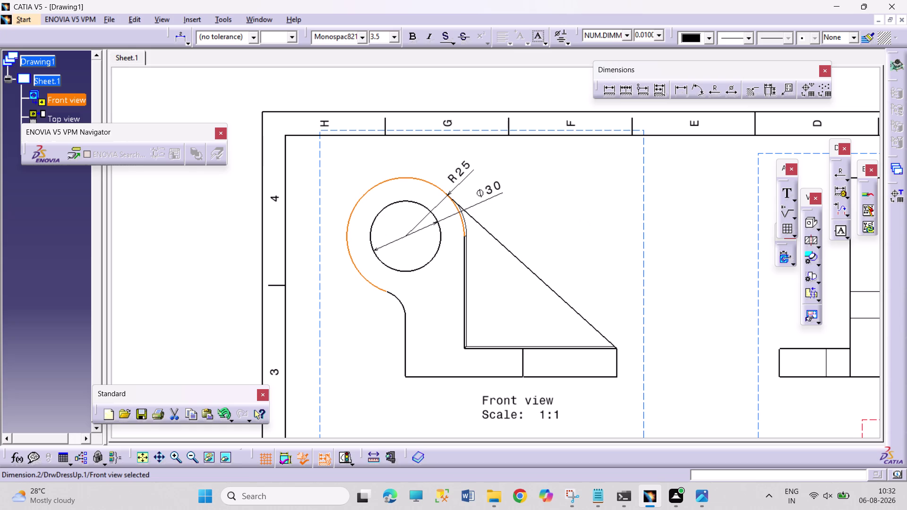
click(584, 224)
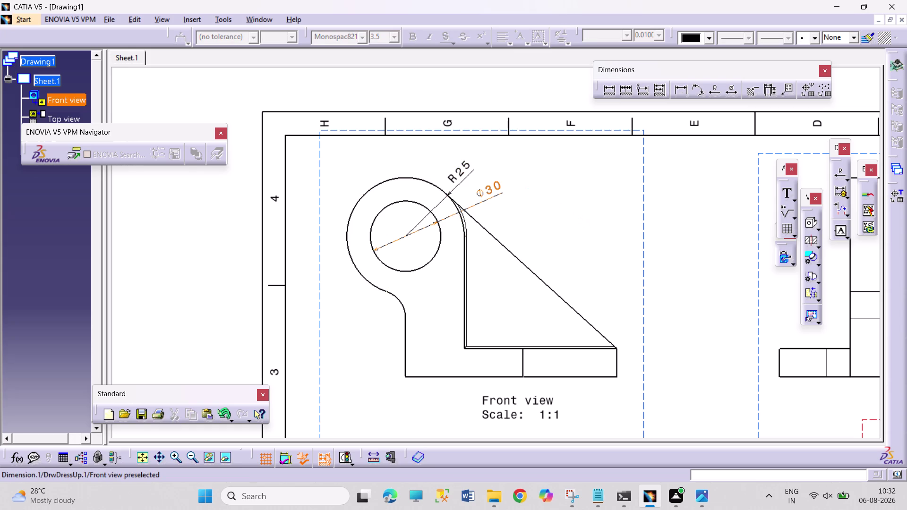
drag(467, 172, 443, 162)
click(547, 212)
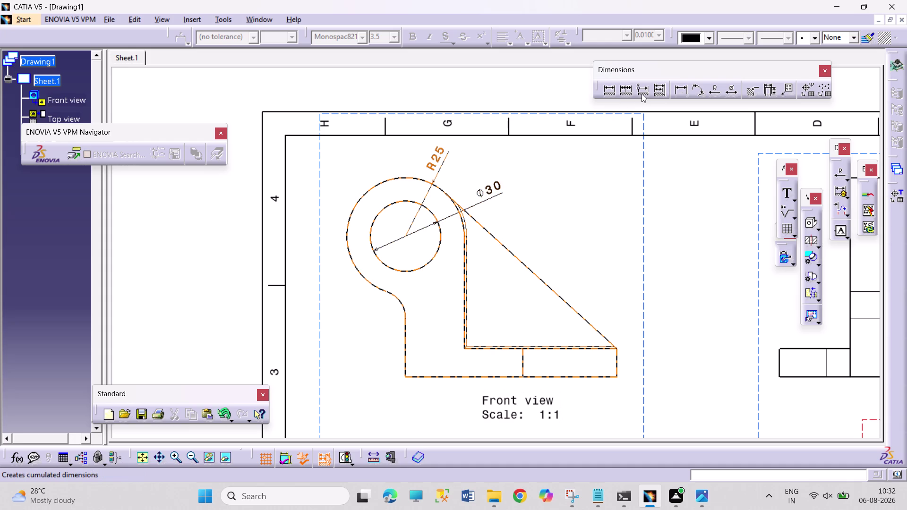
Add the 12 base thickness length dimension on the base's right edge.
click(681, 94)
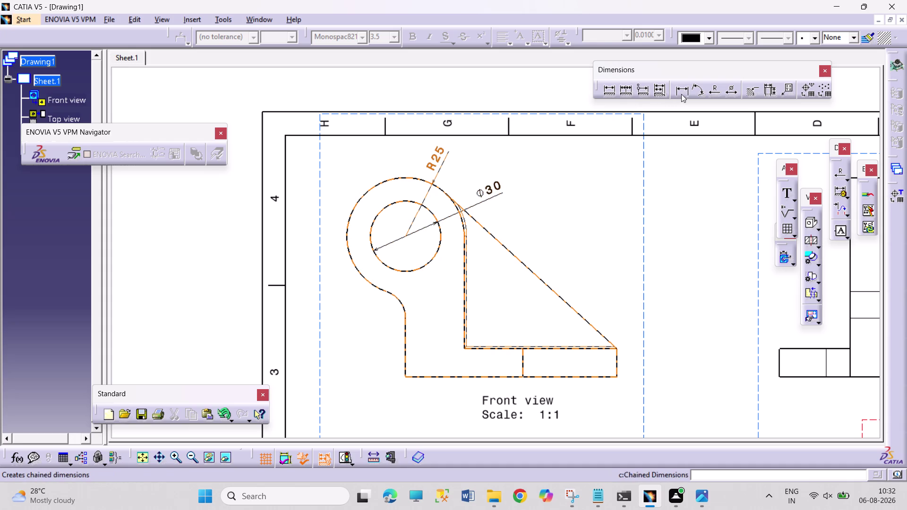
click(616, 359)
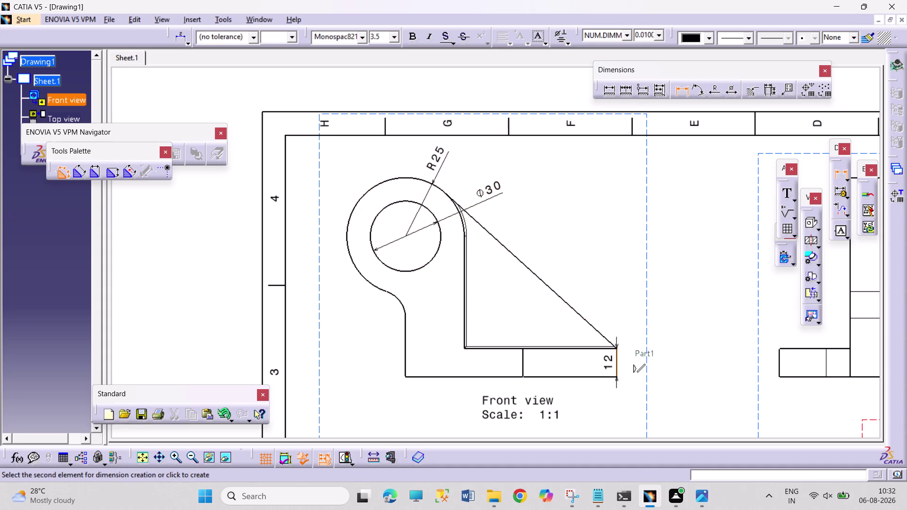
click(648, 354)
click(709, 509)
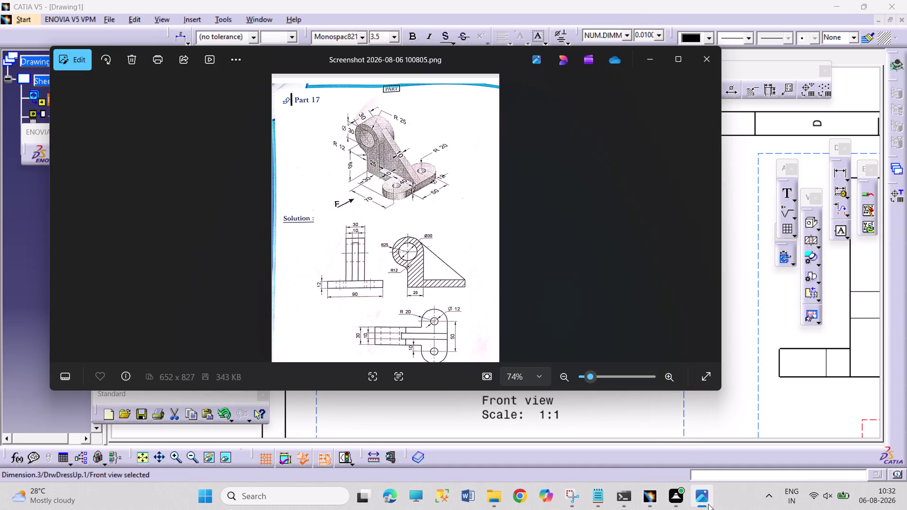
Zoom into the Part 17 reference image, pan its isometric and solution views, then return to CATIA.
click(562, 370)
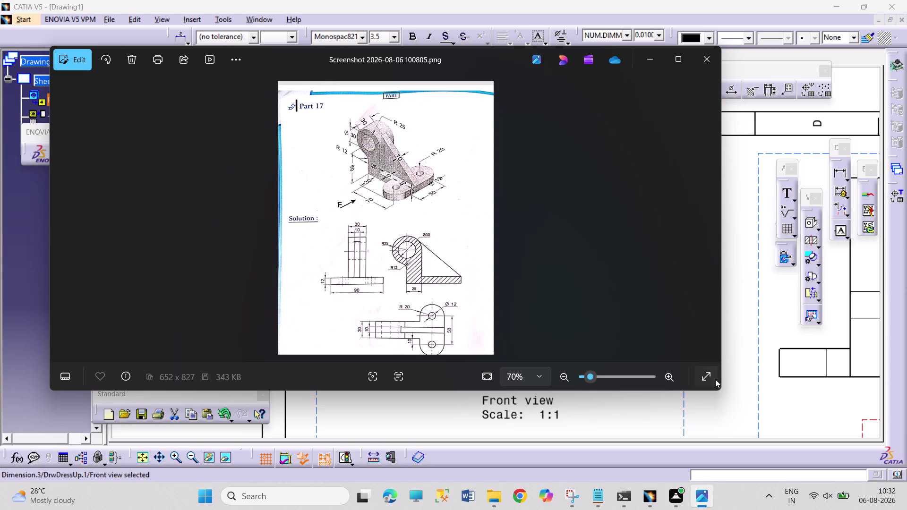
triple_click(670, 376)
triple_click(671, 377)
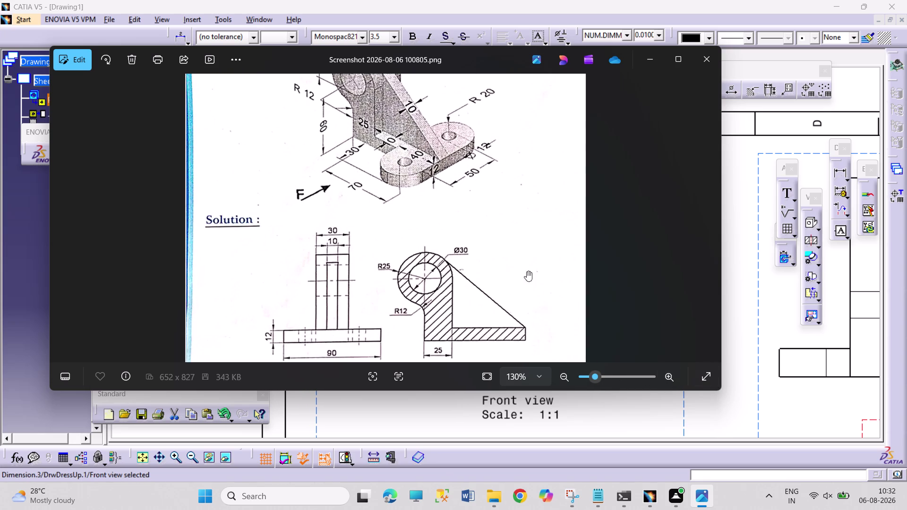
drag(524, 259, 540, 335)
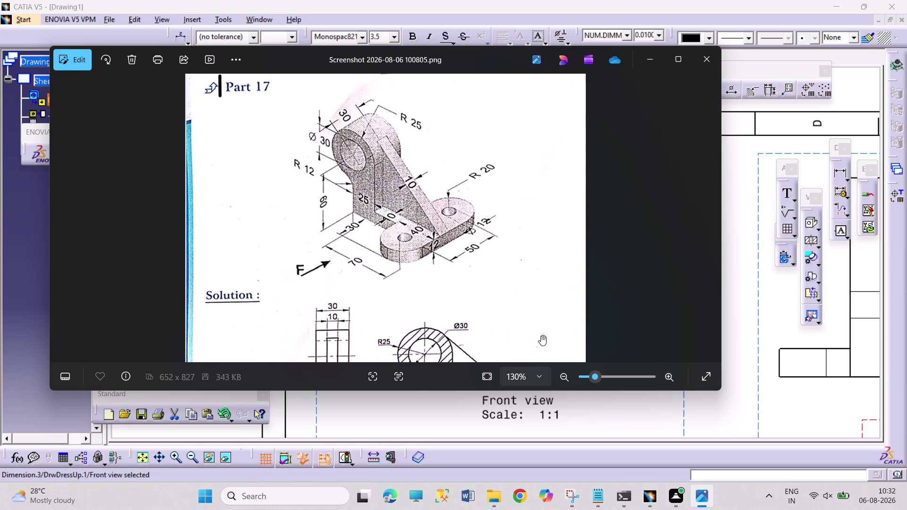
drag(494, 350, 498, 307)
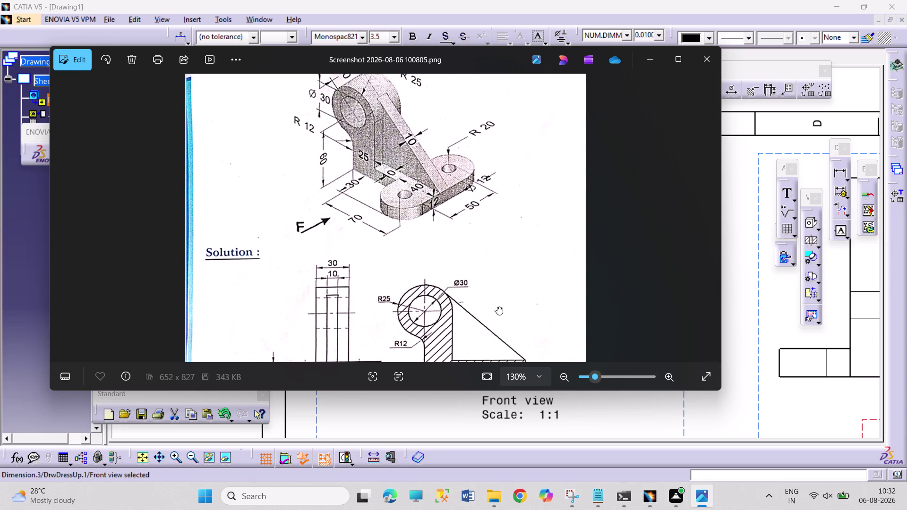
drag(497, 306, 532, 161)
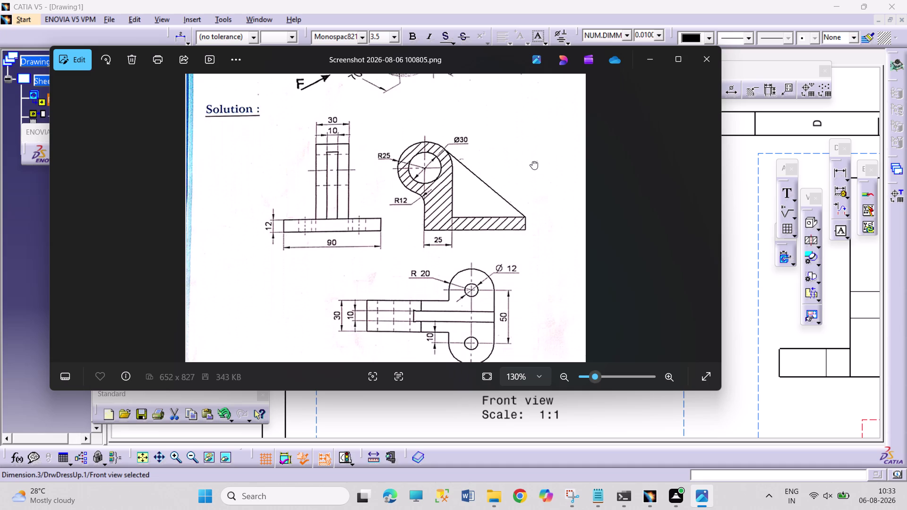
drag(533, 161, 540, 197)
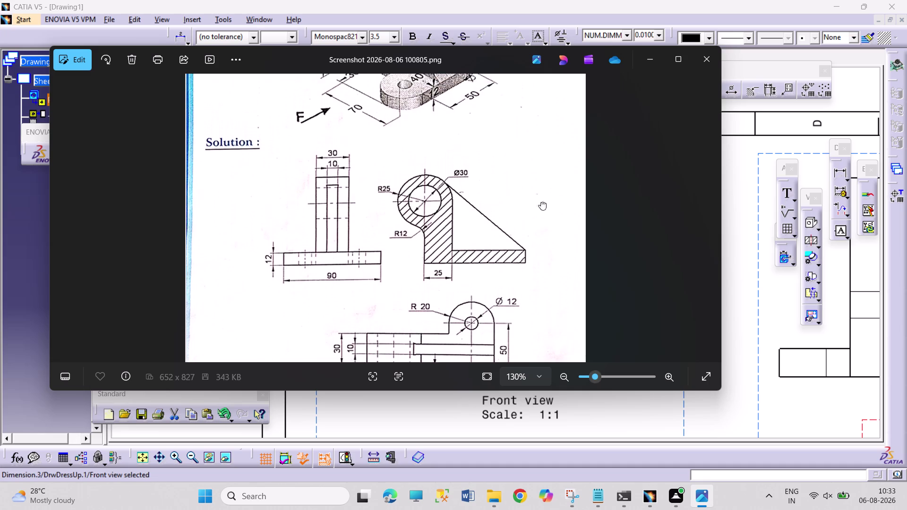
drag(539, 197, 554, 340)
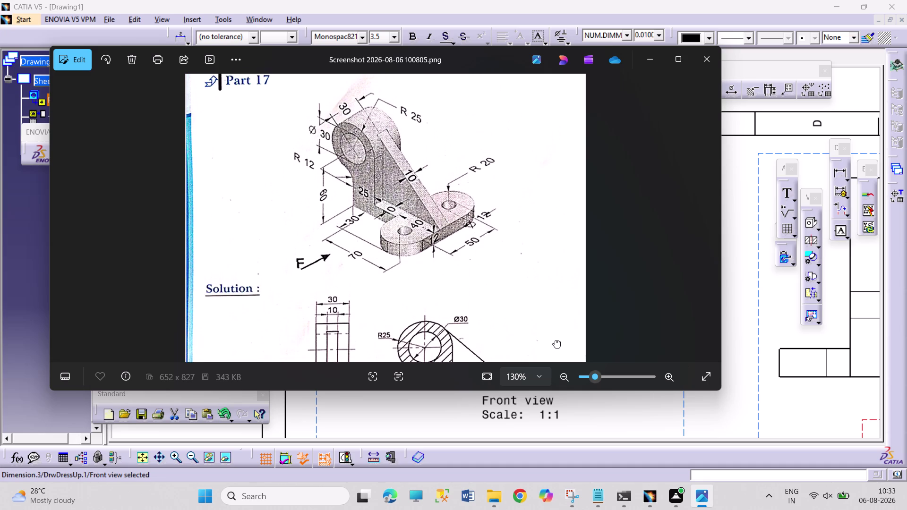
drag(555, 340, 557, 346)
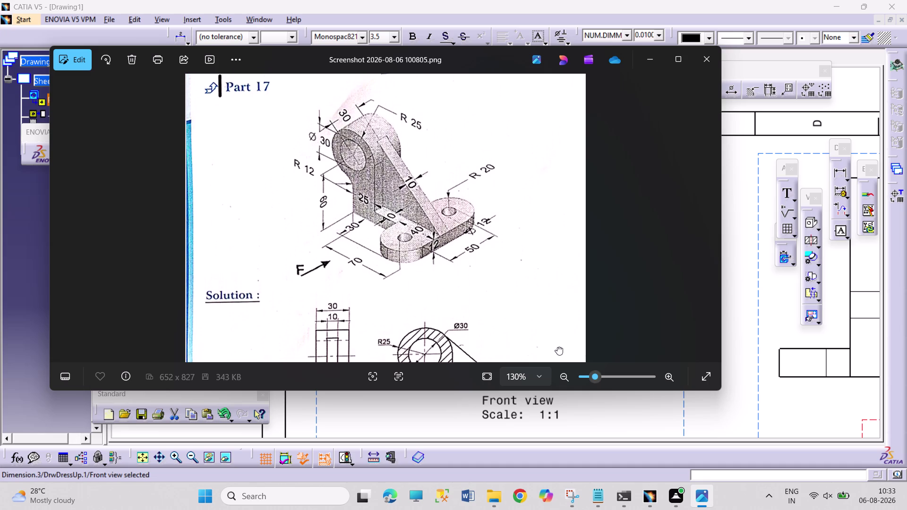
drag(557, 347, 558, 351)
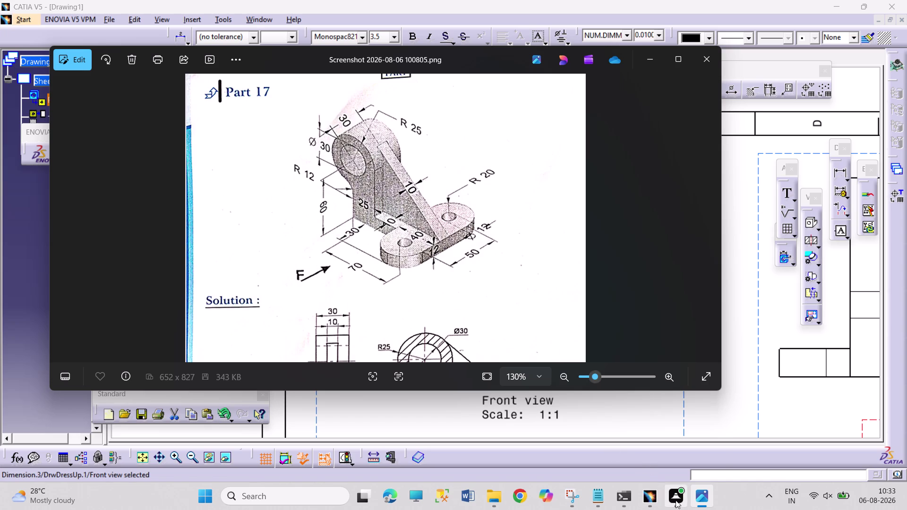
click(650, 502)
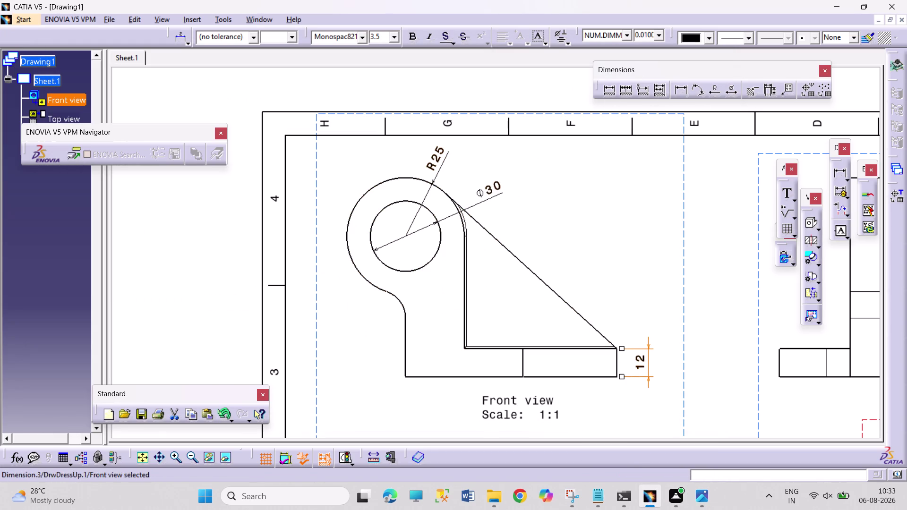
Try a plain text annotation on the front view's base, then discard it as empty.
click(790, 212)
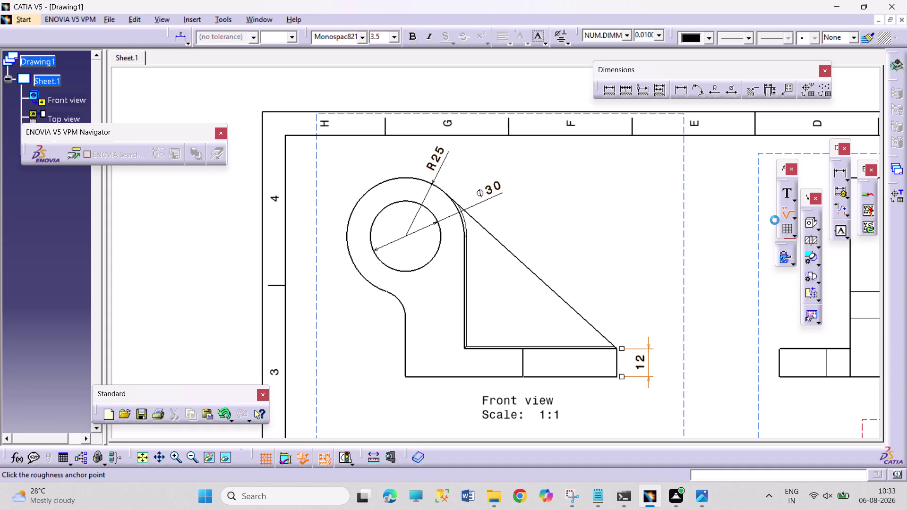
click(793, 200)
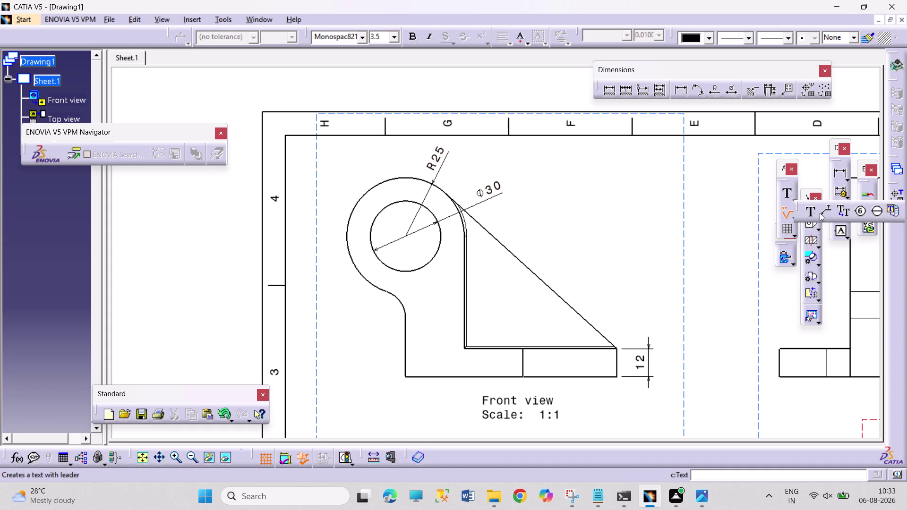
click(819, 213)
click(567, 347)
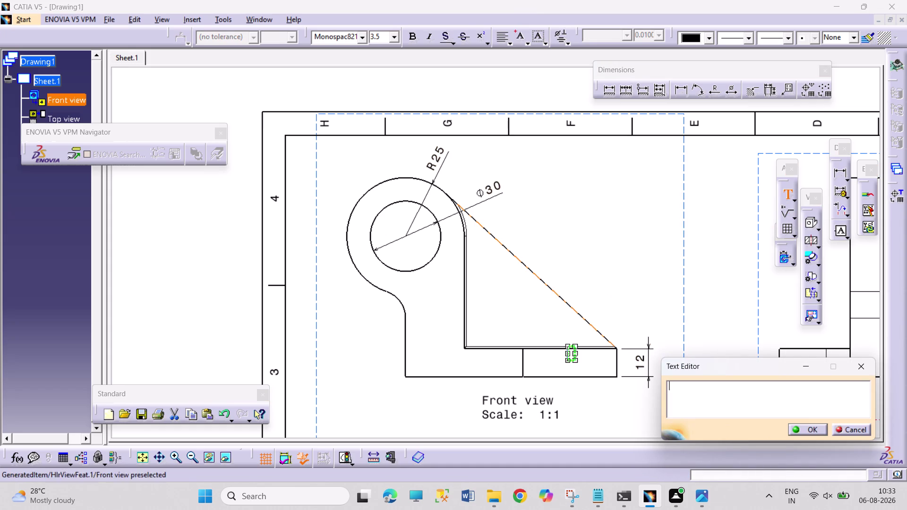
click(855, 362)
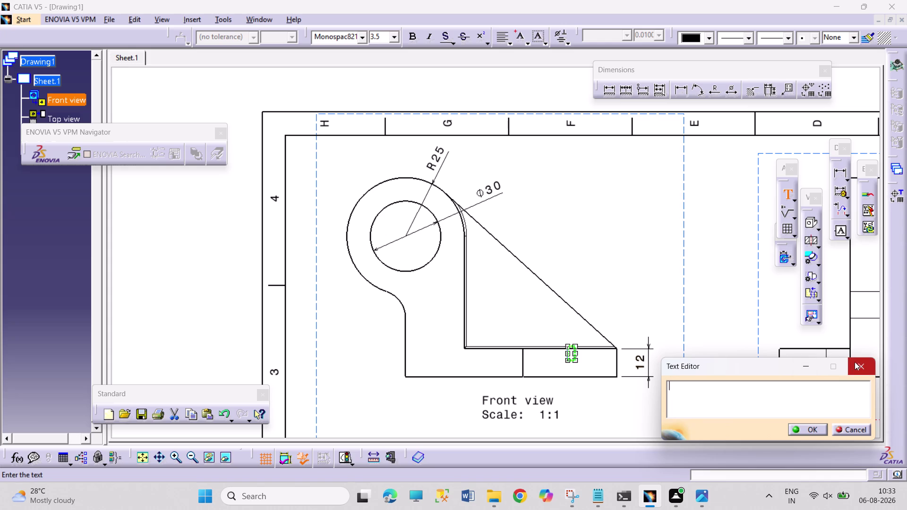
click(795, 199)
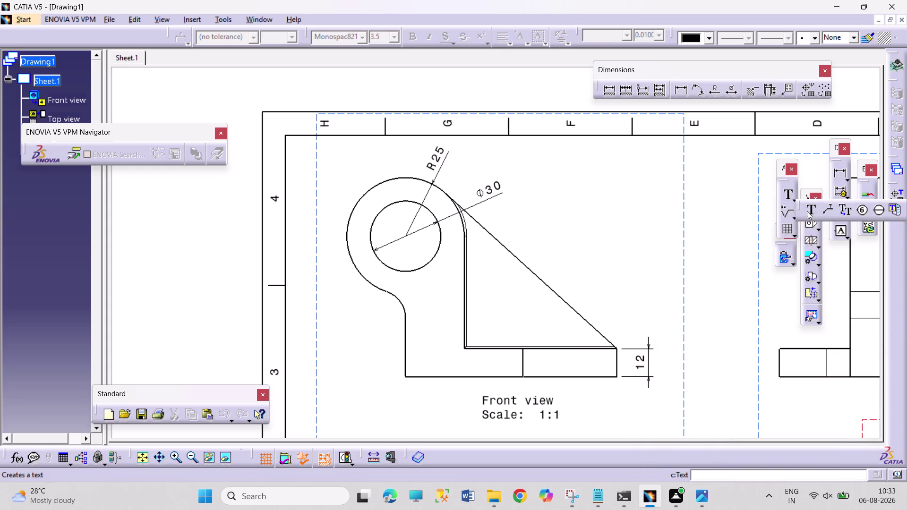
Anchor a leader note on the base edge beside the sloped edge, starting 'FILLET RADIUS'.
click(826, 215)
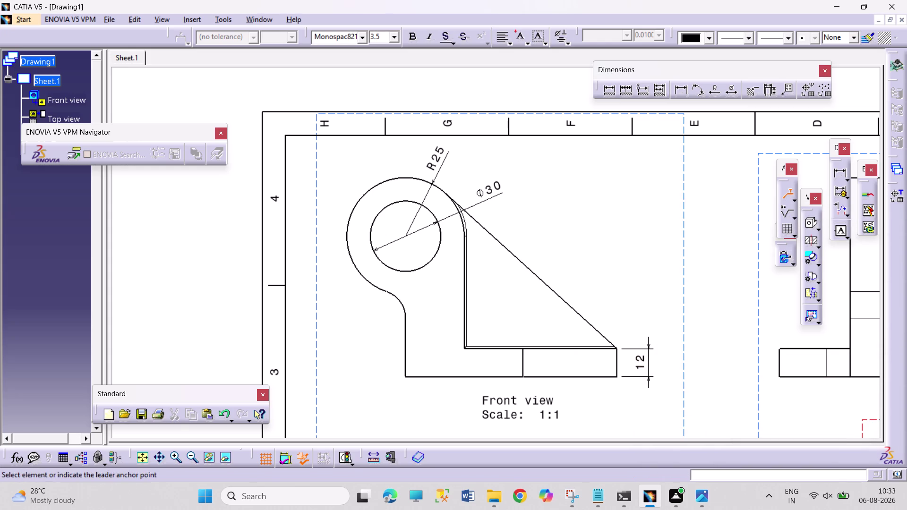
click(563, 348)
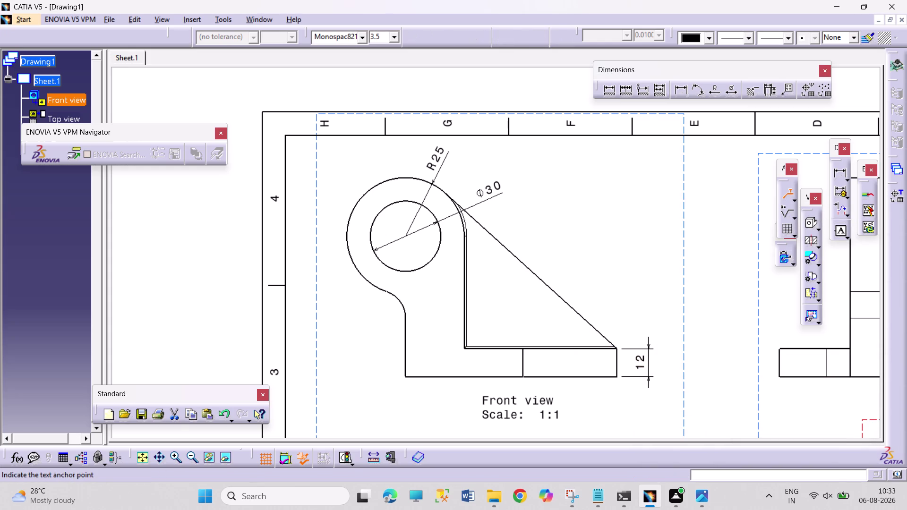
click(590, 287)
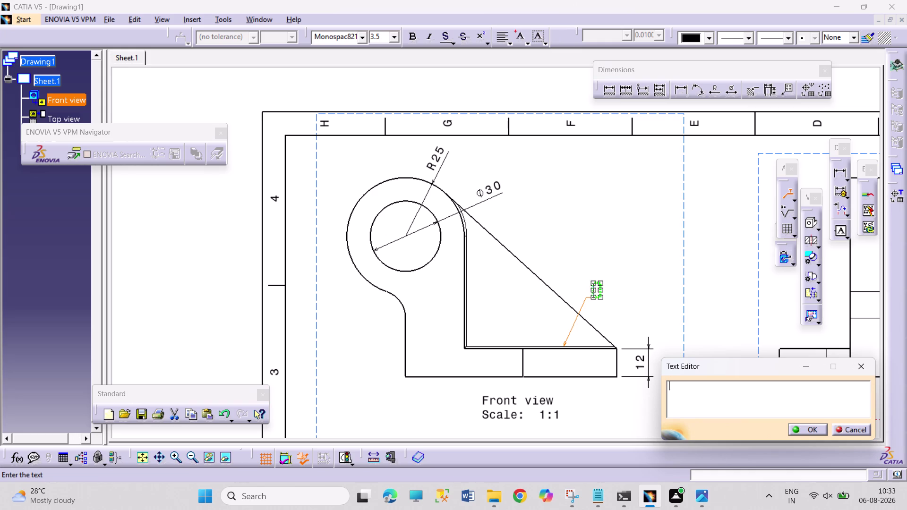
text(FILL)
text(ET)
key(space)
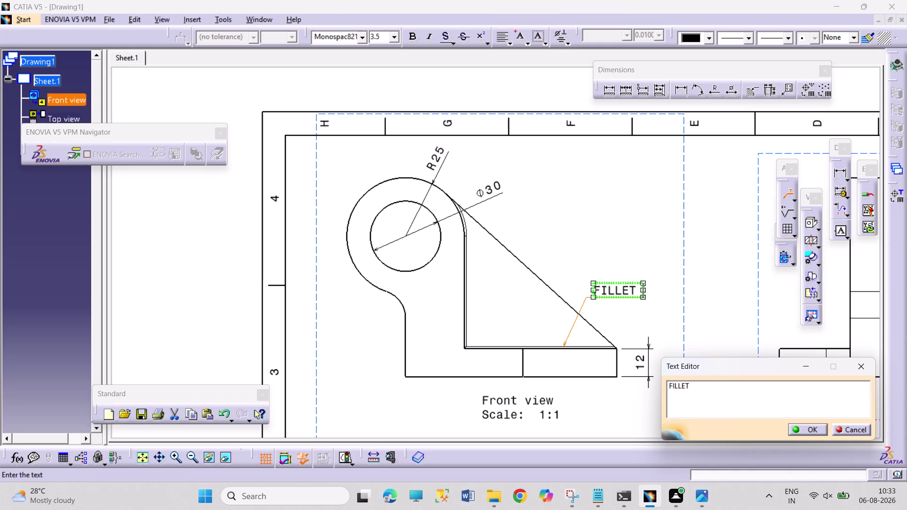
text(RAD)
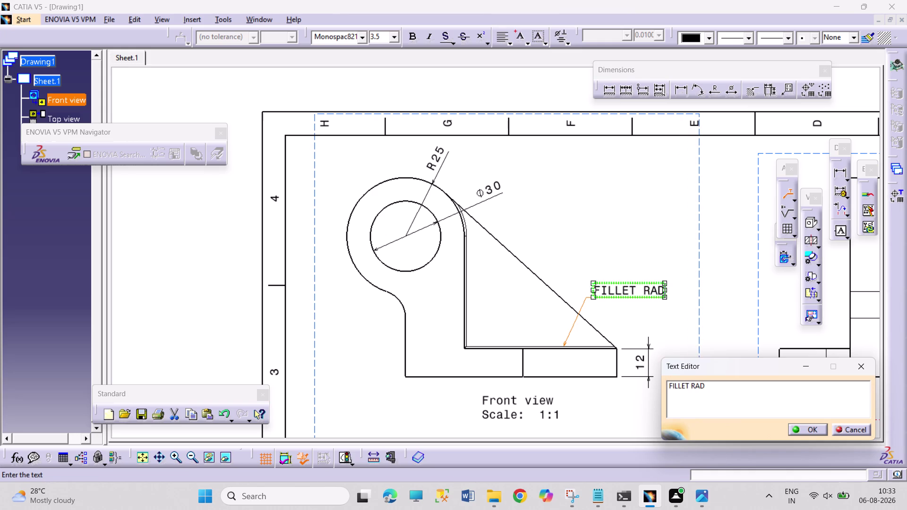
text(IUS)
Finish the note with '1mm', correcting 'MM' to lowercase, and confirm it.
key(space)
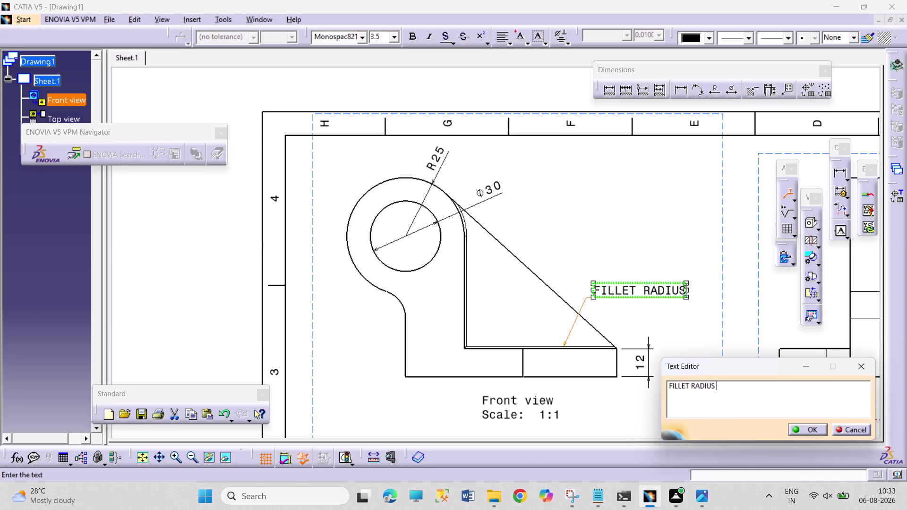
text(1)
text(MM)
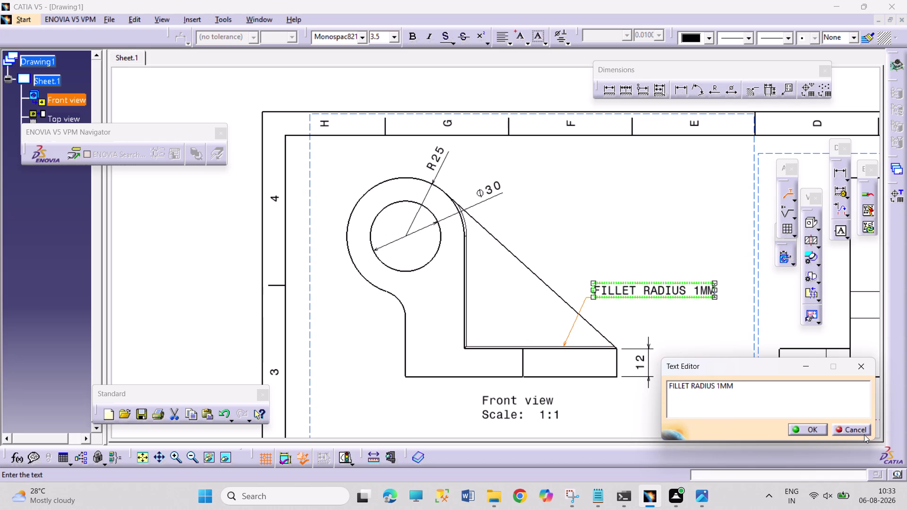
key(BackSpace)
key(BackSpace)
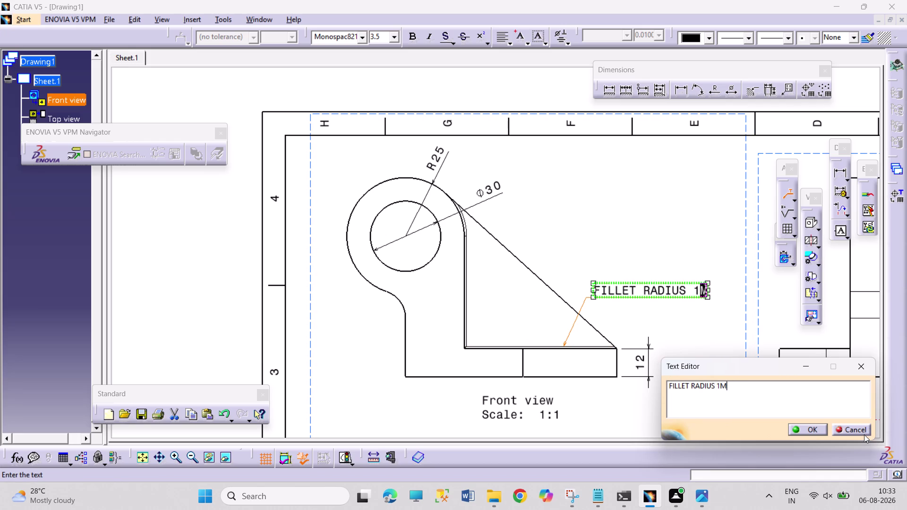
text(mm)
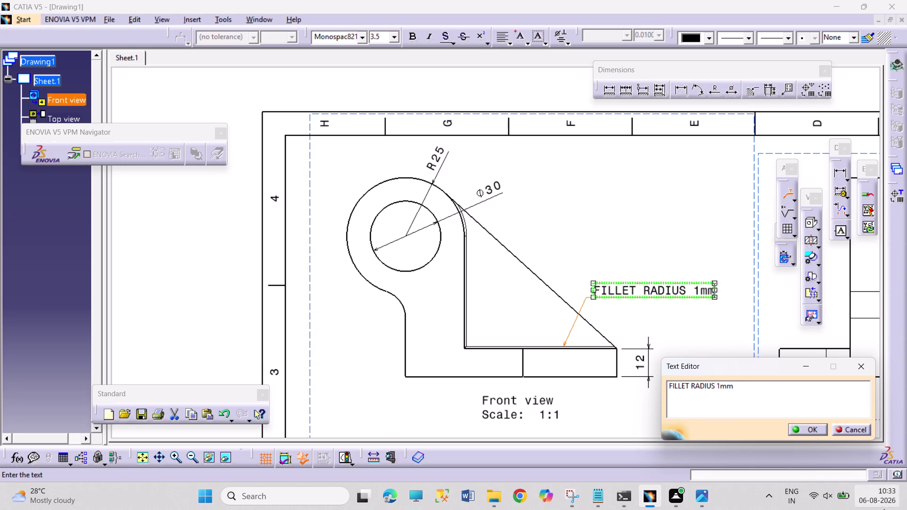
click(807, 428)
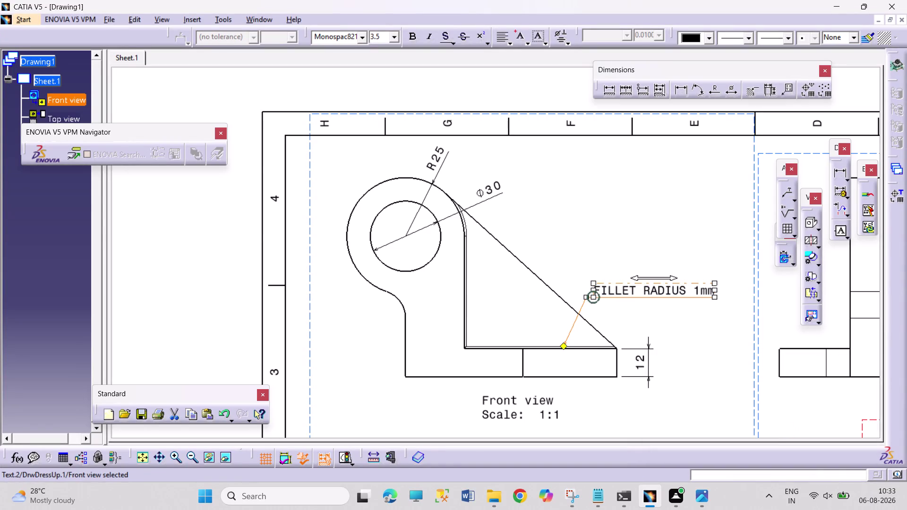
click(685, 418)
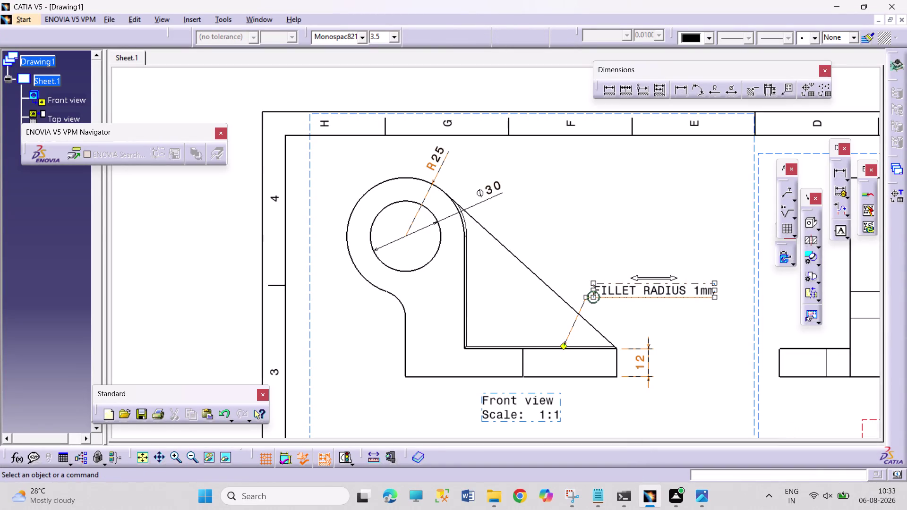
Add an R12 radius dimension to the front view's lower-left arc.
middle_drag(691, 408, 697, 375)
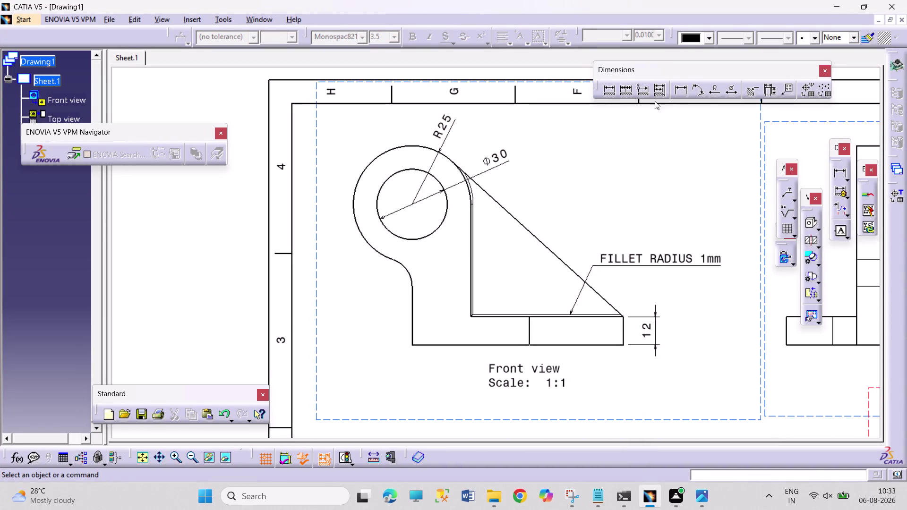
click(714, 92)
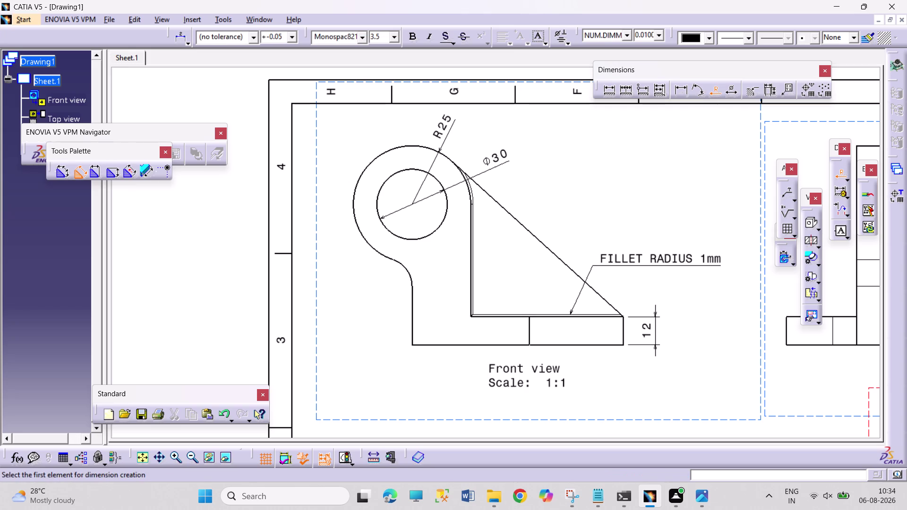
click(405, 268)
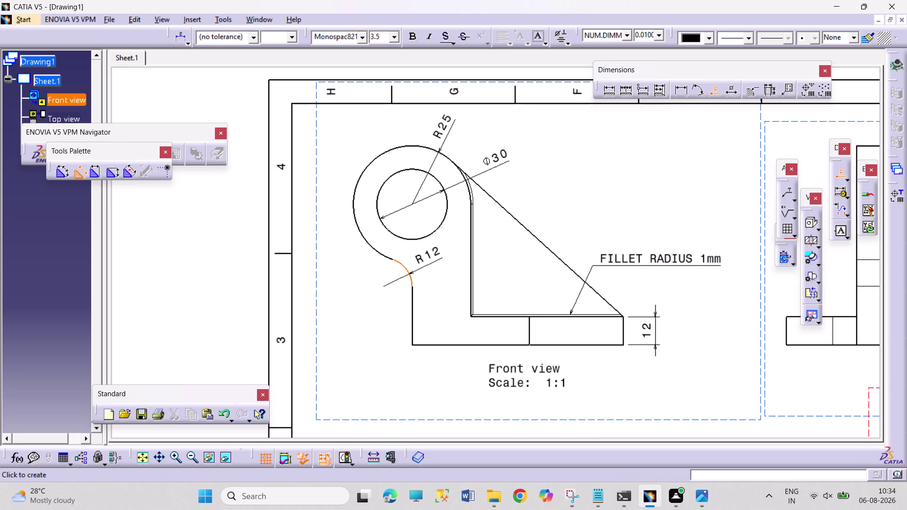
click(416, 271)
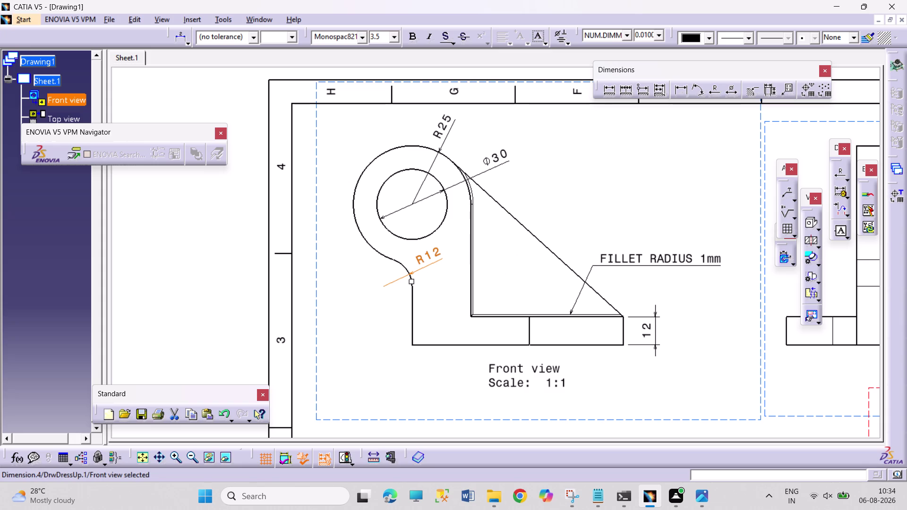
click(608, 95)
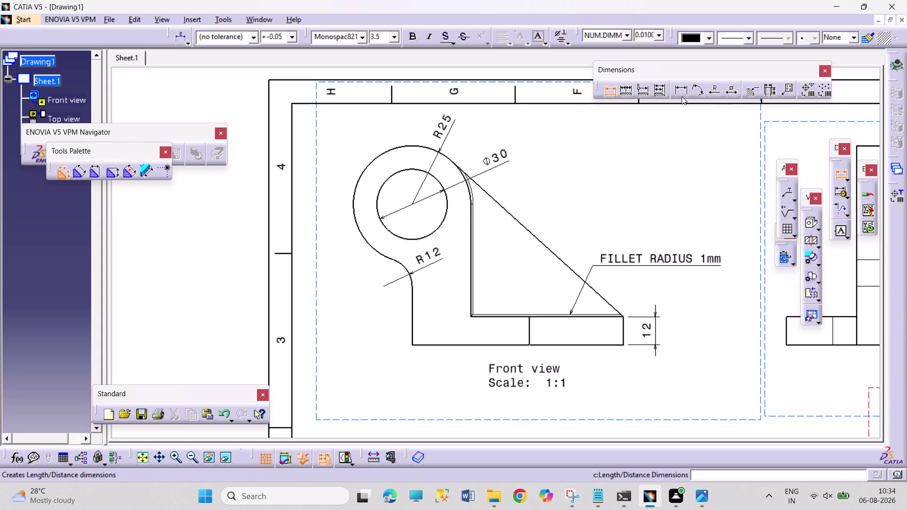
Place a 25 length dimension below the base between the left and inner vertical edges.
click(682, 92)
click(409, 316)
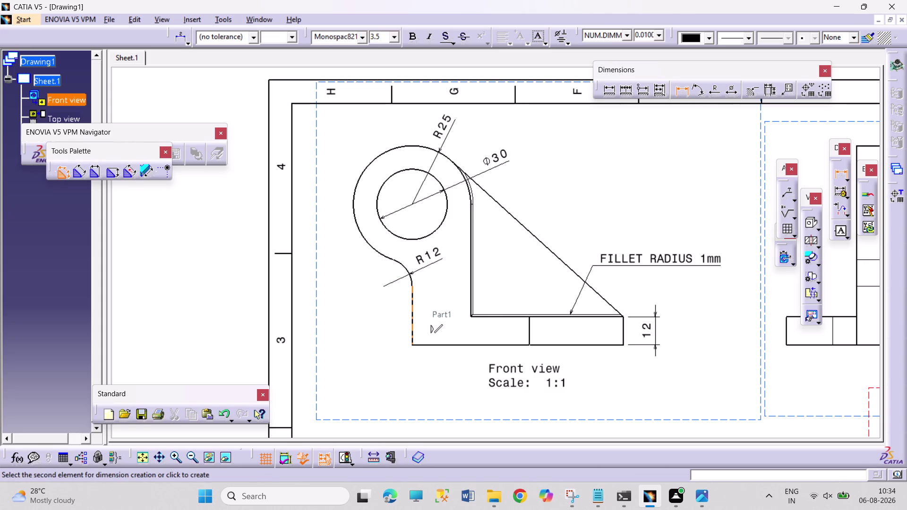
click(470, 301)
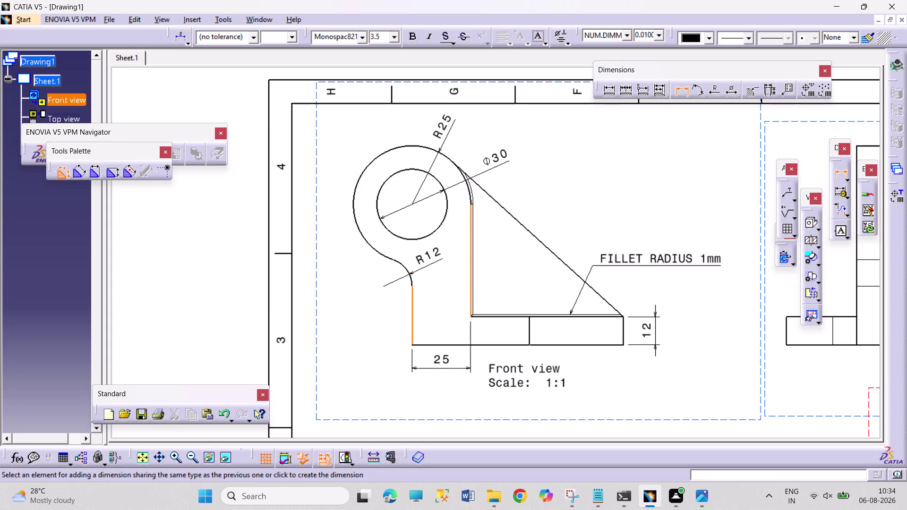
click(458, 369)
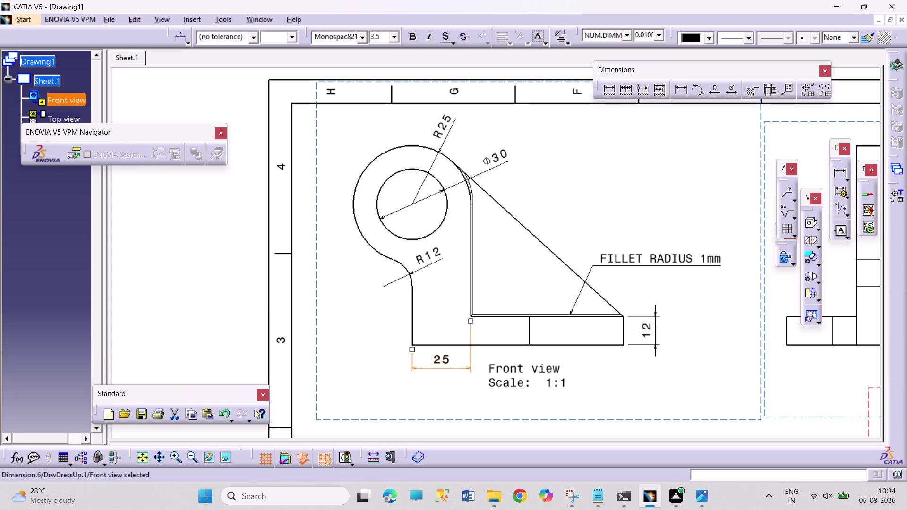
middle_drag(660, 374, 662, 222)
Pan down to the top view, make it active, and open its Properties.
middle_drag(675, 331, 678, 320)
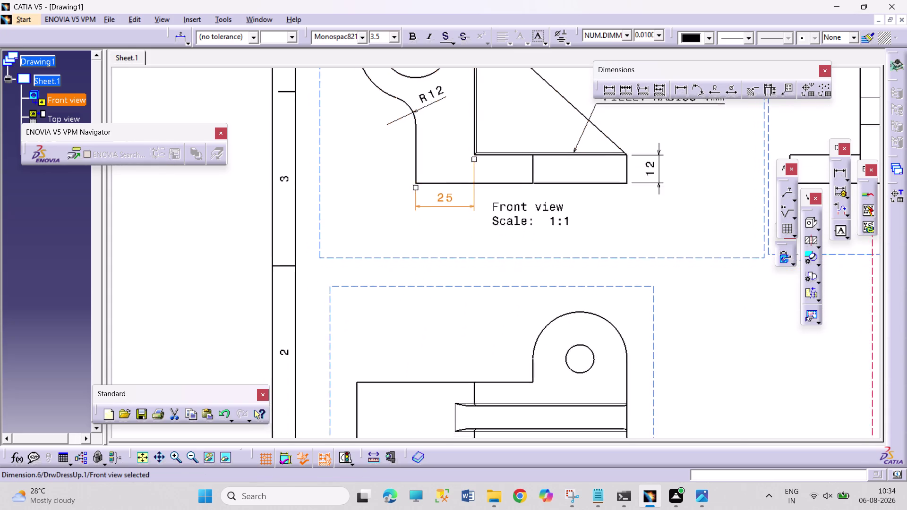
middle_drag(678, 320, 666, 197)
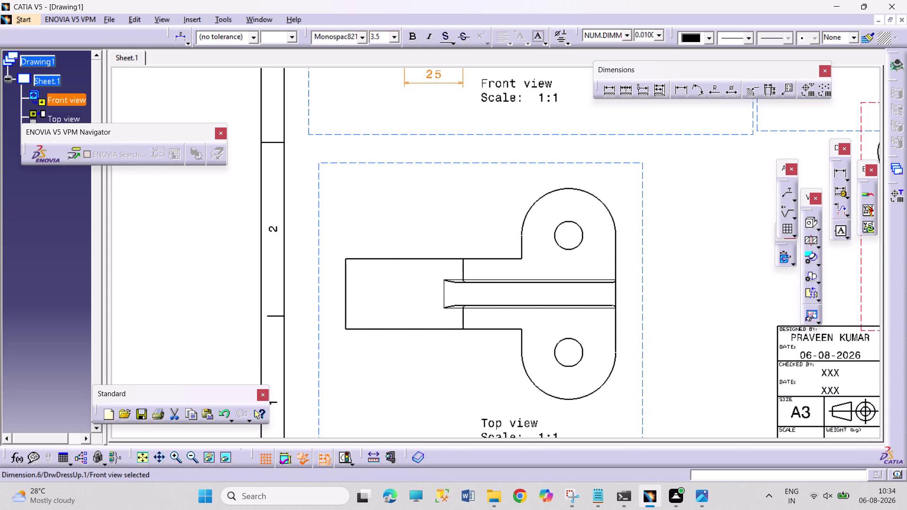
click(644, 339)
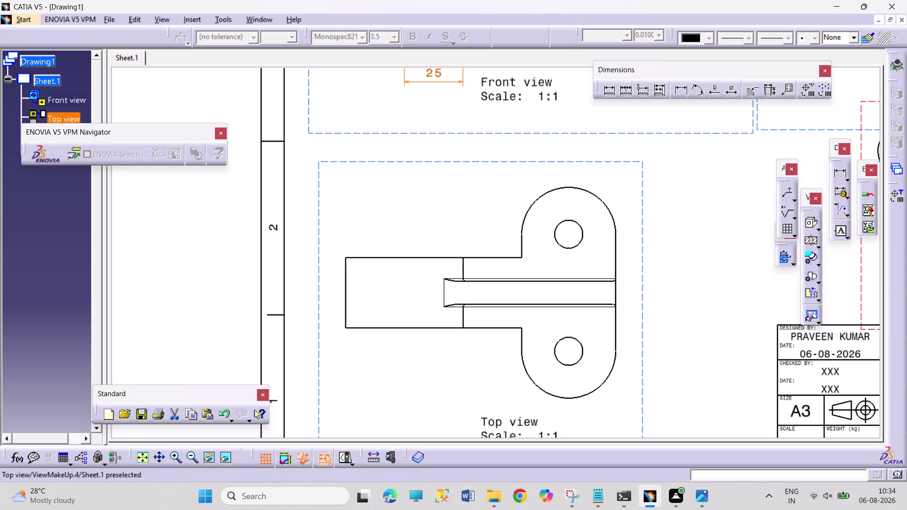
double_click(644, 339)
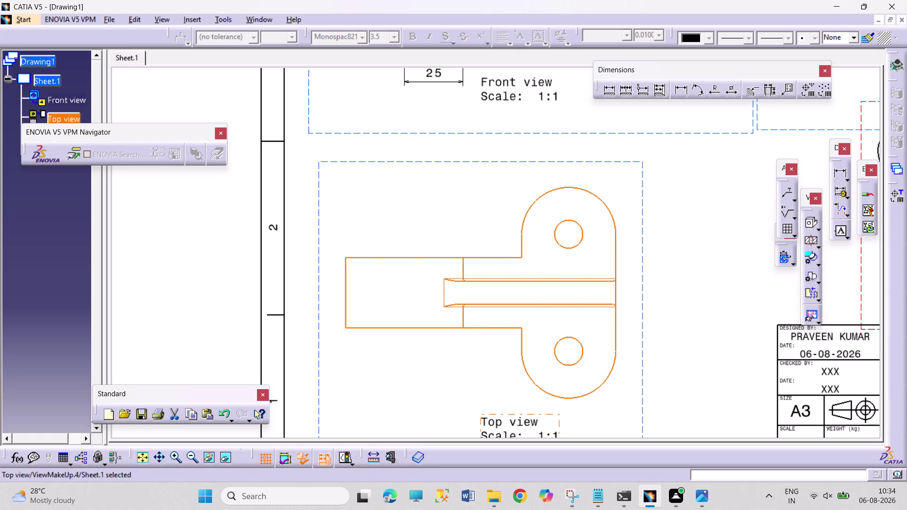
right_click(644, 338)
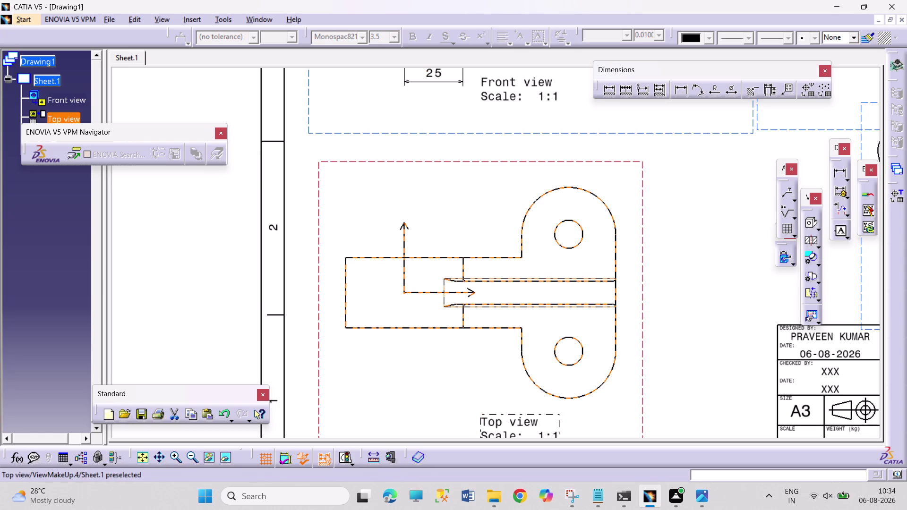
right_click(639, 332)
right_click(641, 332)
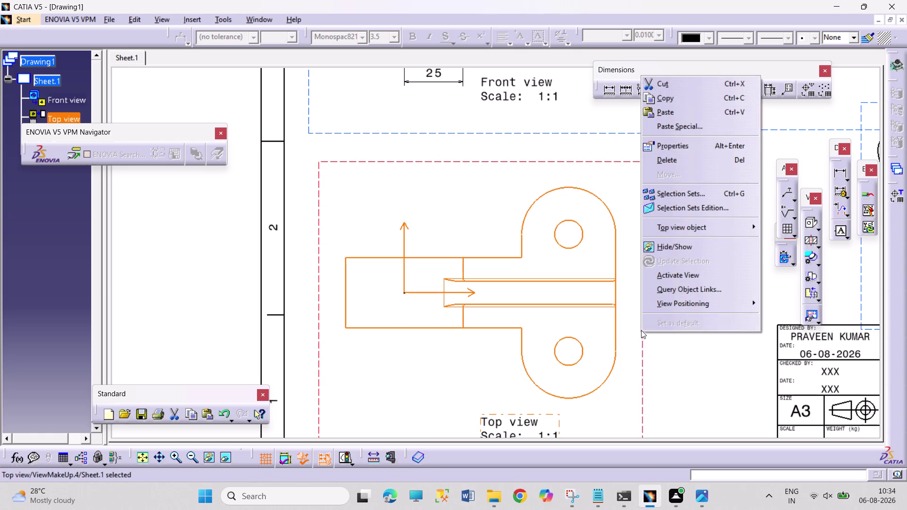
click(705, 144)
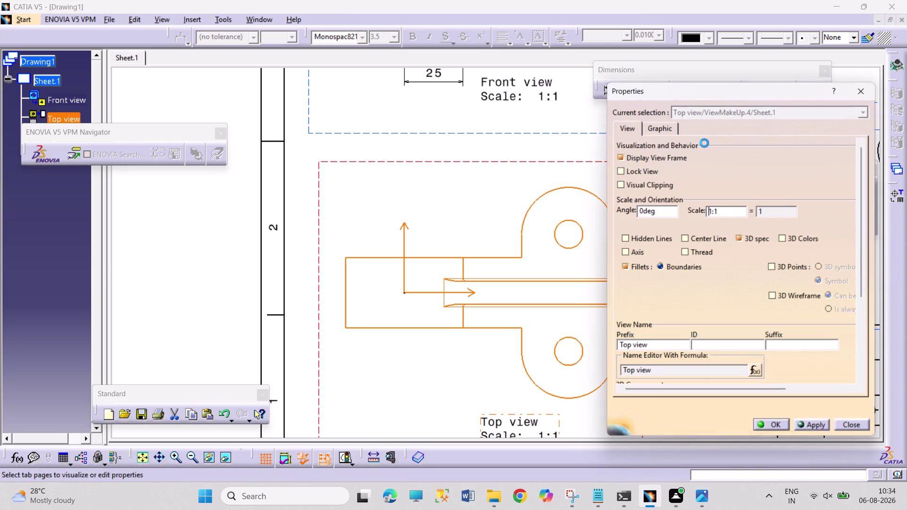
Enable hidden lines, center lines and axis in the top view, with fillets as projected original edges.
click(699, 238)
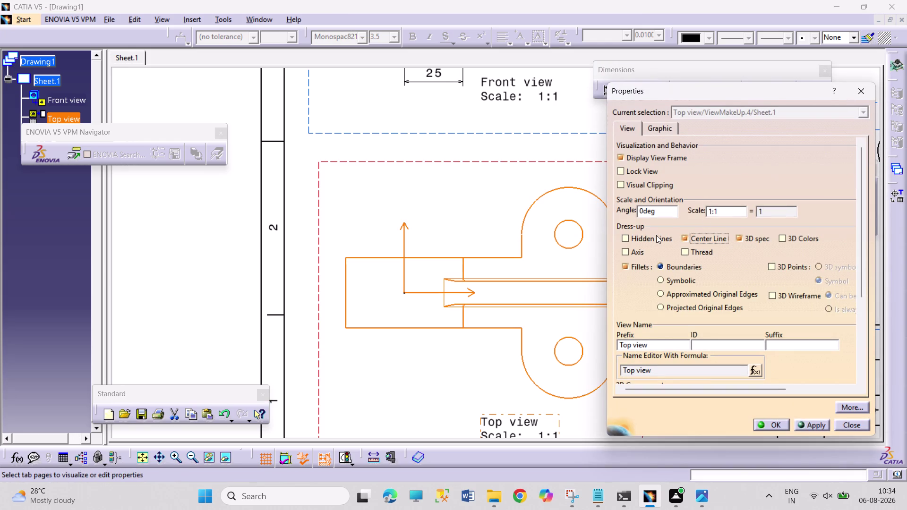
click(656, 235)
click(632, 254)
click(636, 239)
double_click(636, 248)
click(638, 248)
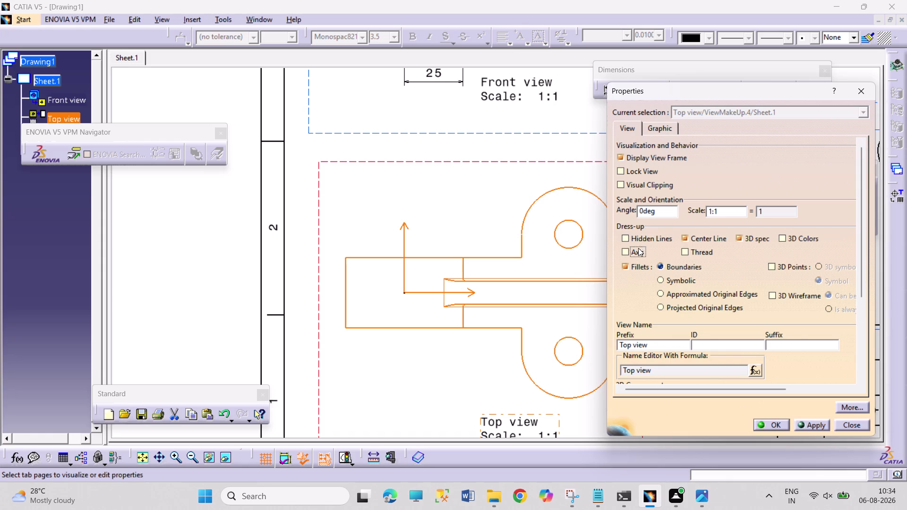
click(640, 238)
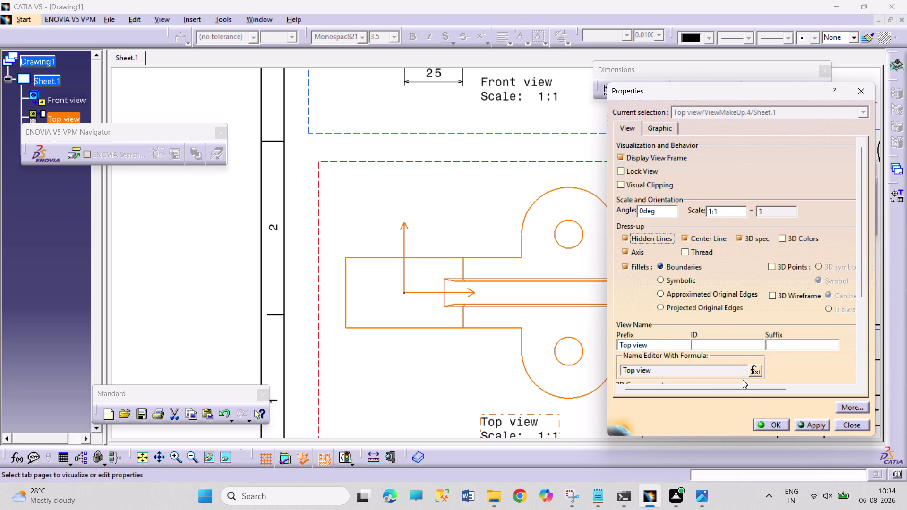
click(724, 310)
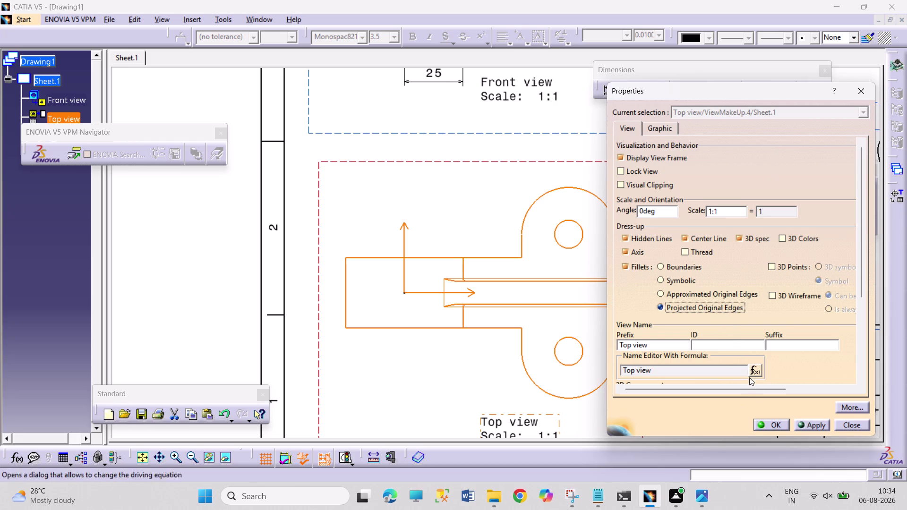
click(763, 424)
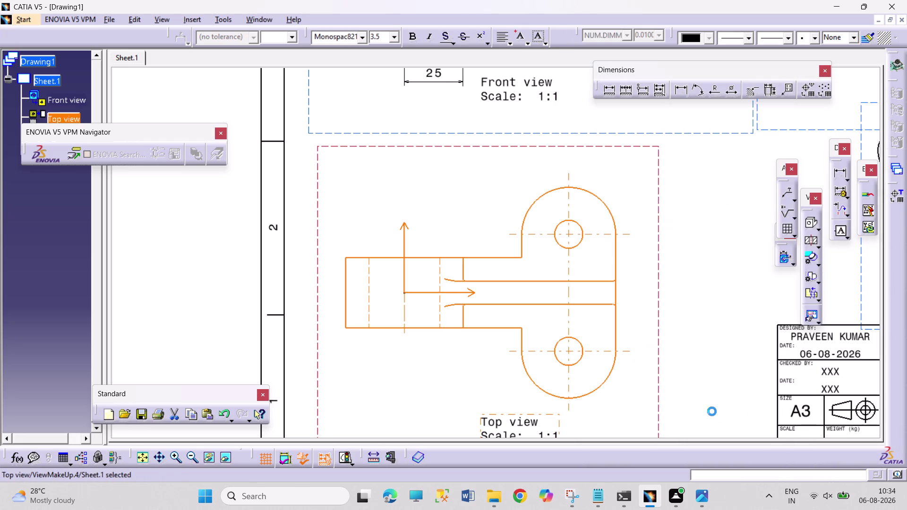
click(694, 394)
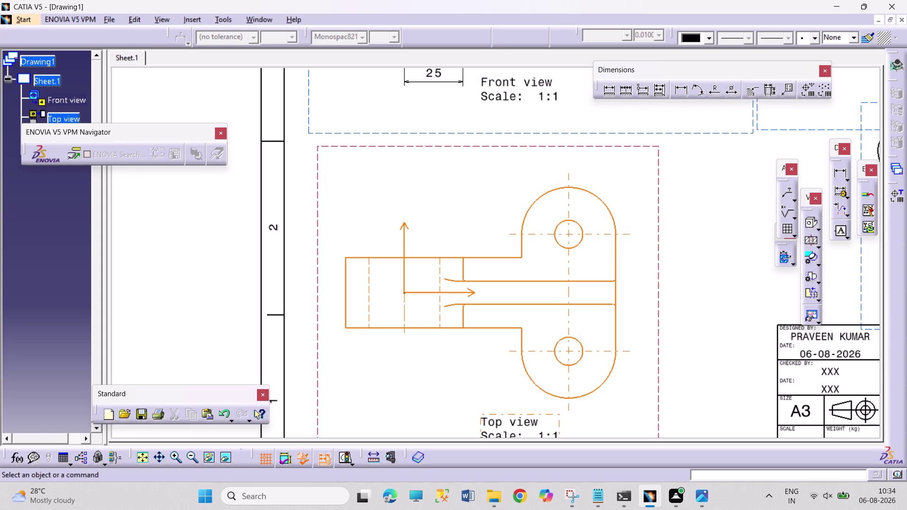
right_click(617, 344)
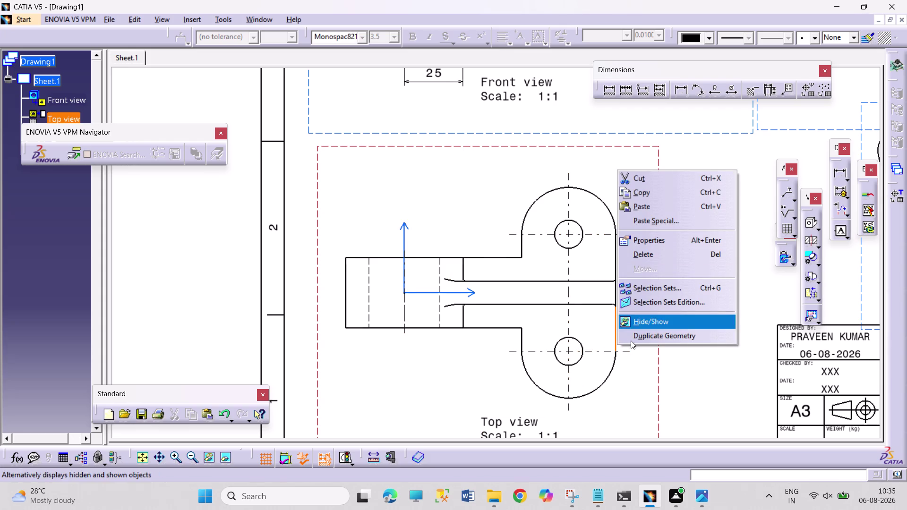
Hide the top view's axis arrows and show its fillets as approximated original edges.
click(652, 407)
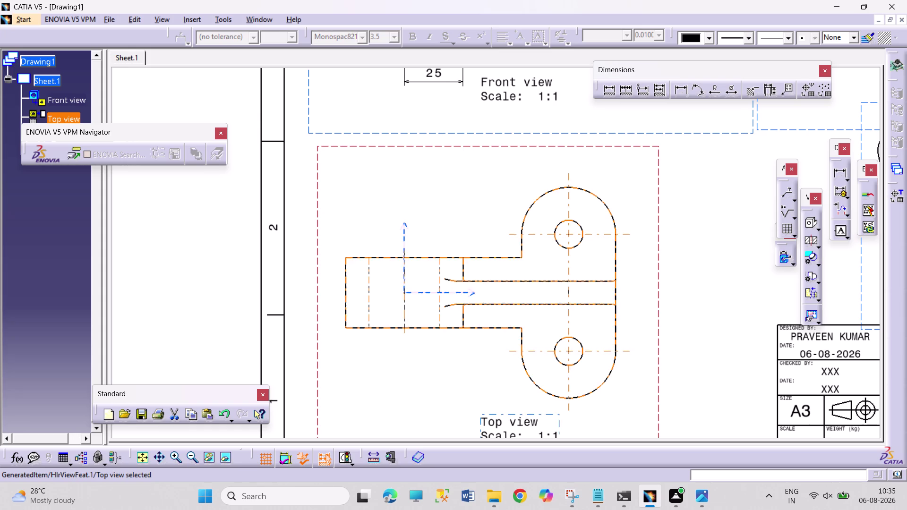
right_click(658, 401)
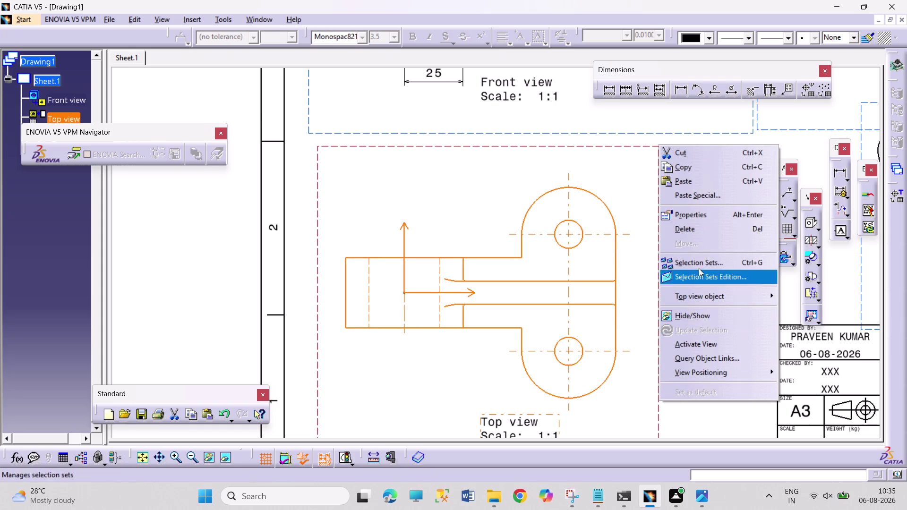
click(707, 217)
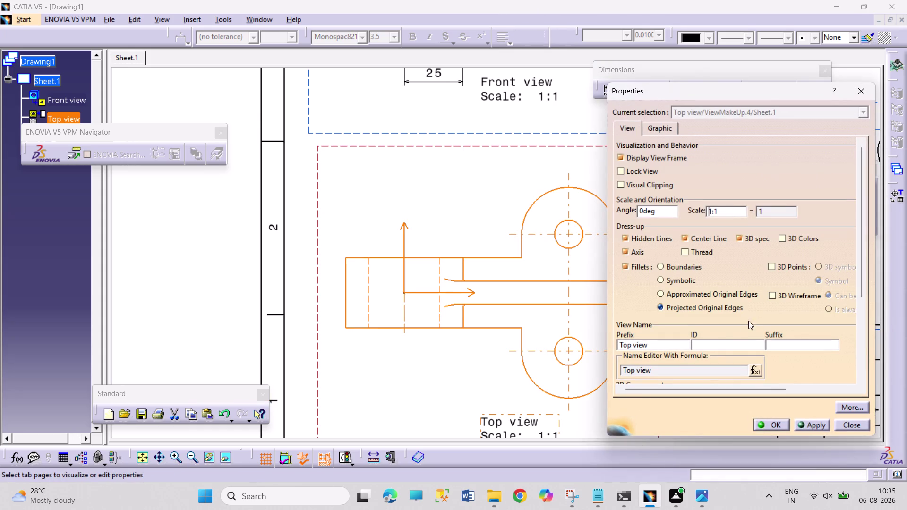
click(694, 297)
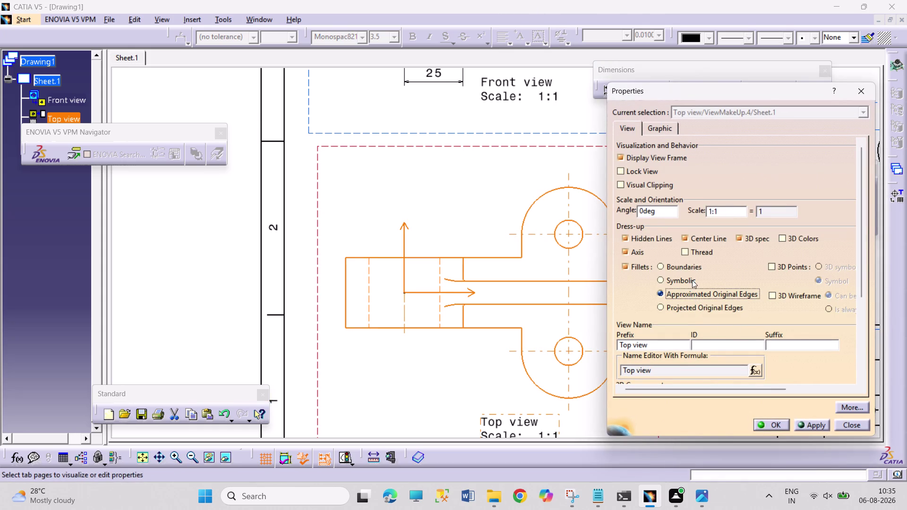
click(692, 280)
click(768, 421)
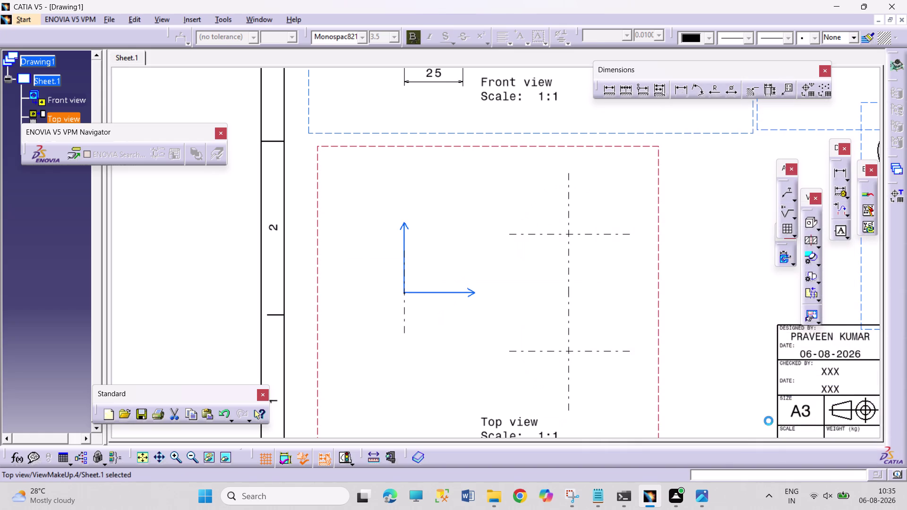
click(689, 367)
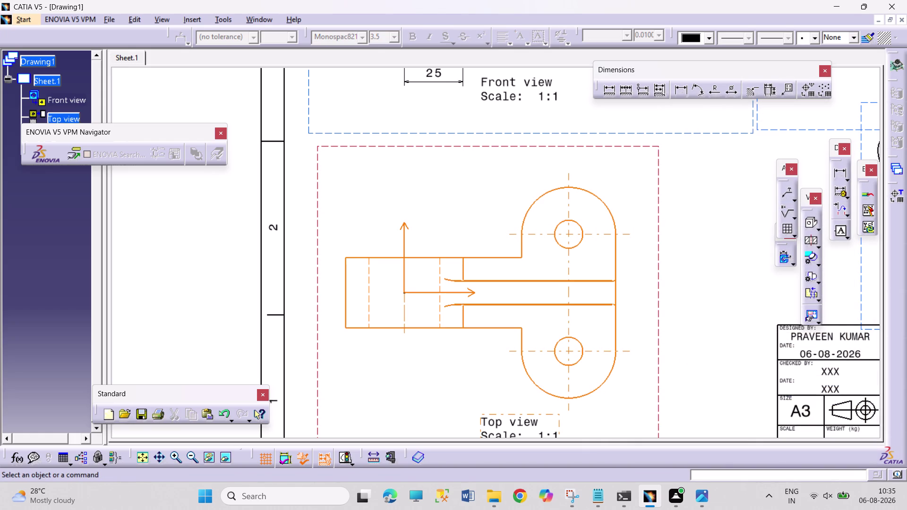
Switch the top view's fillet display to symbolic.
right_click(657, 359)
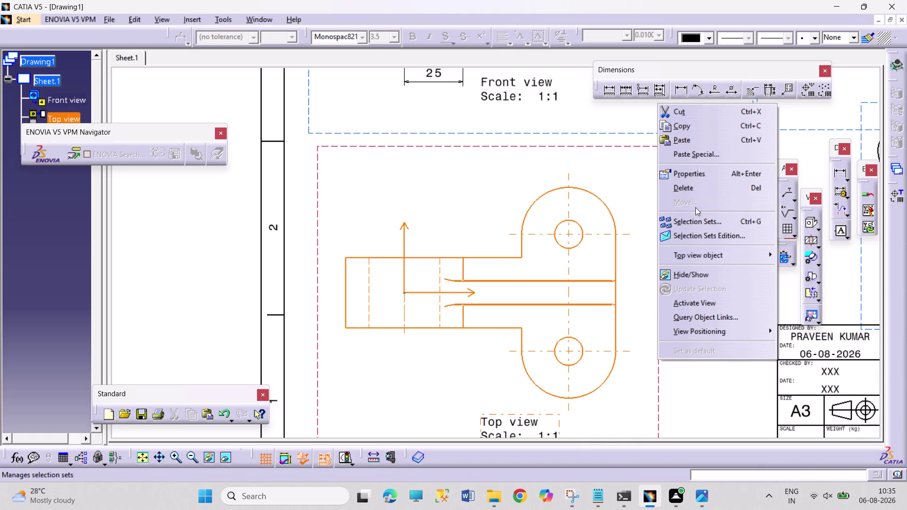
click(693, 175)
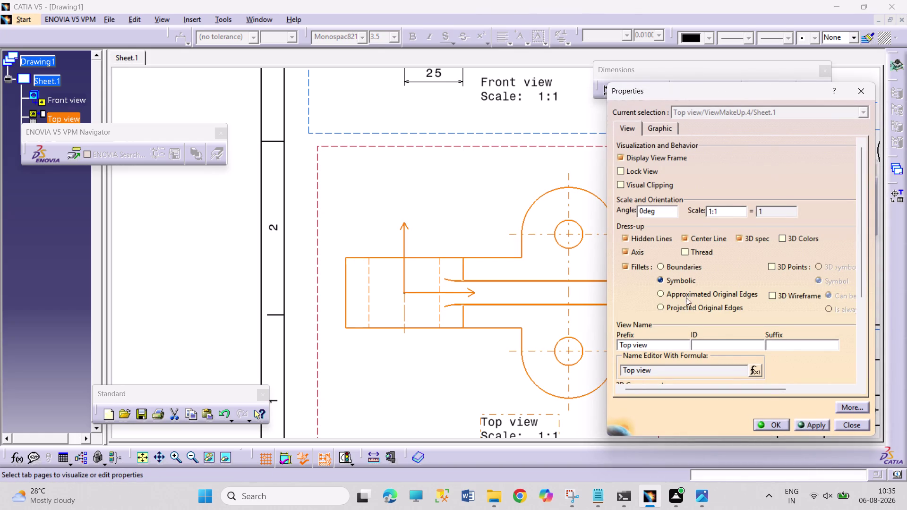
click(686, 298)
click(776, 426)
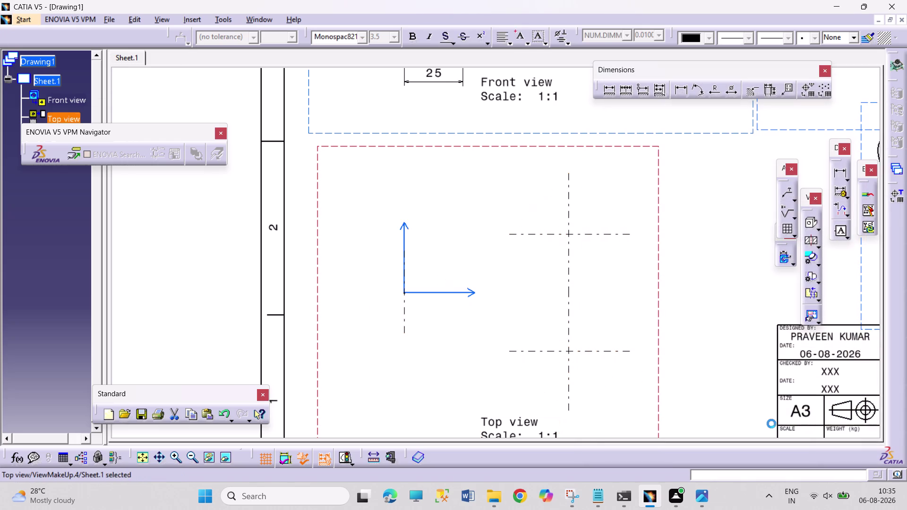
click(724, 400)
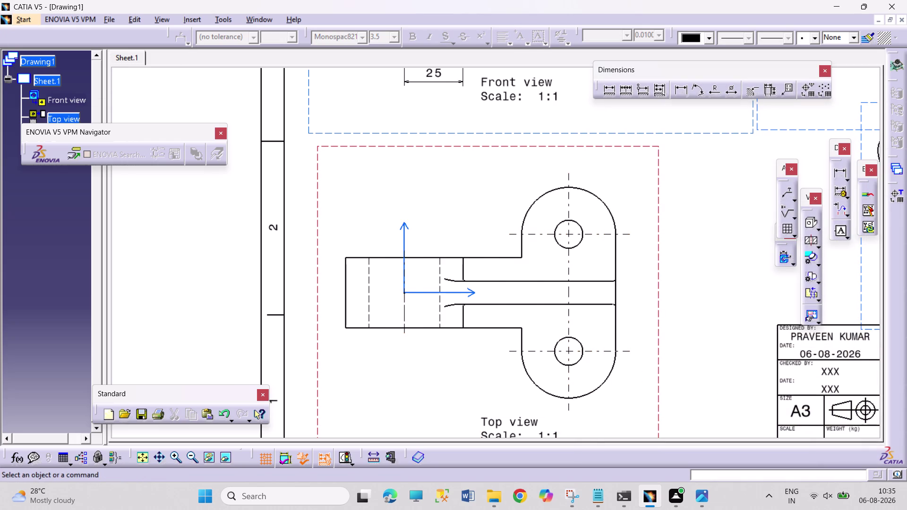
Set the top view's fillets to boundaries and turn on 3D wireframe.
right_click(658, 365)
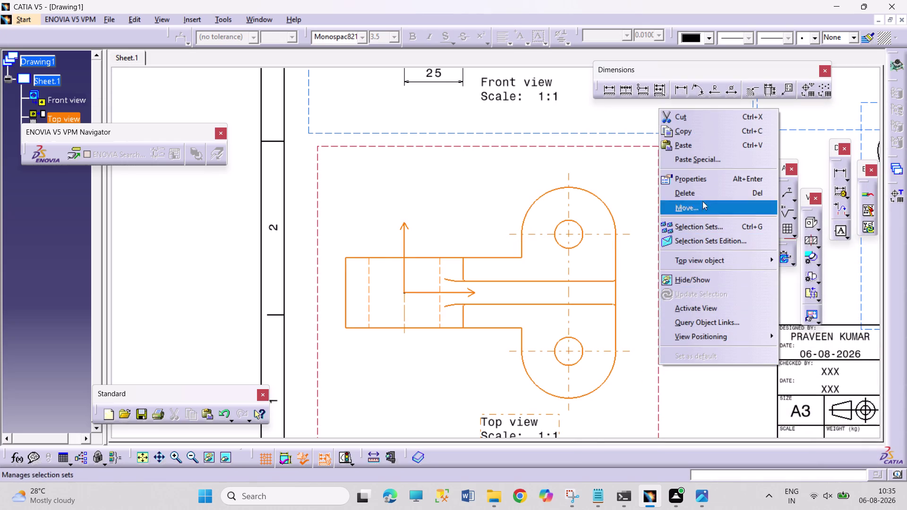
click(705, 181)
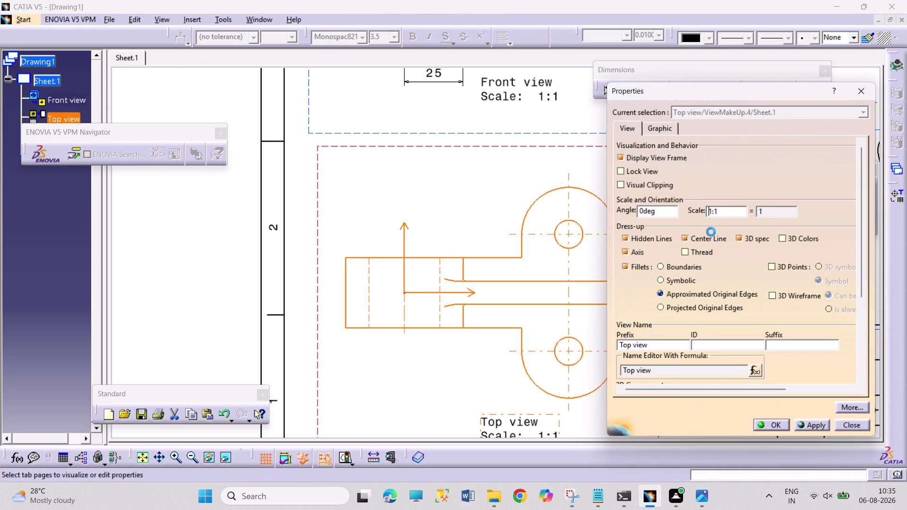
click(684, 268)
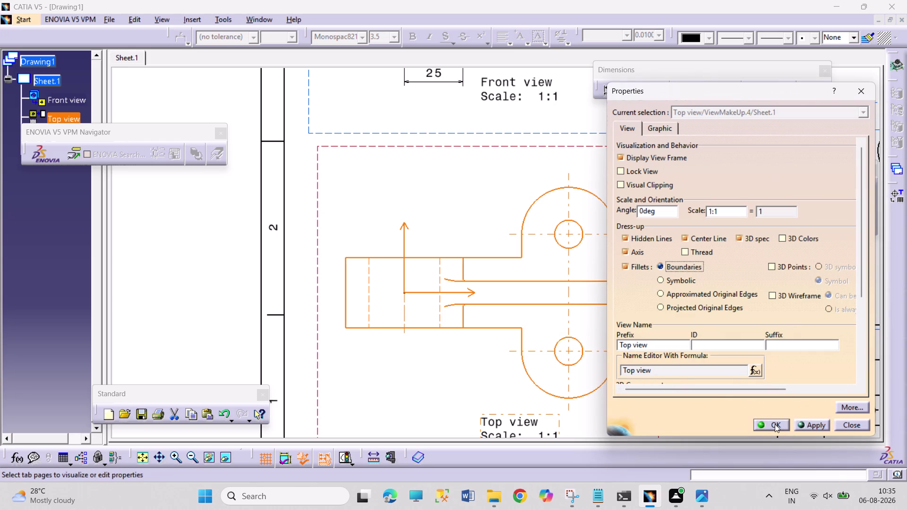
click(789, 293)
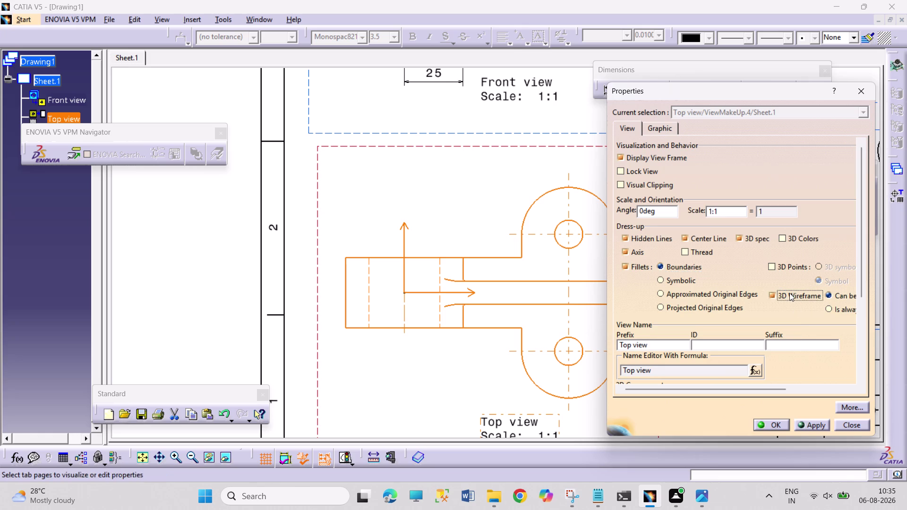
click(775, 424)
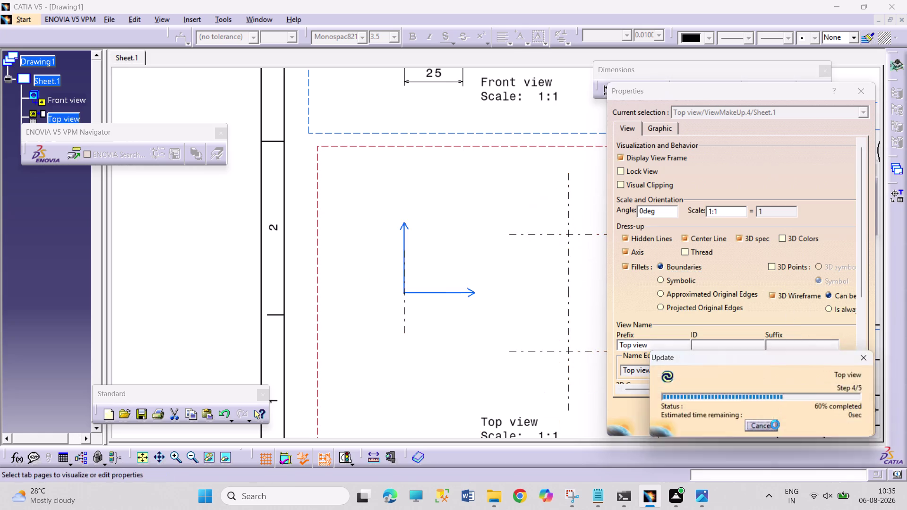
click(700, 376)
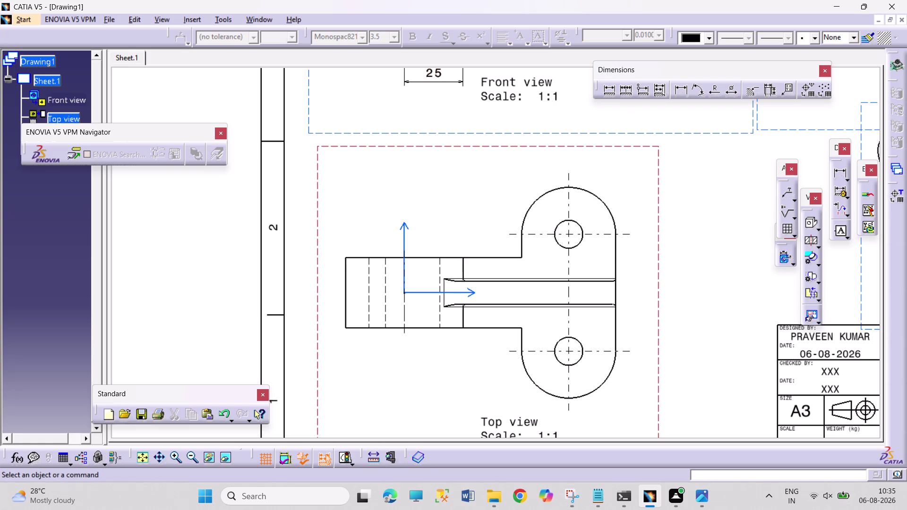
click(677, 94)
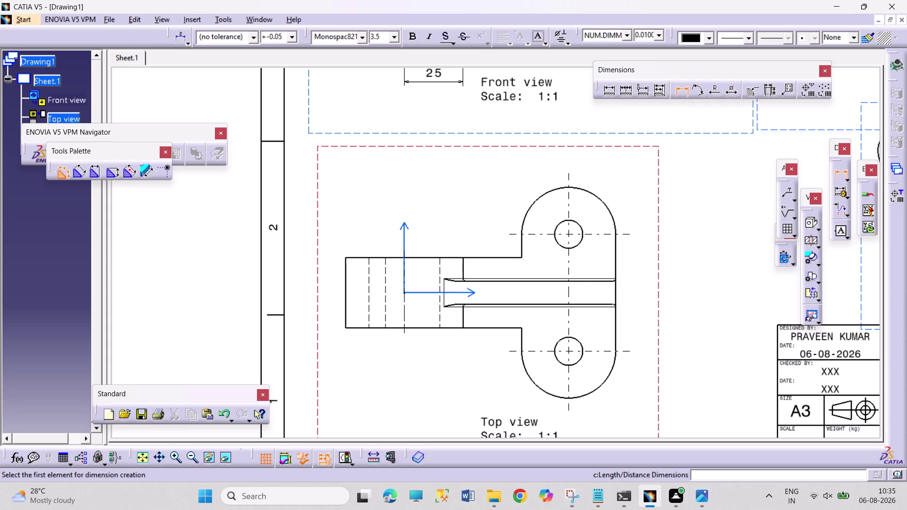
Cancel the unwanted 140 dimension and exit the dimension command.
click(404, 314)
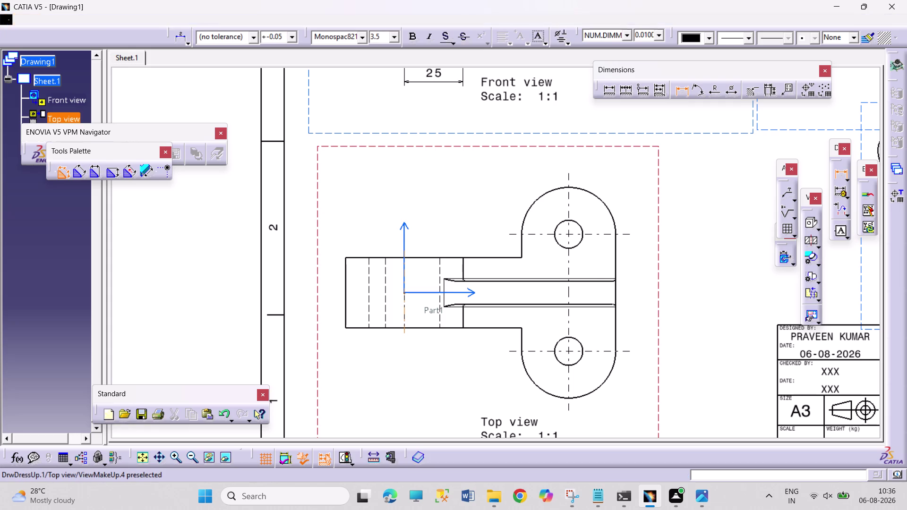
click(566, 325)
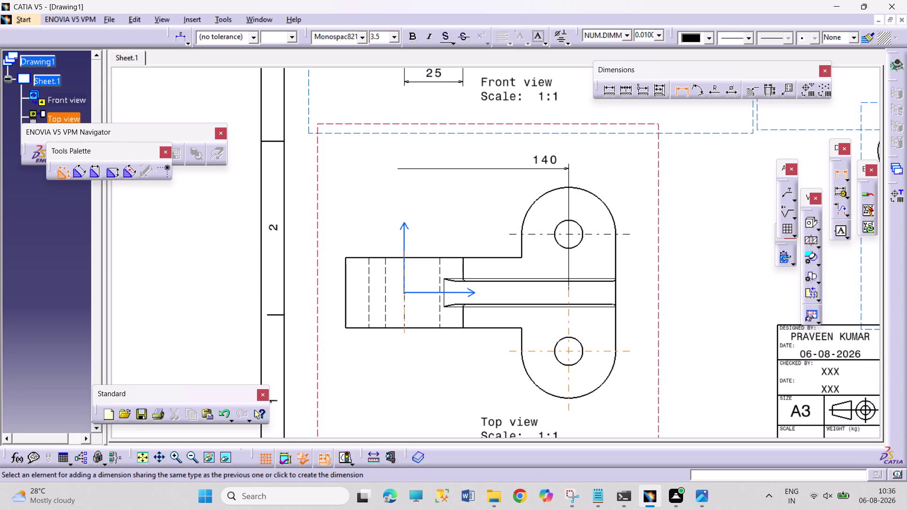
key(Escape)
key(Escape)
key(Escape)
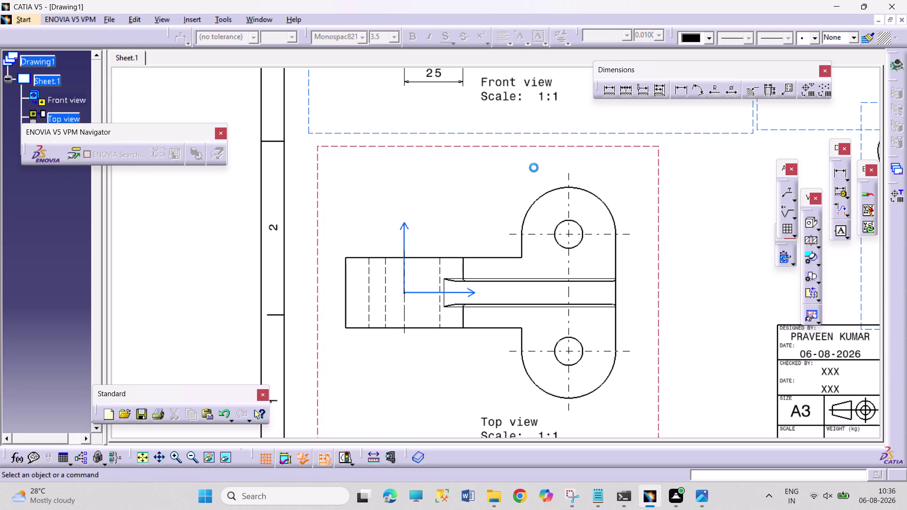
key(Escape)
key(Escape)
key(Escape)
key(Escape)
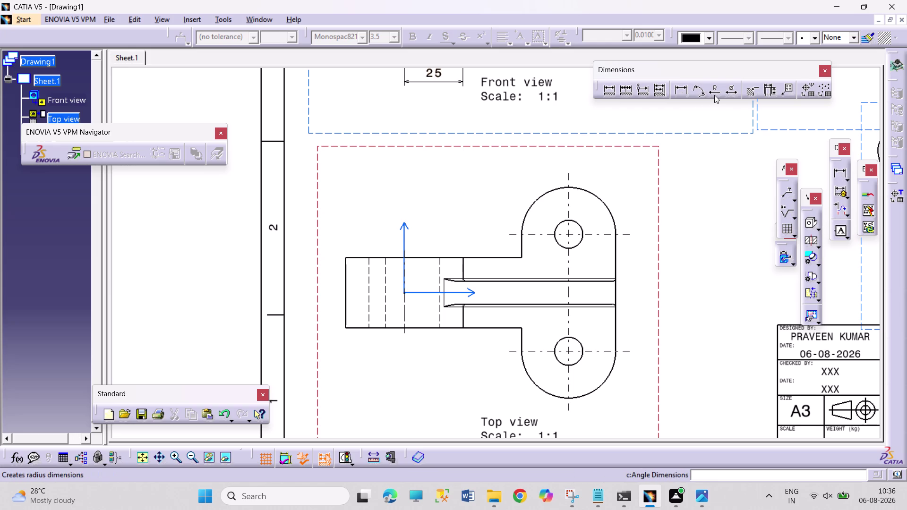
Place a 70 dimension above the top view, from its vertical axis to the holes' centre line.
click(682, 89)
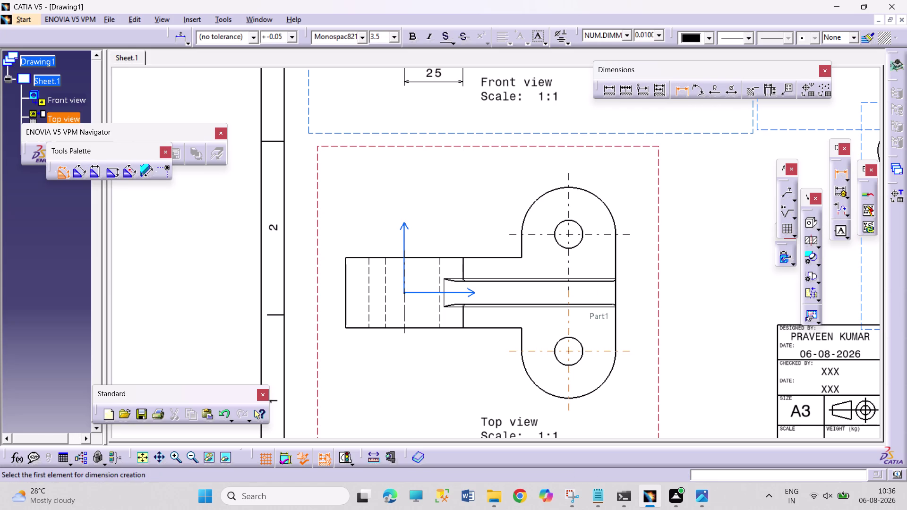
click(569, 319)
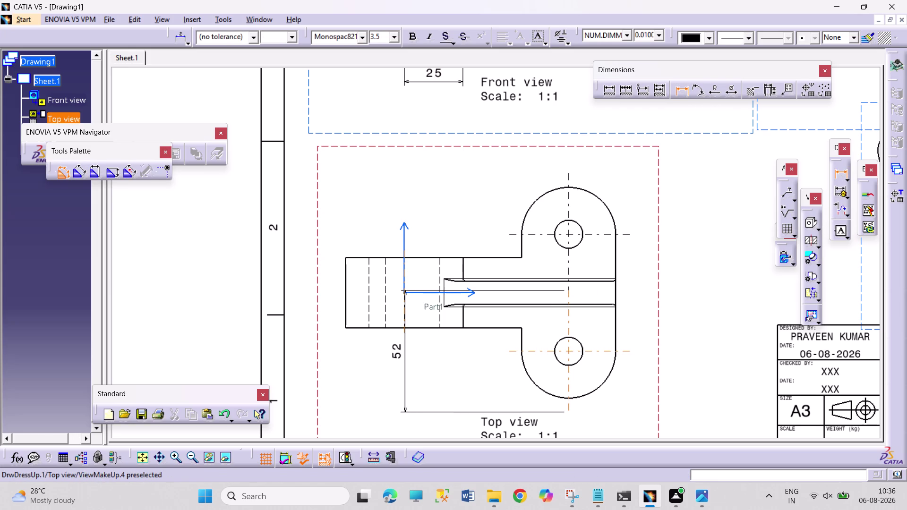
click(405, 310)
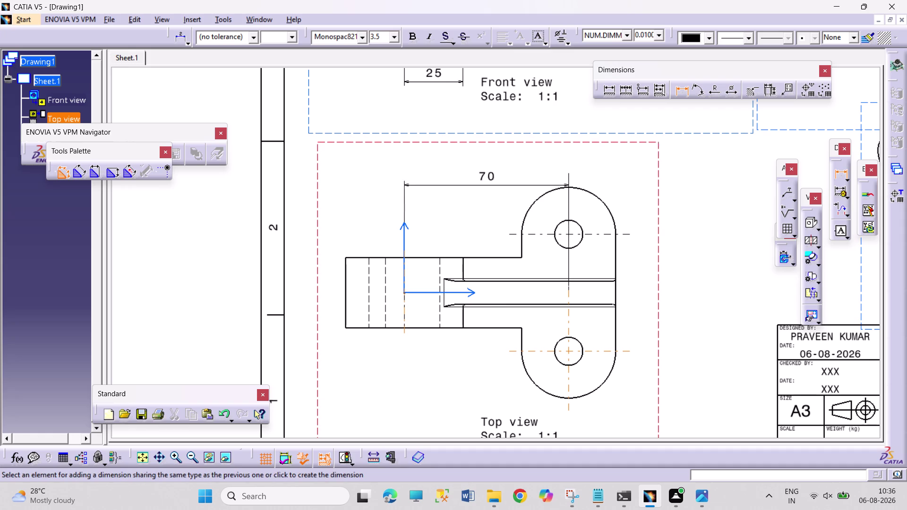
click(505, 168)
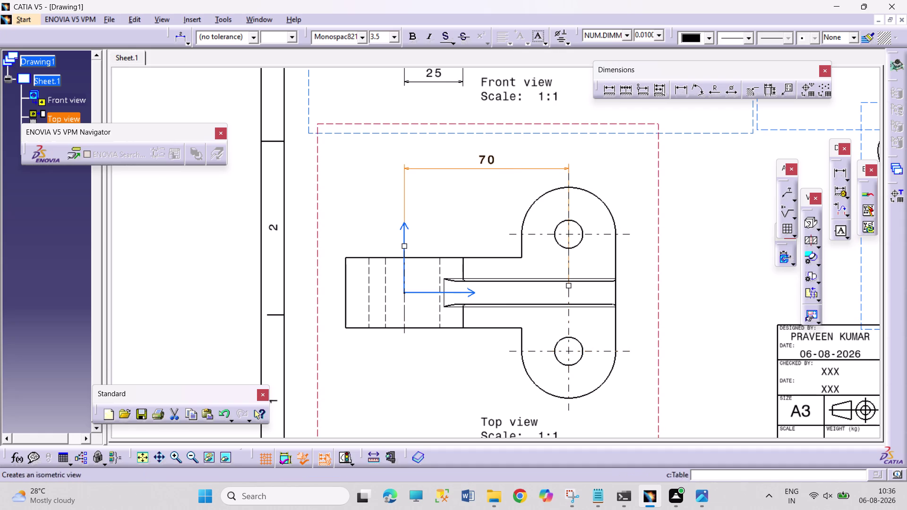
click(679, 93)
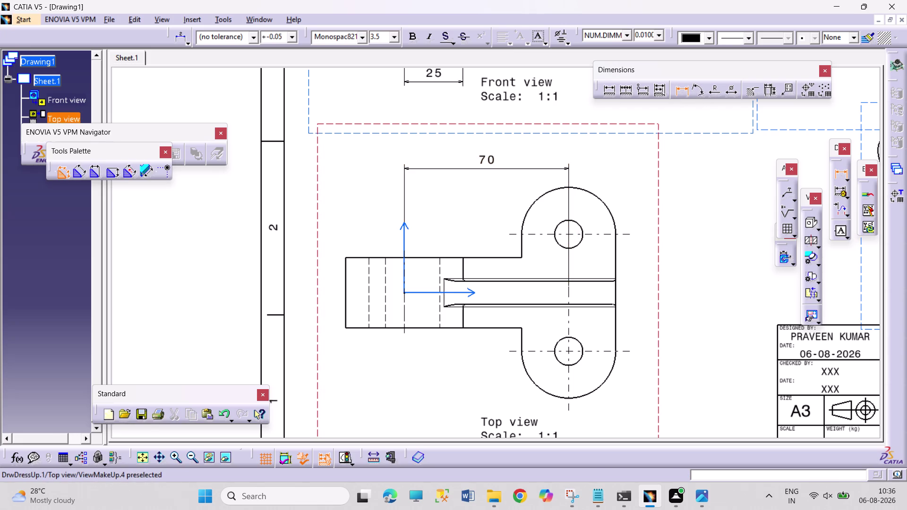
click(504, 258)
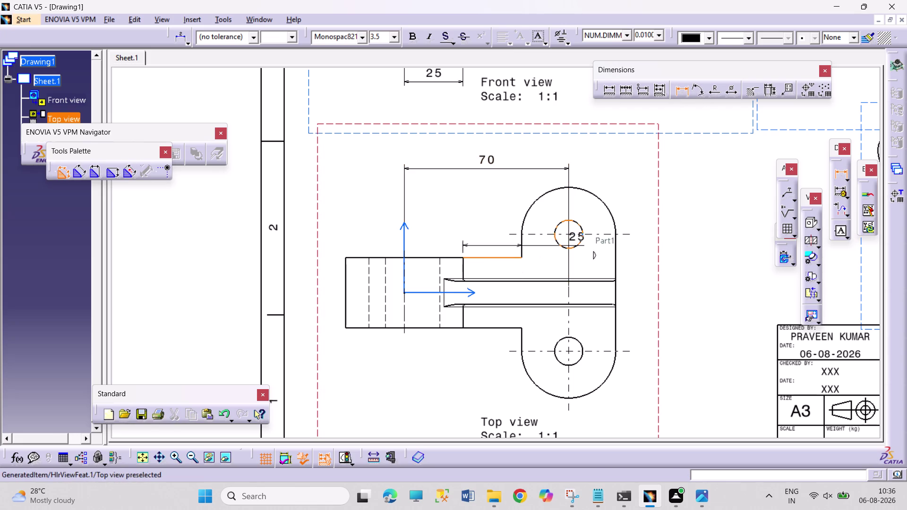
Dimension the arm edge to the holes' centre line as 10, and the upper hole as R6.
click(571, 234)
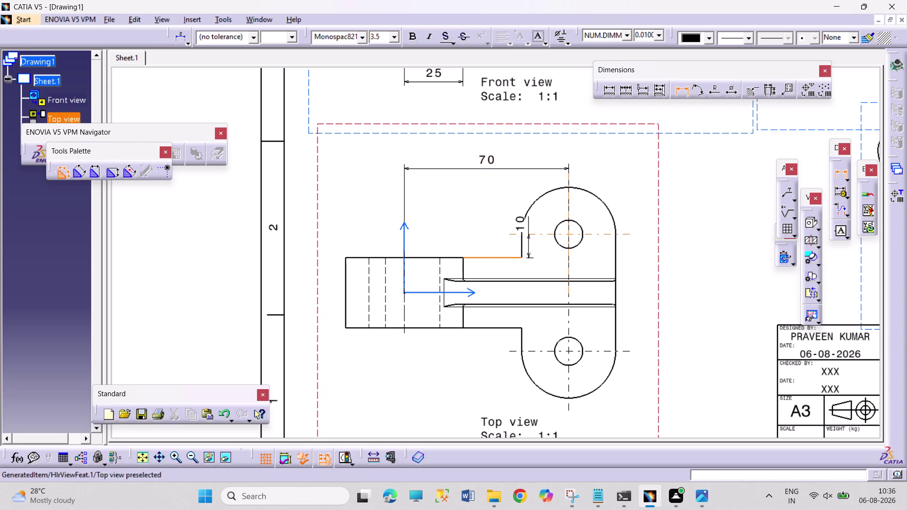
click(490, 241)
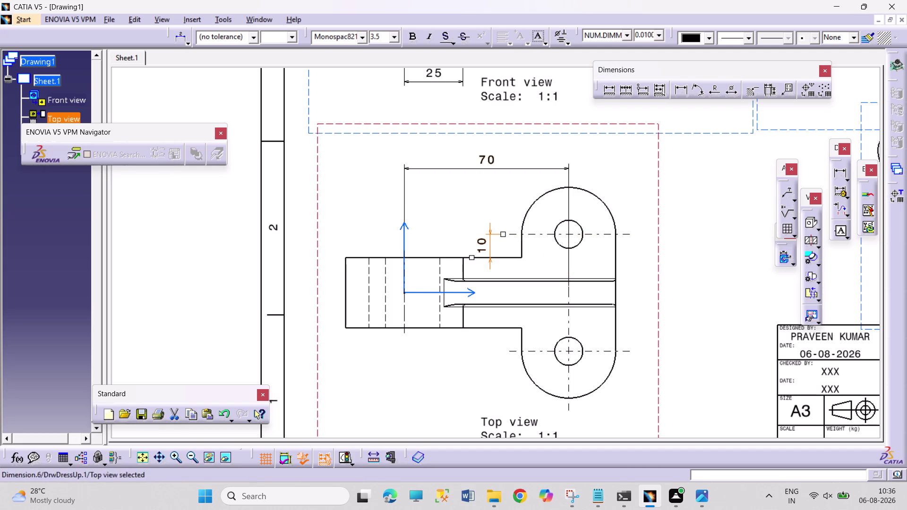
click(720, 92)
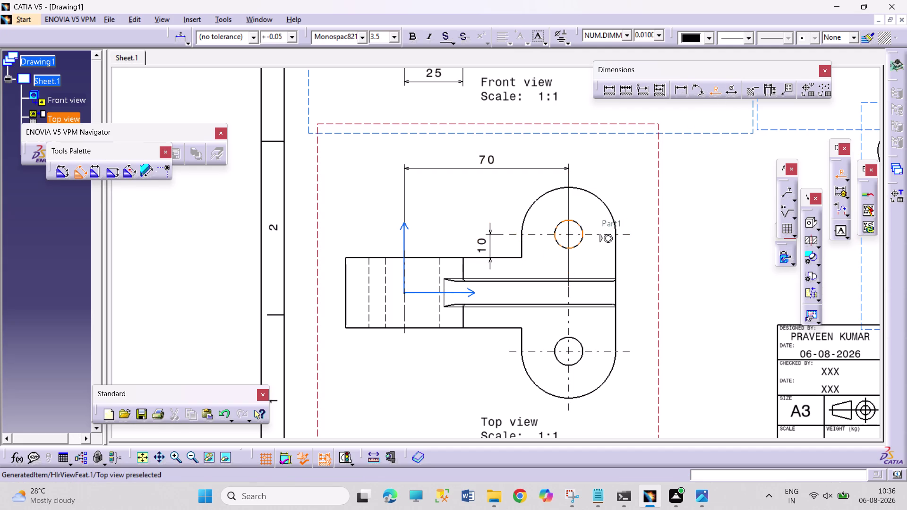
click(581, 229)
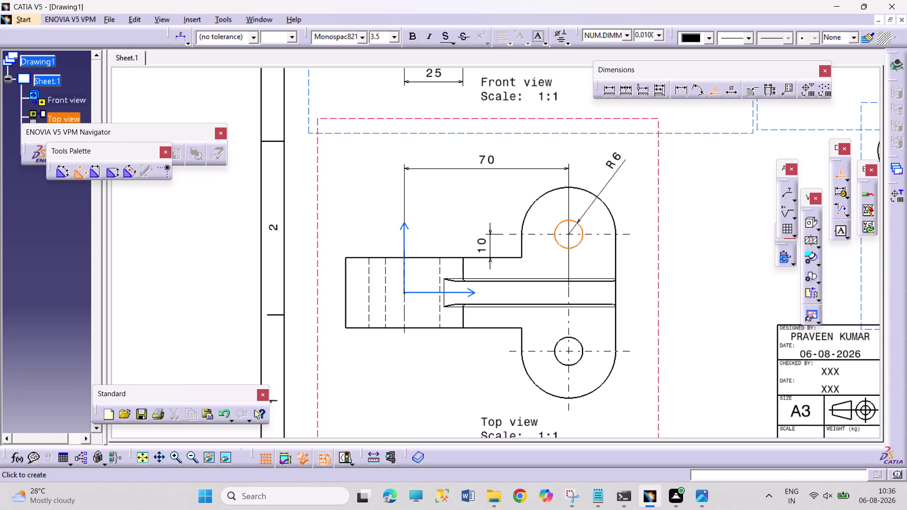
click(624, 188)
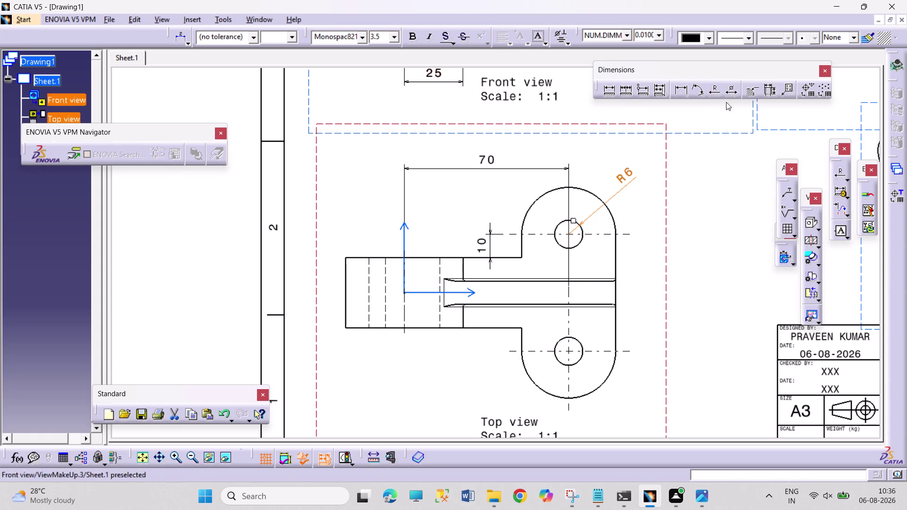
Add R20 on the rounded end's outer arc and a 50 dimension between hole centre lines.
click(713, 91)
click(588, 193)
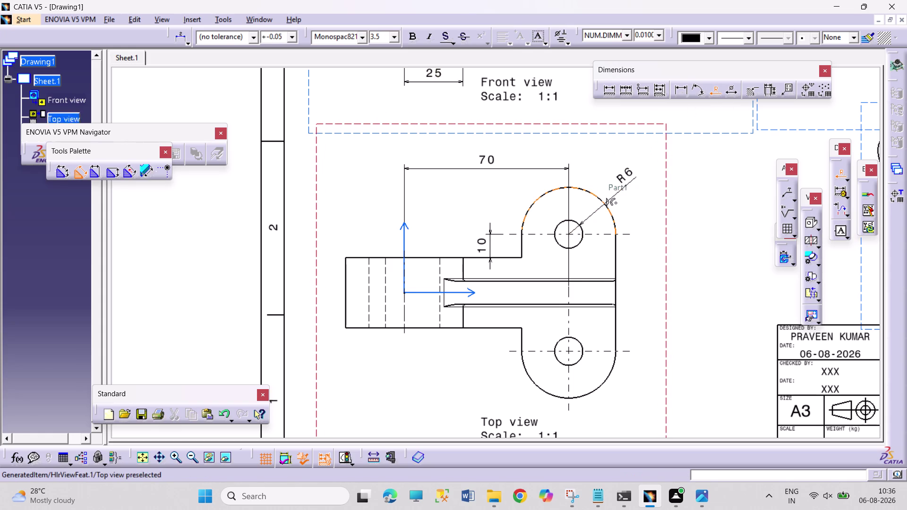
click(599, 162)
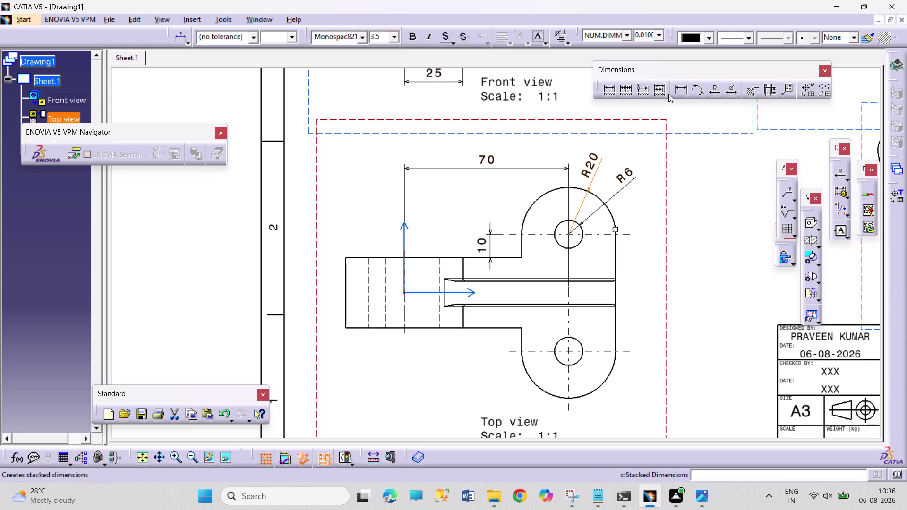
click(684, 92)
click(606, 234)
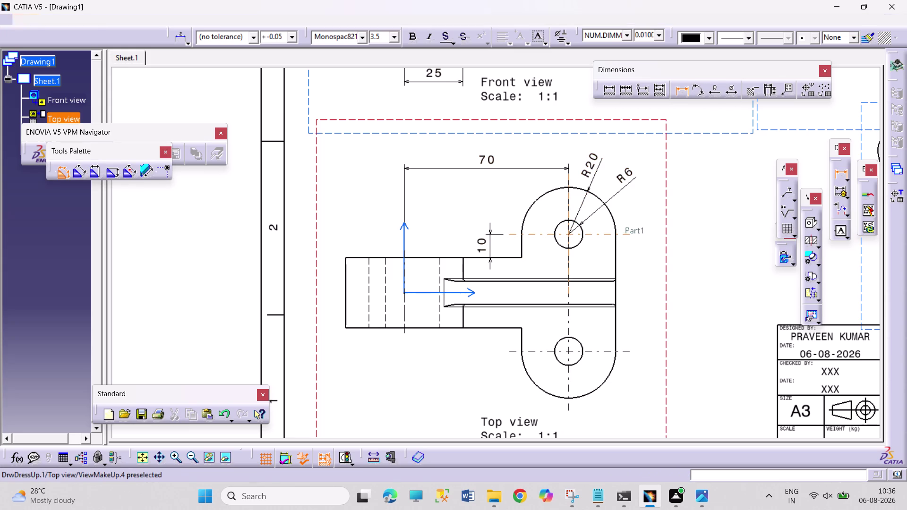
click(597, 351)
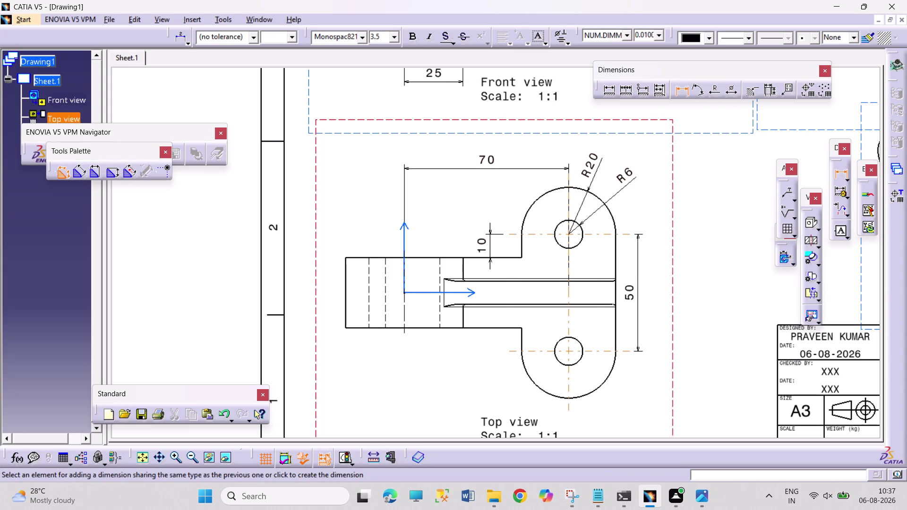
click(642, 289)
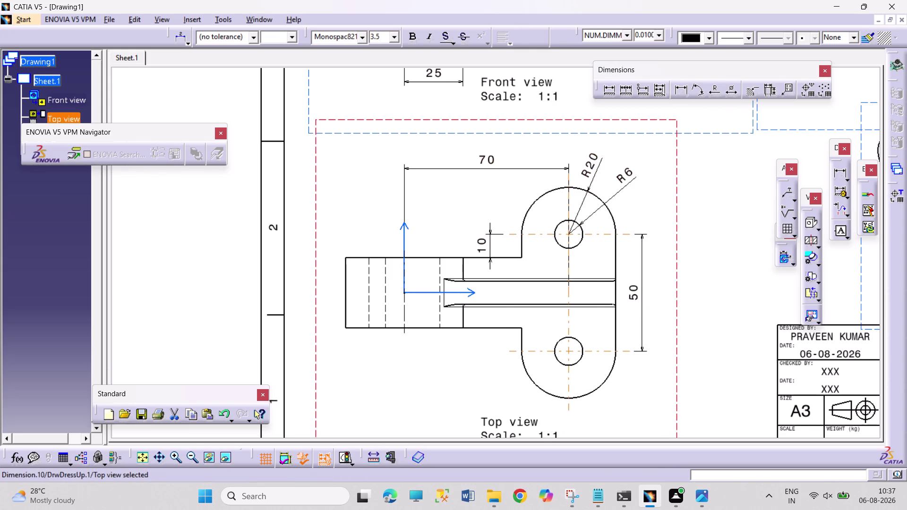
Pan across the sheet to centre the left view and bring up its context menu.
middle_drag(651, 346, 615, 204)
middle_drag(655, 241, 536, 374)
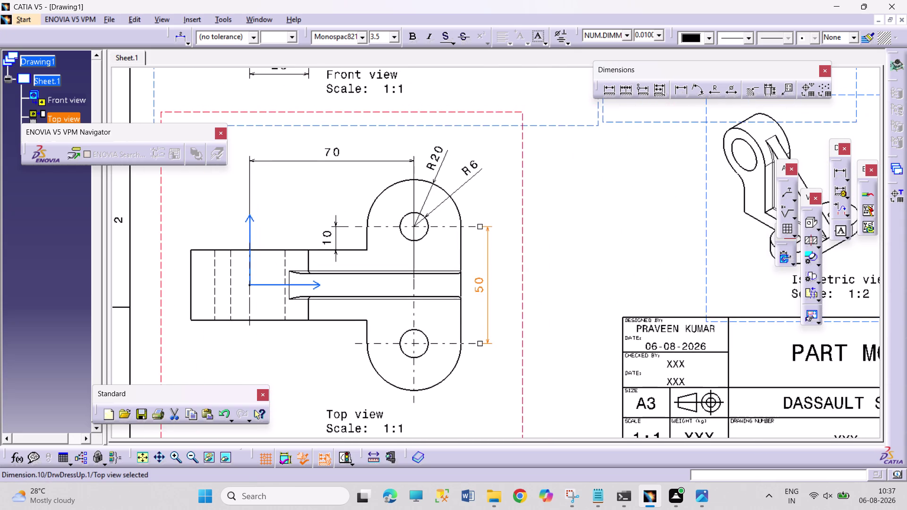
middle_drag(591, 341, 447, 417)
middle_drag(534, 347, 498, 428)
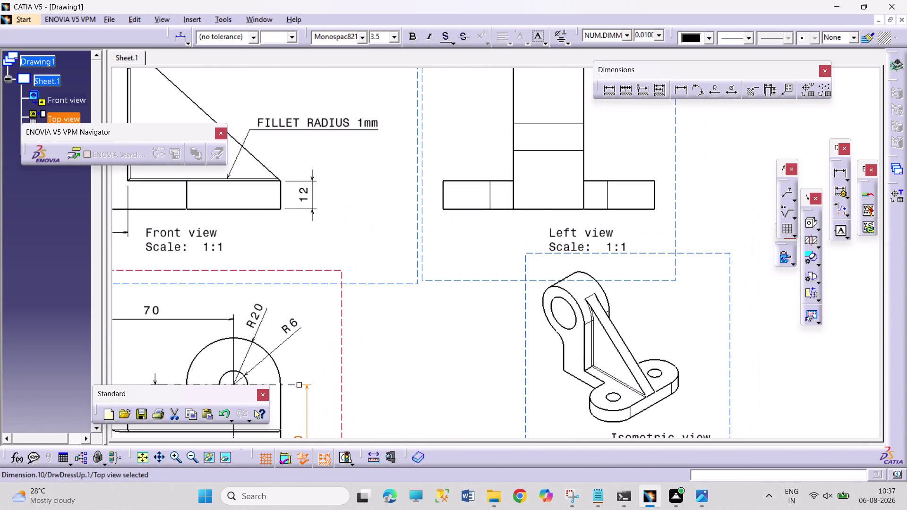
middle_drag(545, 365, 544, 371)
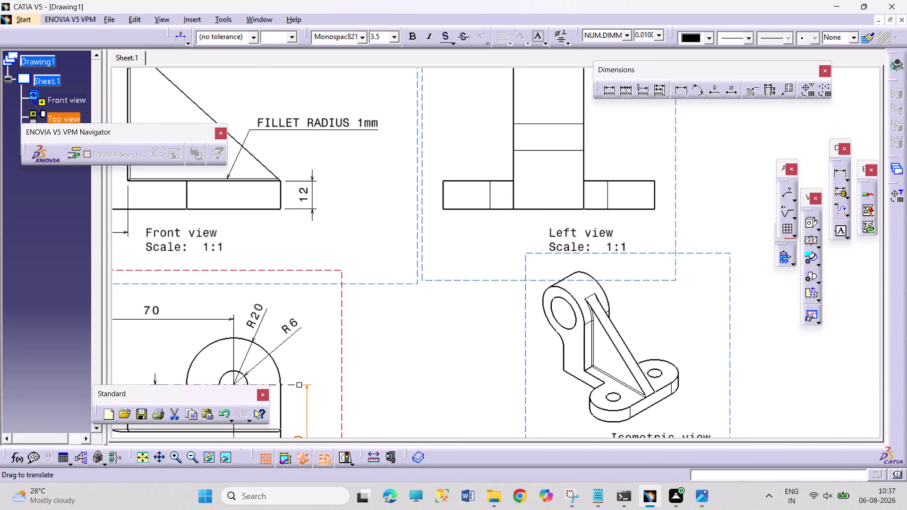
middle_drag(544, 371, 525, 413)
middle_drag(526, 343, 514, 389)
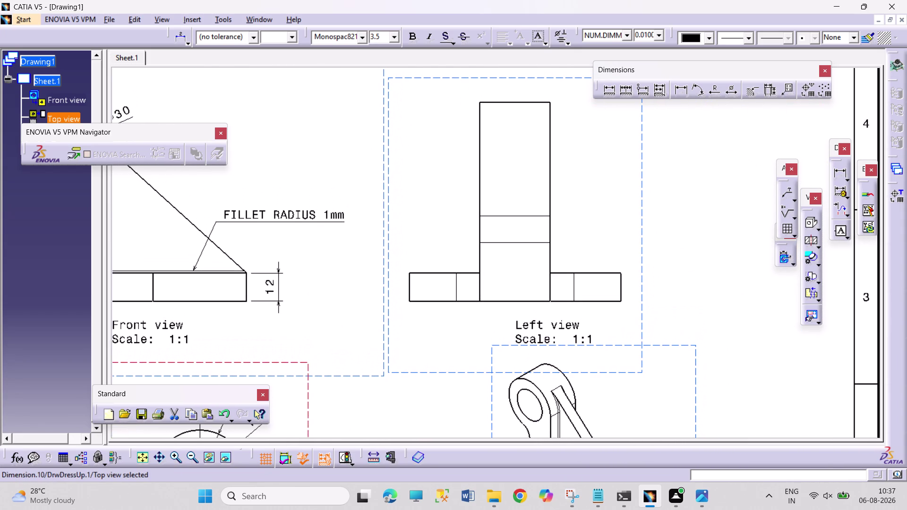
middle_drag(514, 388, 513, 389)
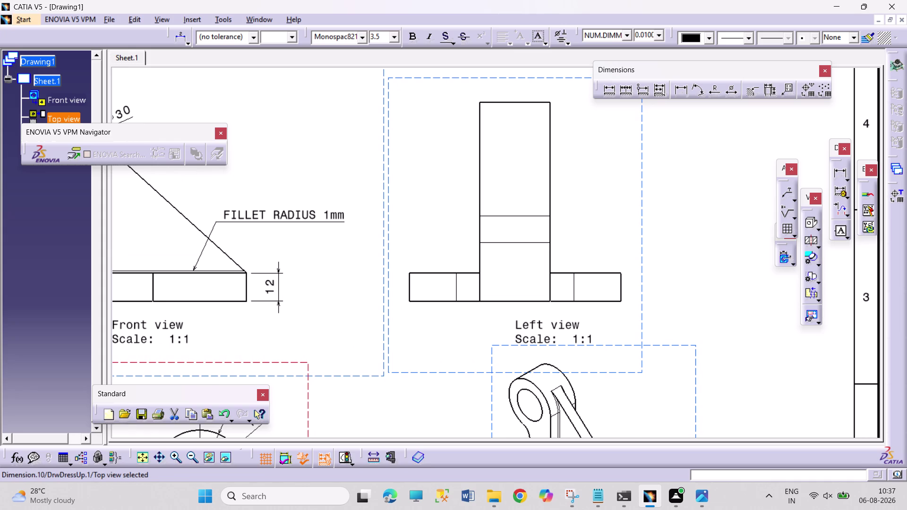
middle_drag(498, 330, 509, 361)
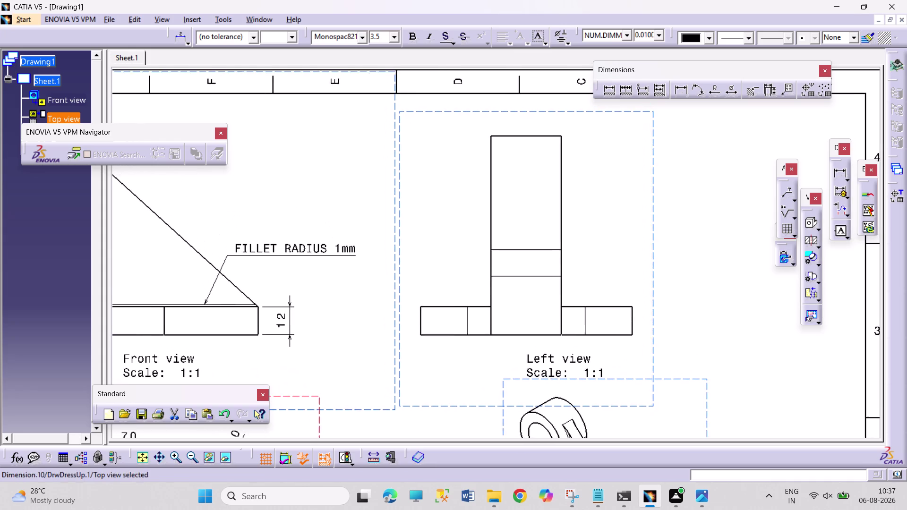
middle_drag(508, 361, 509, 362)
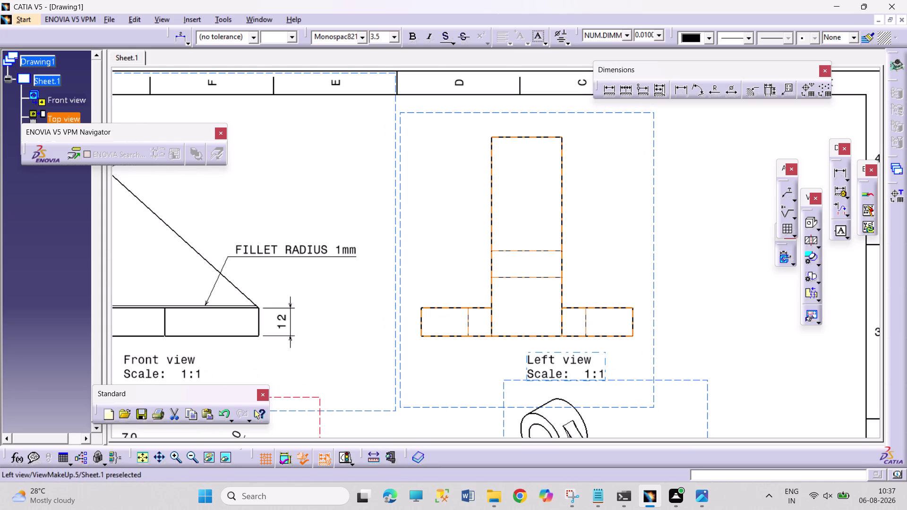
right_click(655, 307)
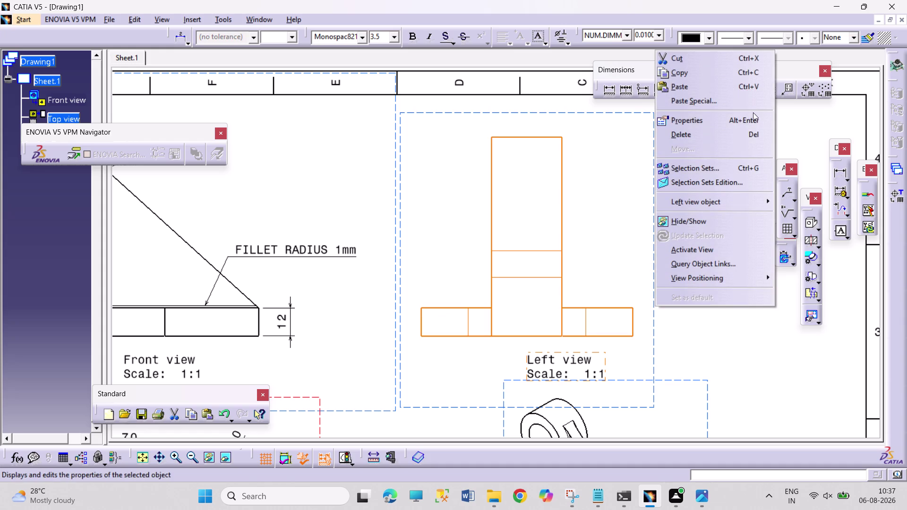
Turn on hidden lines, axis lines and 3D wireframe in the left view's properties.
click(750, 120)
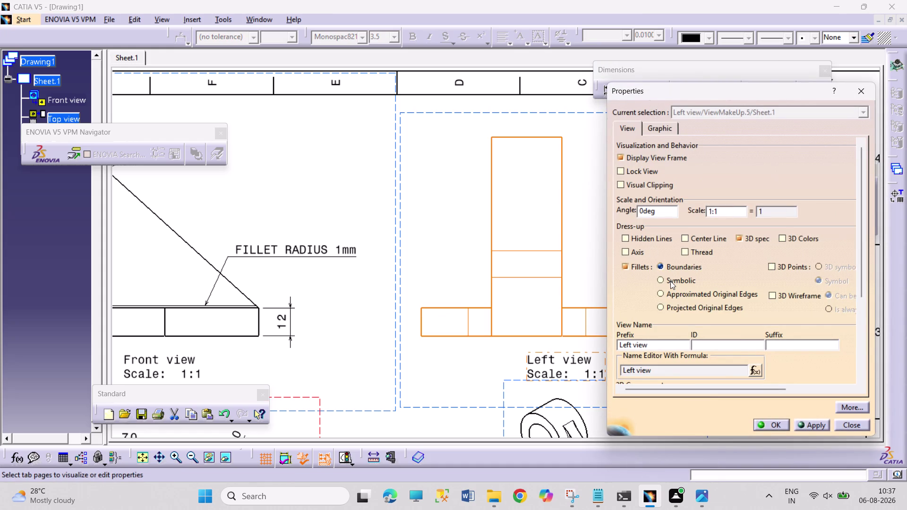
click(772, 294)
click(653, 239)
click(639, 250)
click(702, 240)
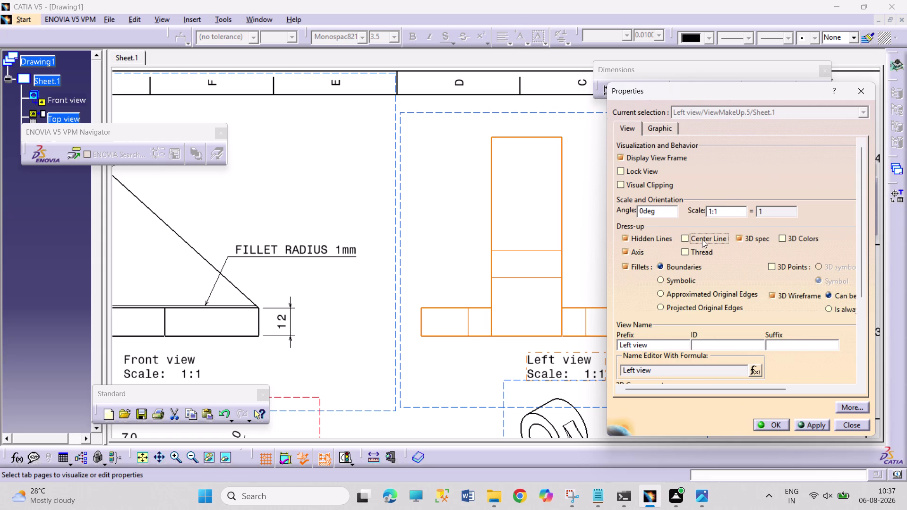
click(776, 424)
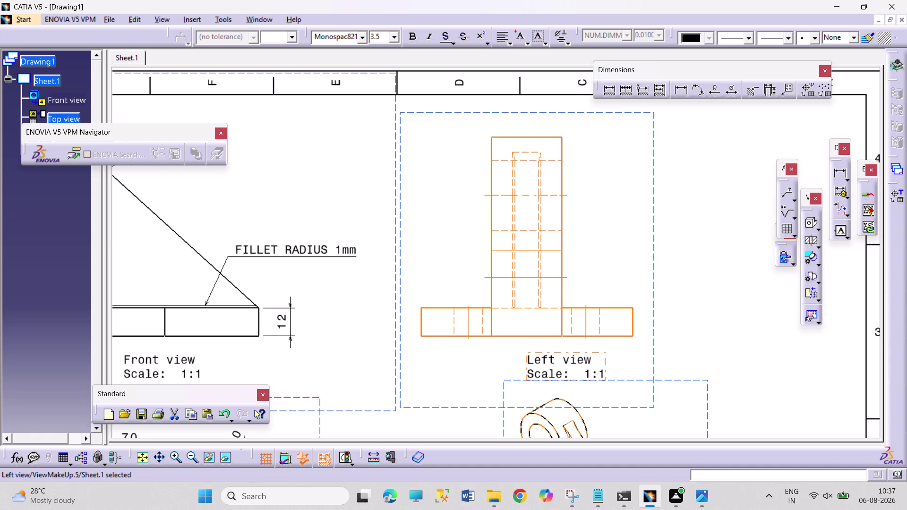
Add center lines to the left view through its properties.
right_click(654, 330)
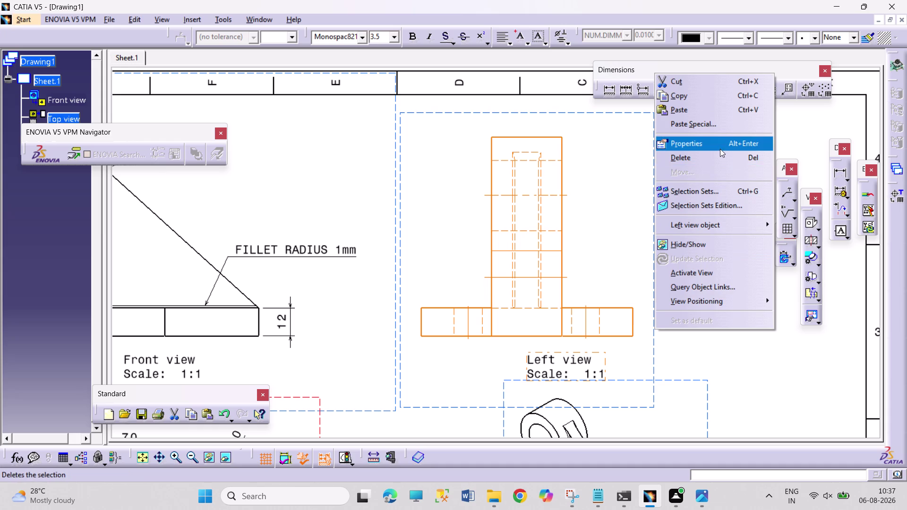
click(720, 144)
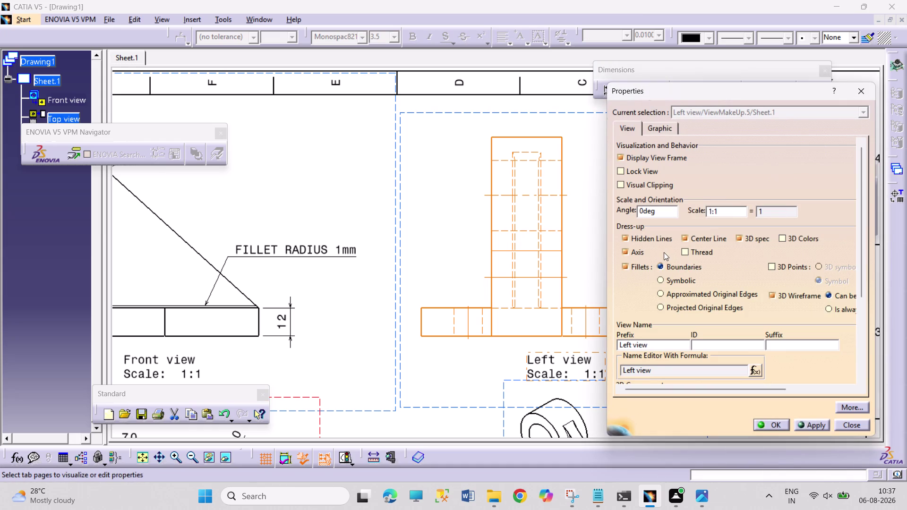
click(635, 248)
click(765, 430)
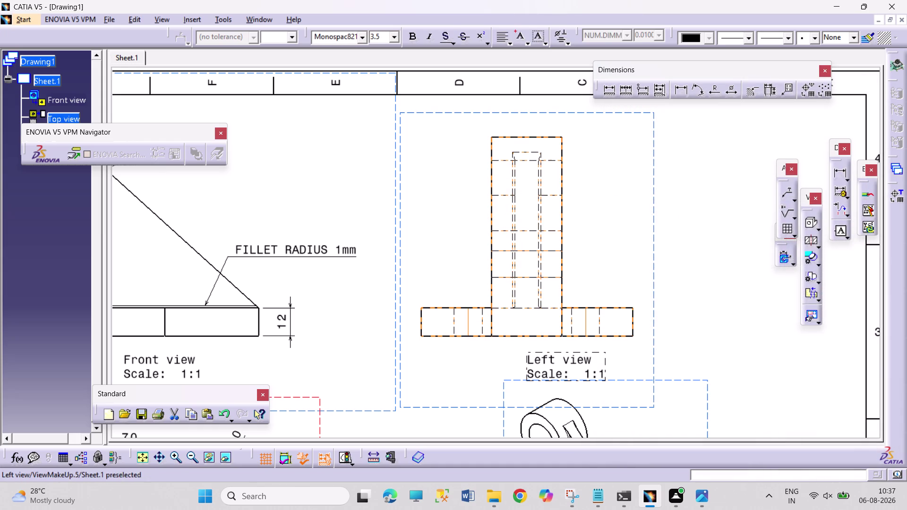
Toggle the left view's axis lines off and back on, then confirm.
right_click(652, 334)
click(691, 150)
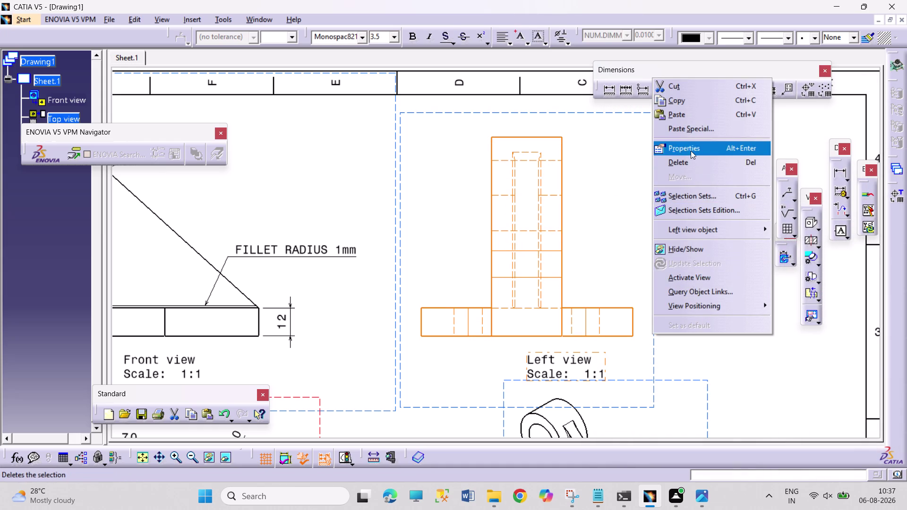
click(635, 253)
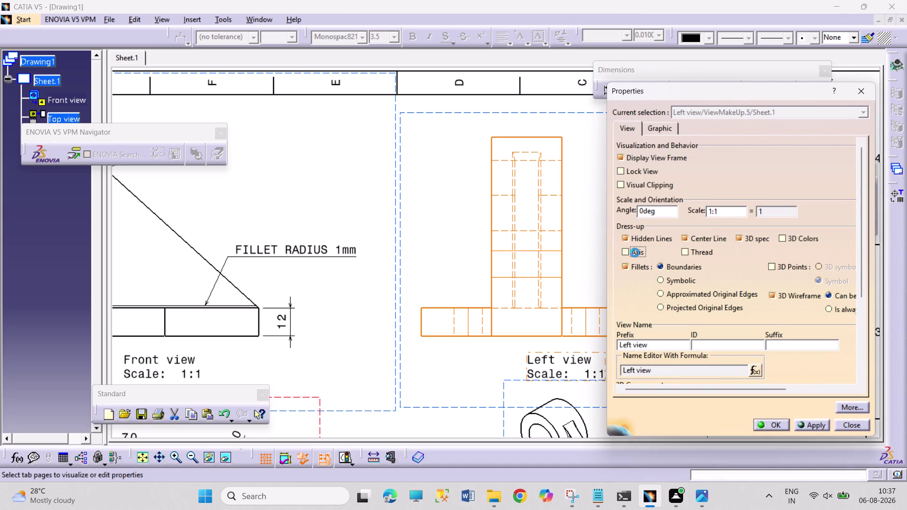
click(691, 239)
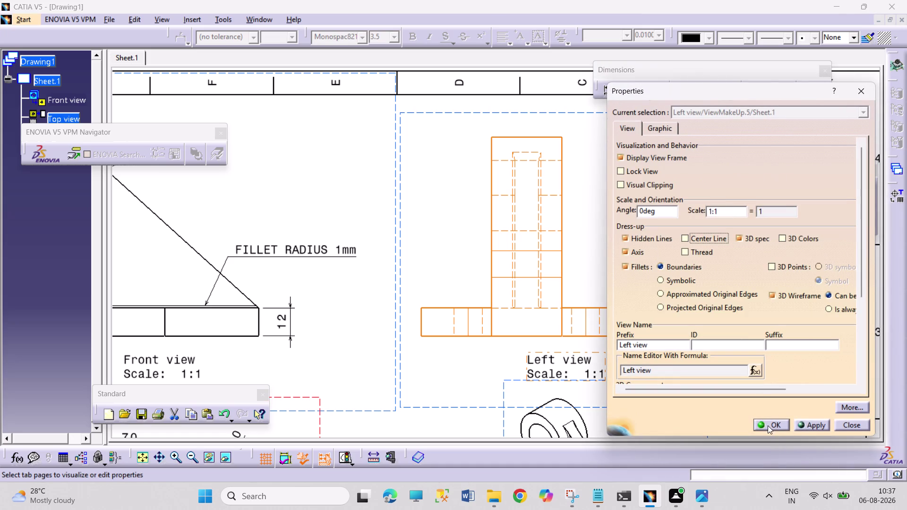
click(767, 426)
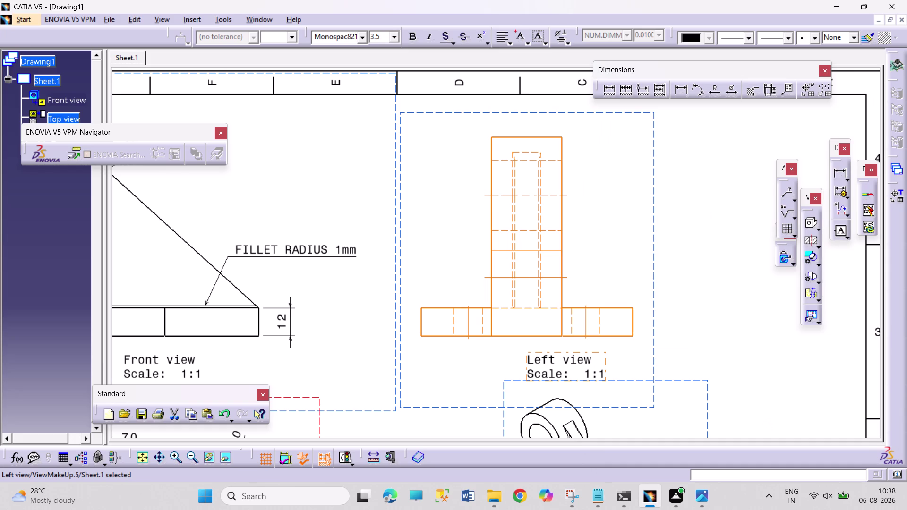
Toggle the left view's hidden lines off and back on, then close and clear the selection.
right_click(655, 324)
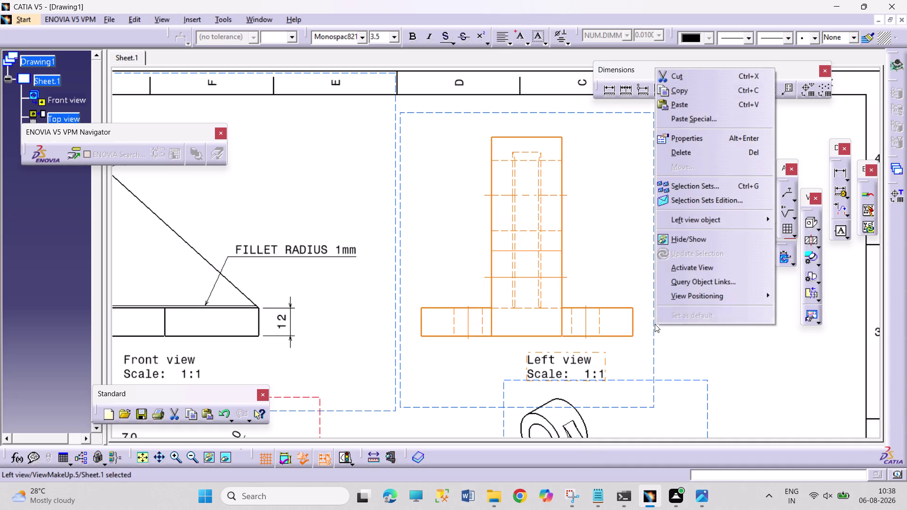
click(710, 141)
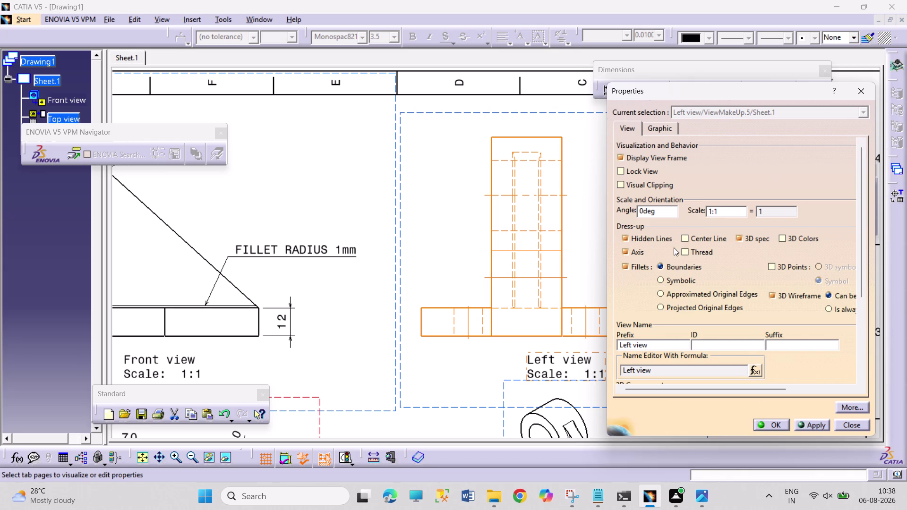
click(660, 238)
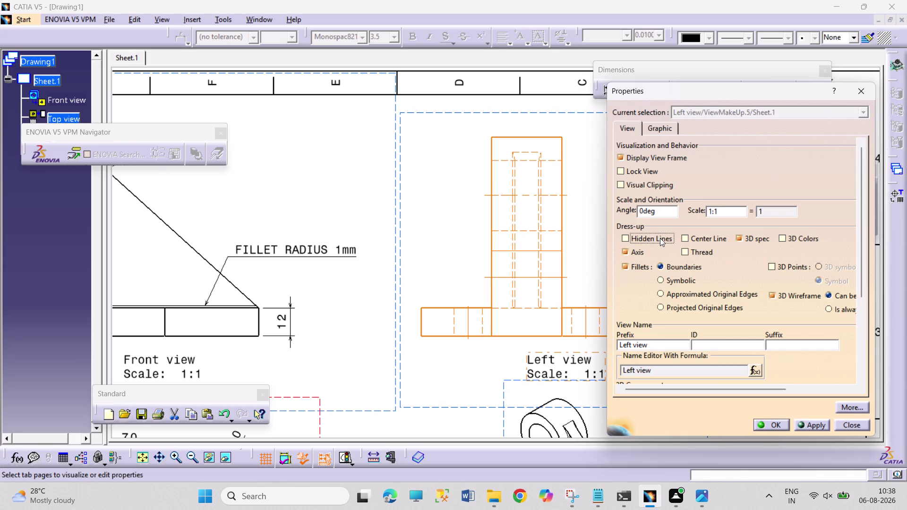
click(660, 238)
click(768, 419)
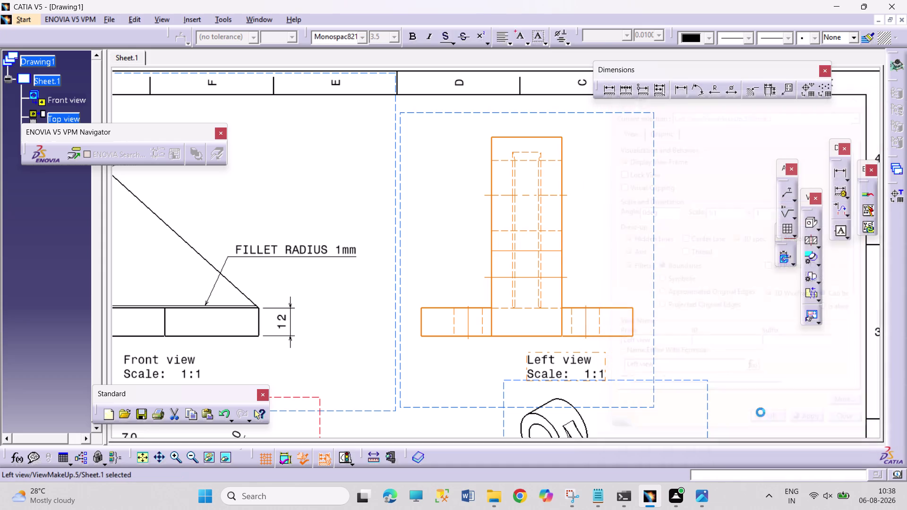
key(Escape)
key(Escape)
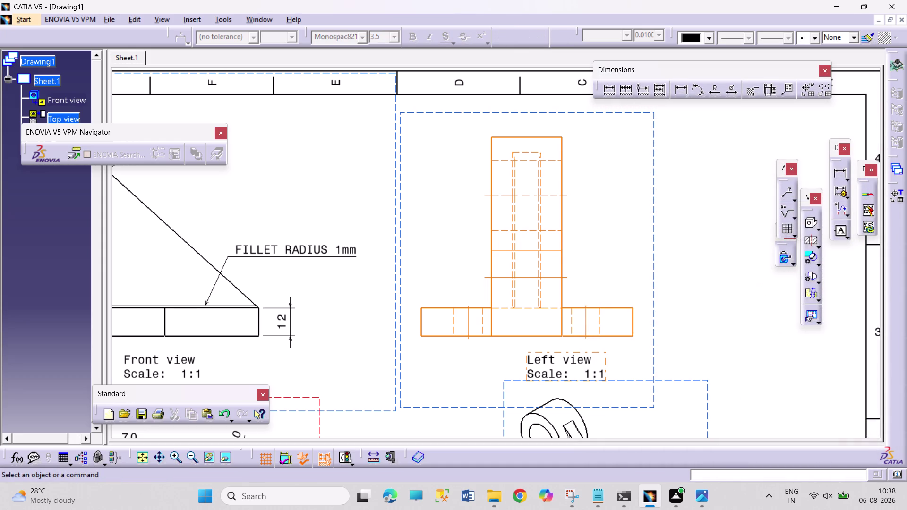
key(Escape)
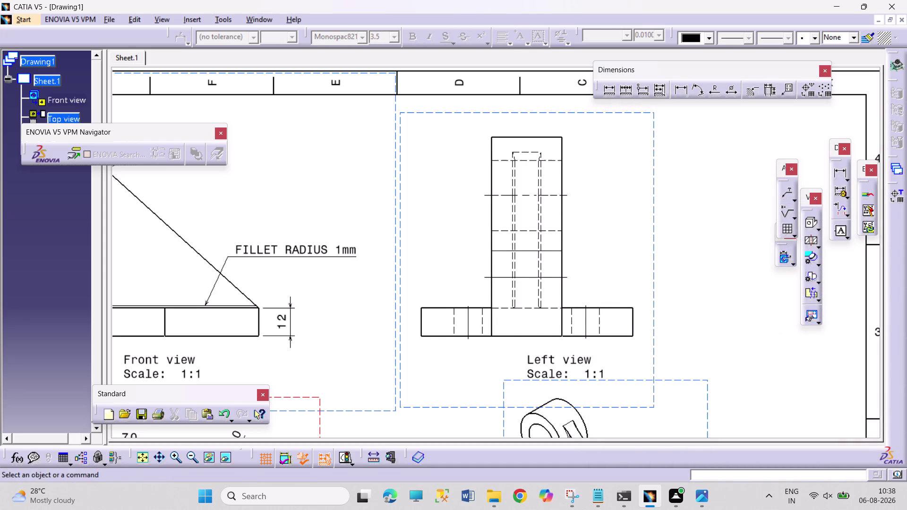
click(686, 91)
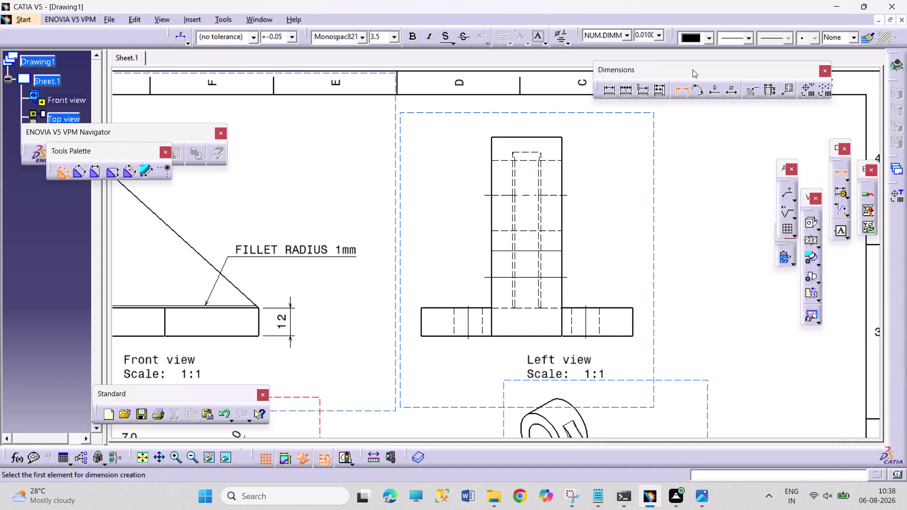
Dimension the left view's 30 width and 10 hole width above the view.
click(542, 135)
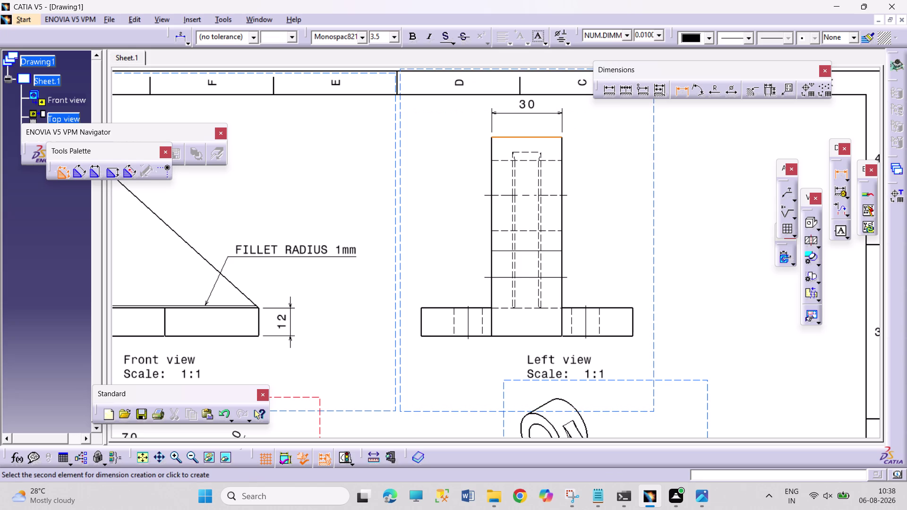
click(546, 110)
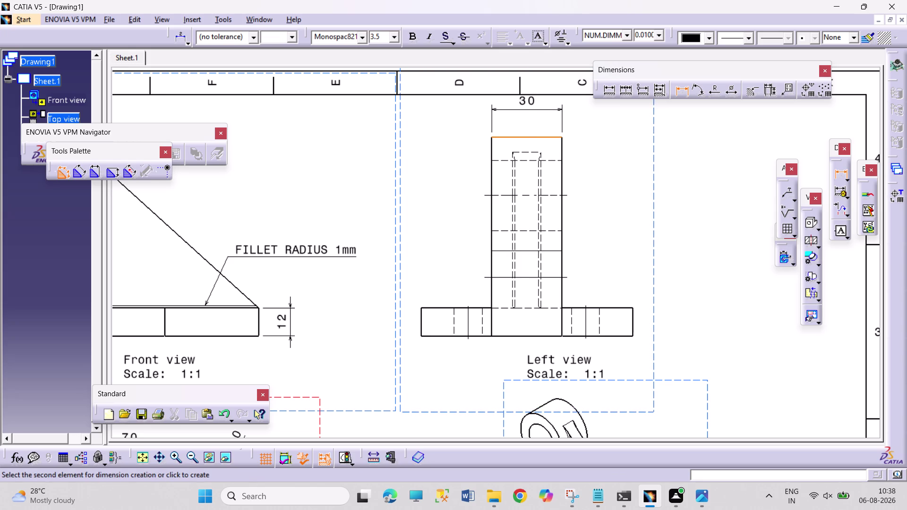
click(681, 89)
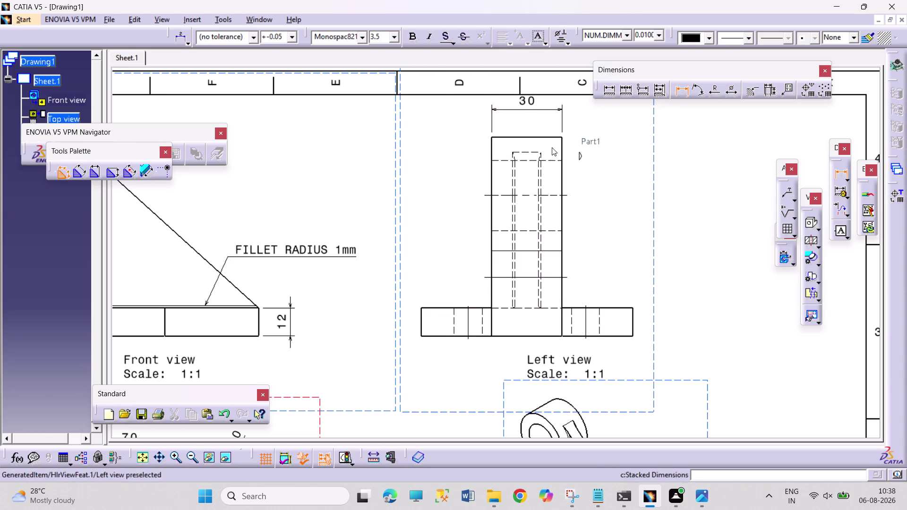
click(532, 152)
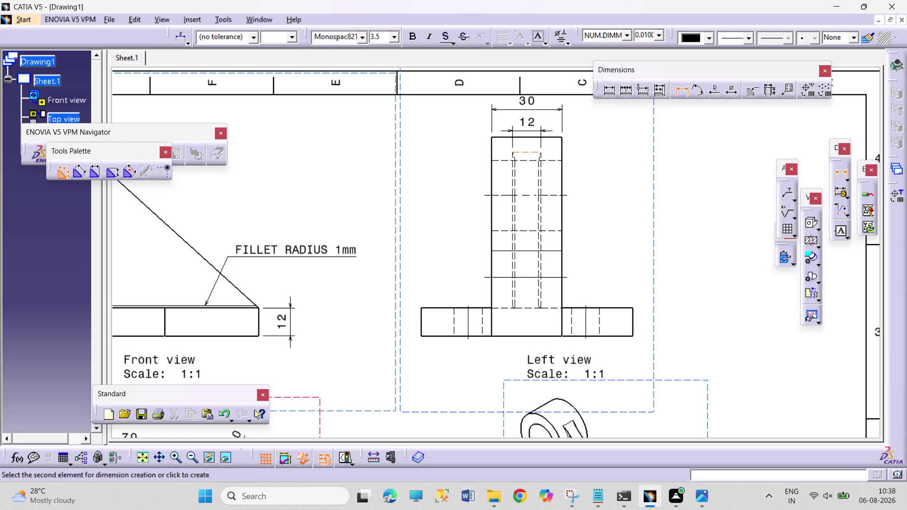
key(Escape)
key(Escape)
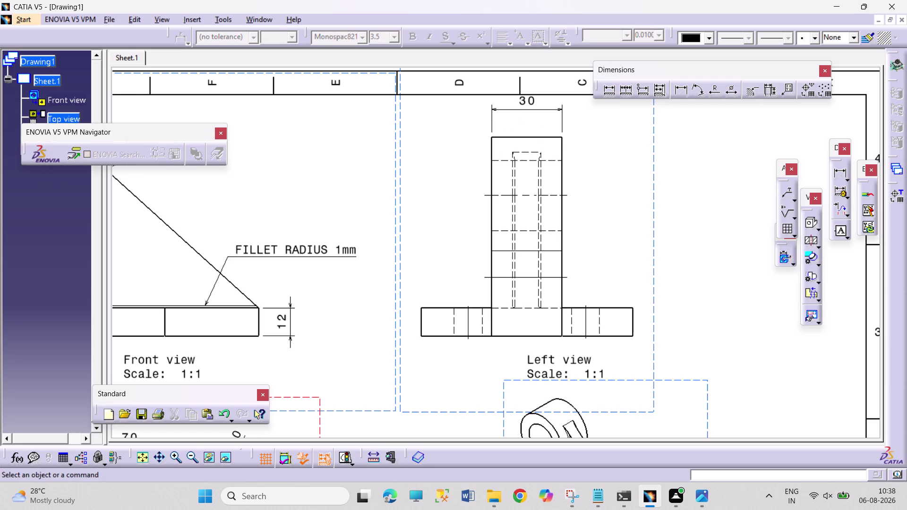
key(Escape)
key(Escape)
click(681, 91)
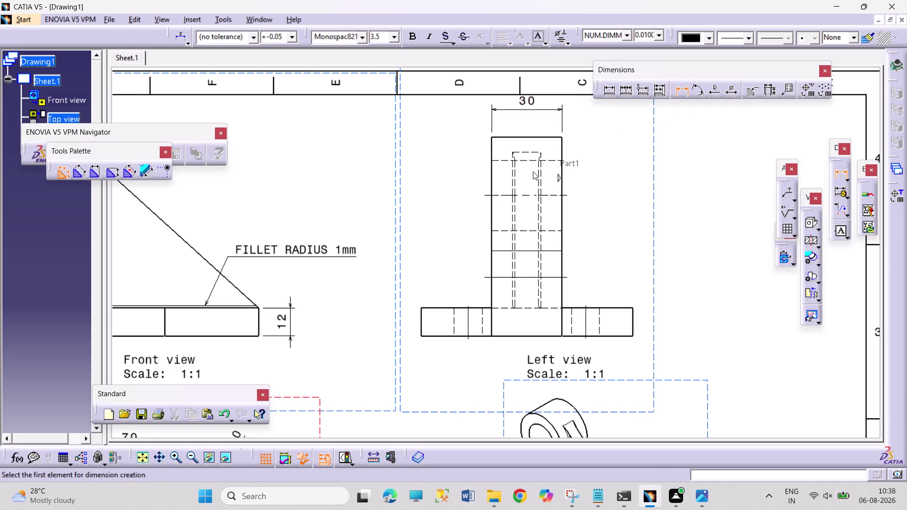
click(517, 172)
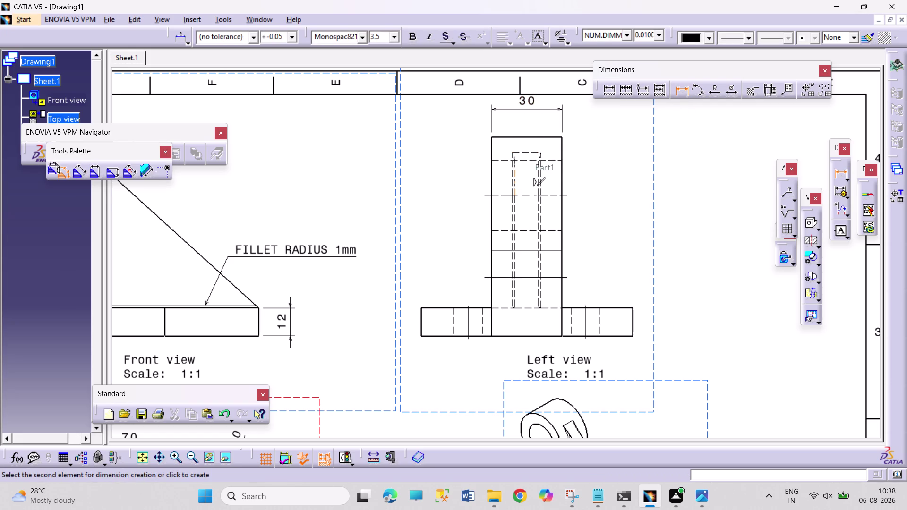
click(538, 180)
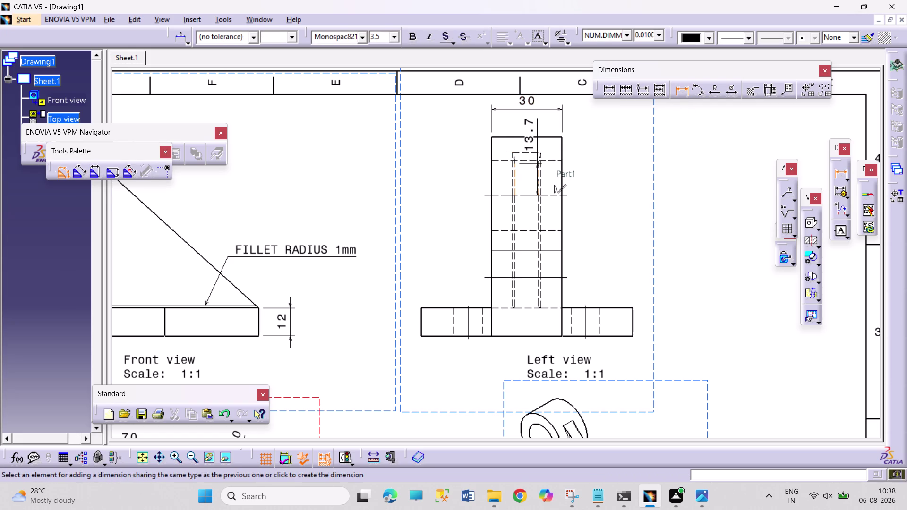
click(531, 126)
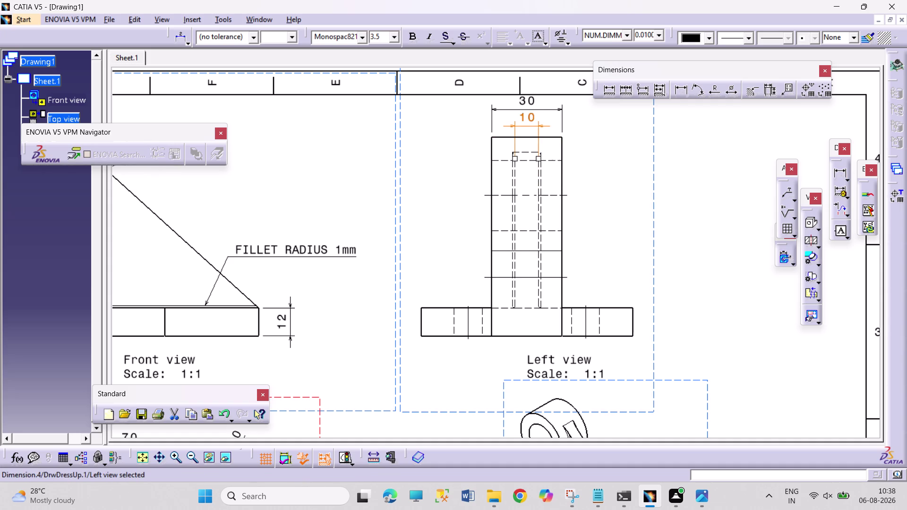
Add the 12 base thickness and 60 height dimensions to the left view.
click(680, 91)
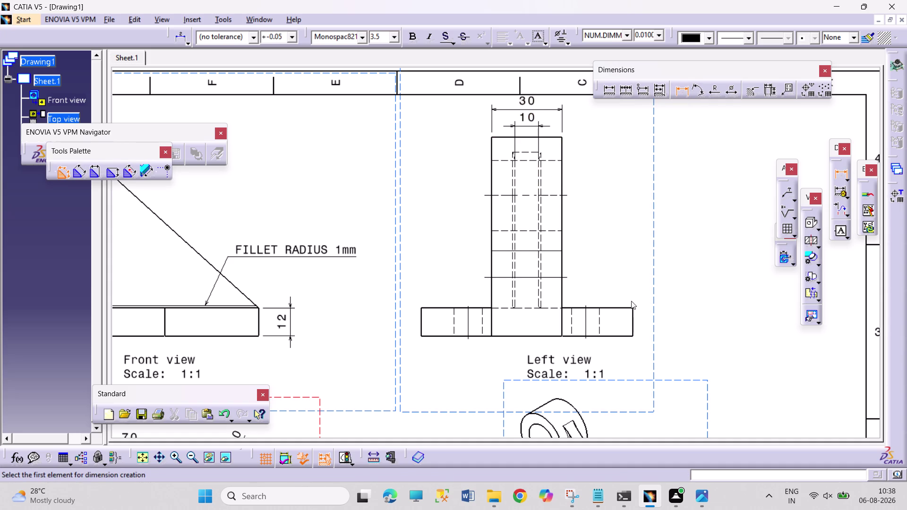
click(633, 317)
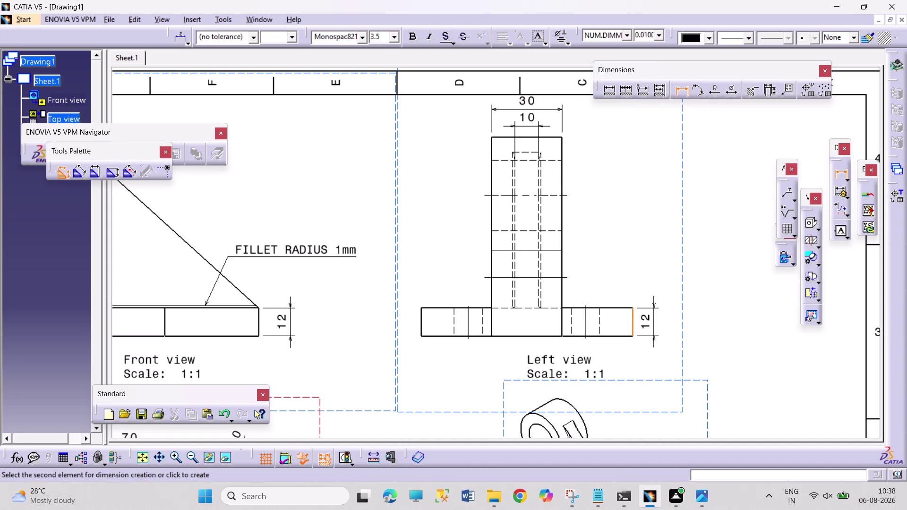
click(655, 321)
click(712, 295)
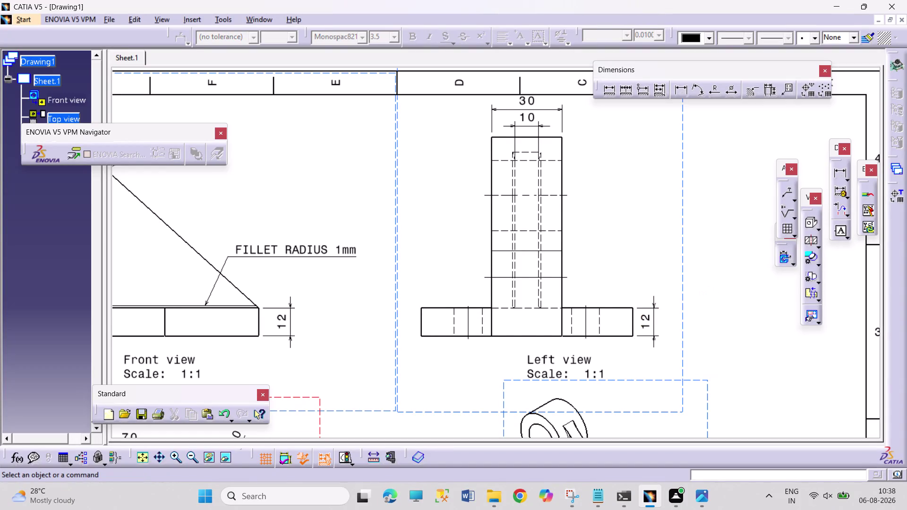
click(680, 94)
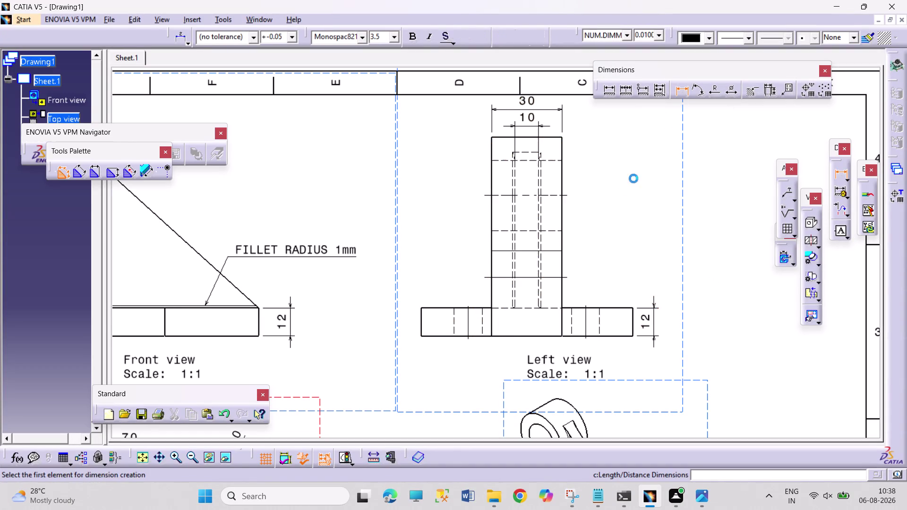
click(555, 196)
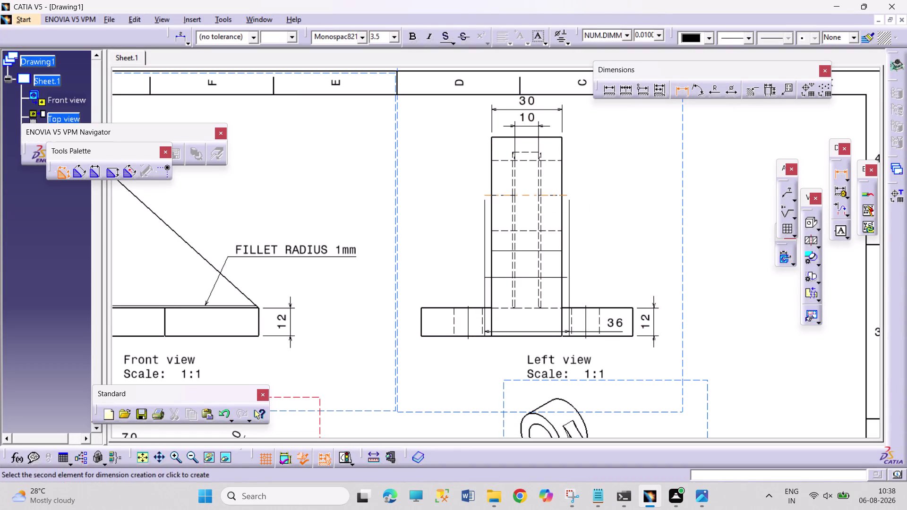
click(615, 335)
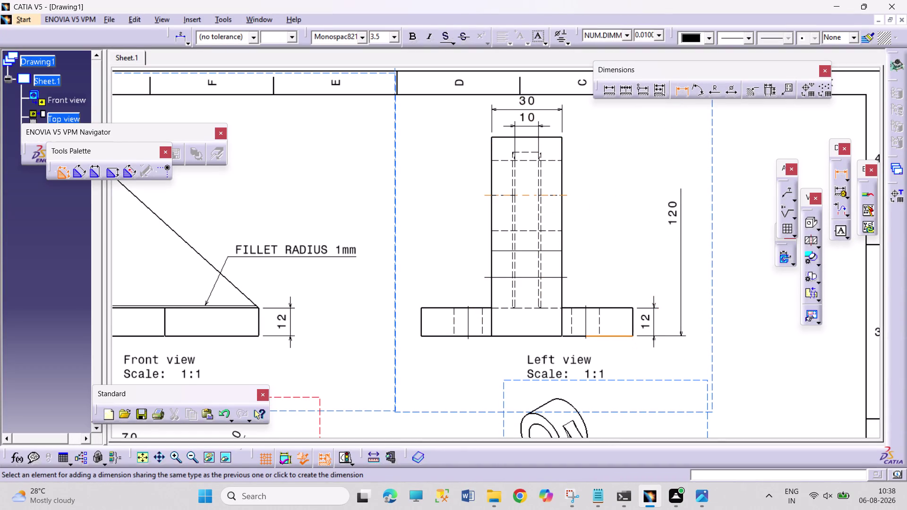
key(Escape)
key(Escape)
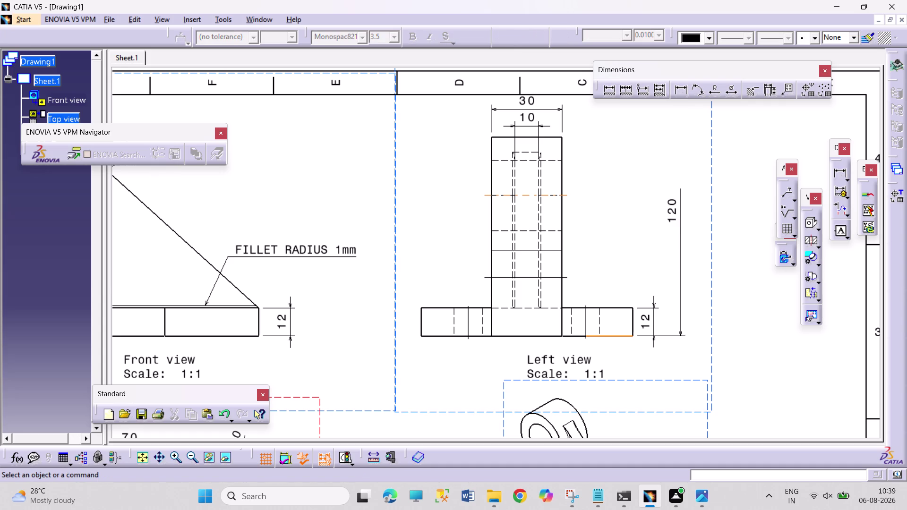
click(681, 93)
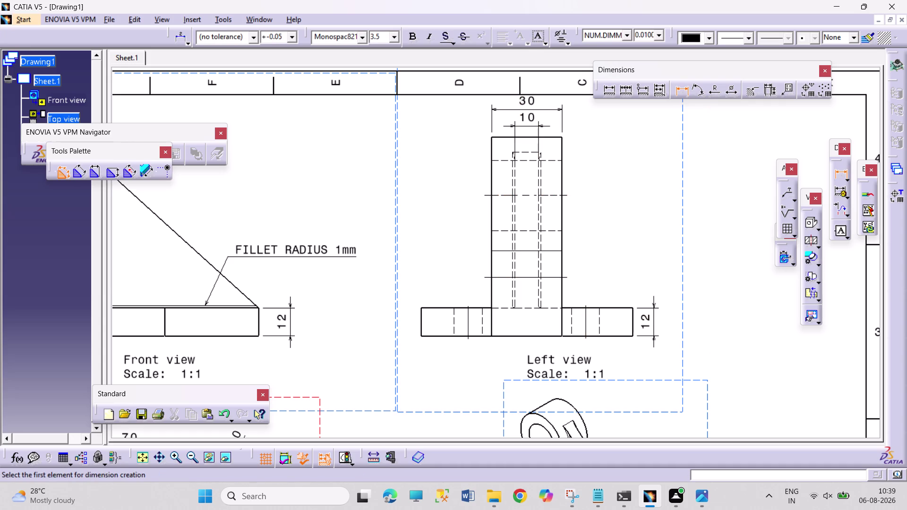
key(Escape)
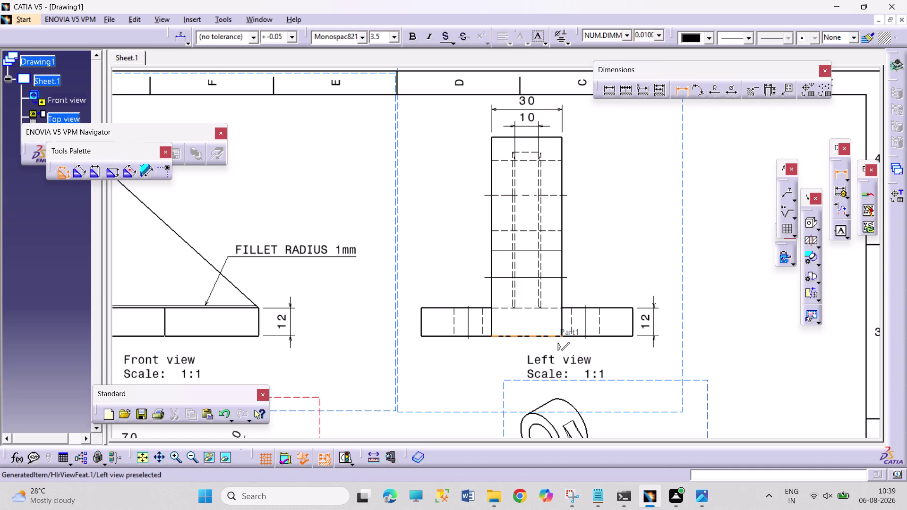
click(541, 336)
click(529, 193)
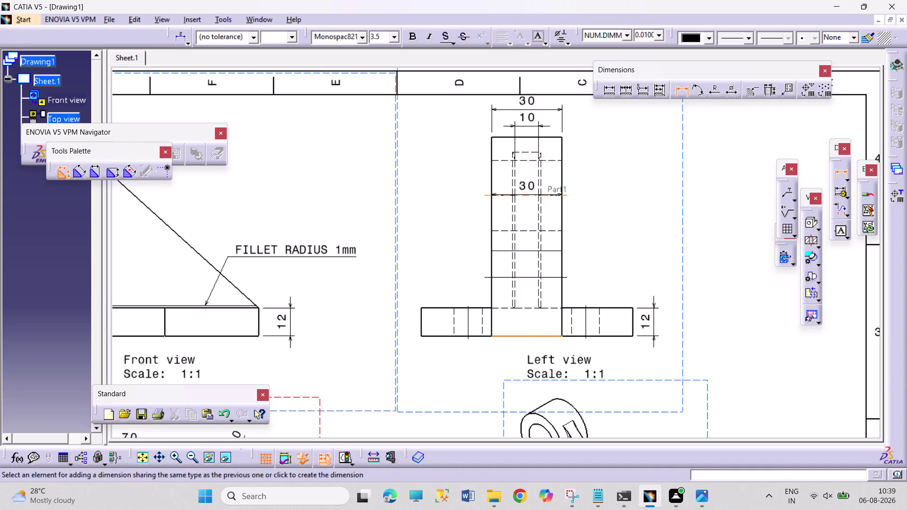
click(683, 265)
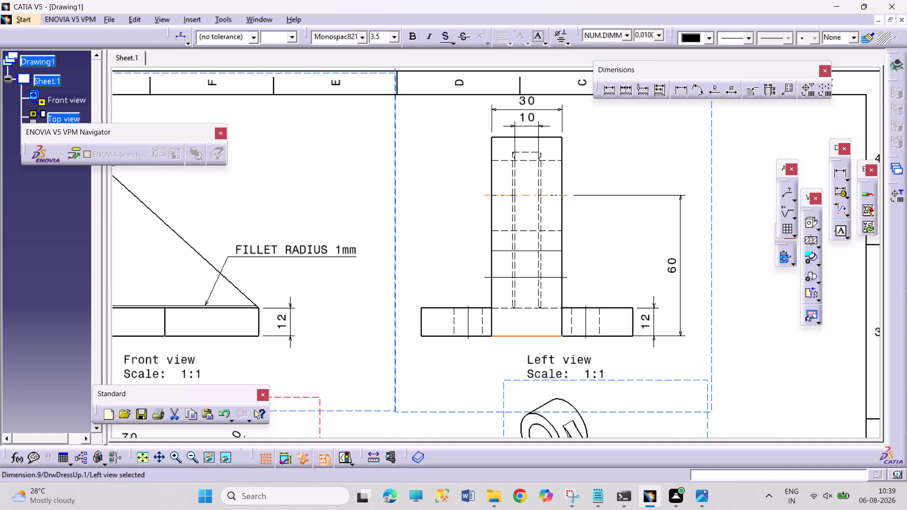
key(Escape)
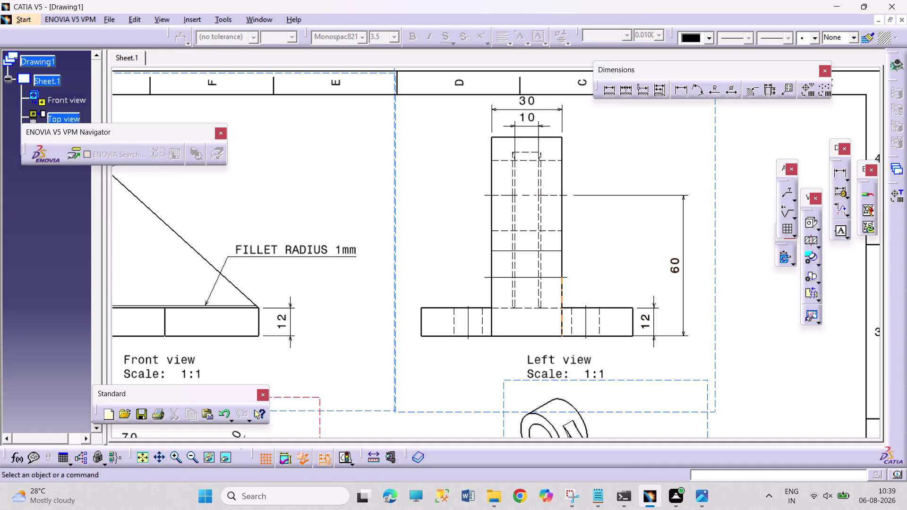
middle_drag(406, 325, 533, 286)
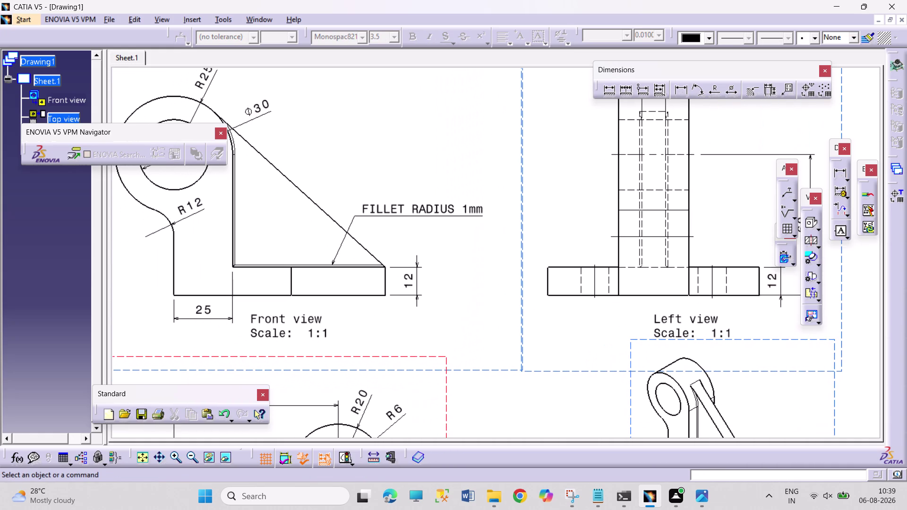
middle_drag(543, 317, 562, 258)
middle_drag(576, 310, 576, 284)
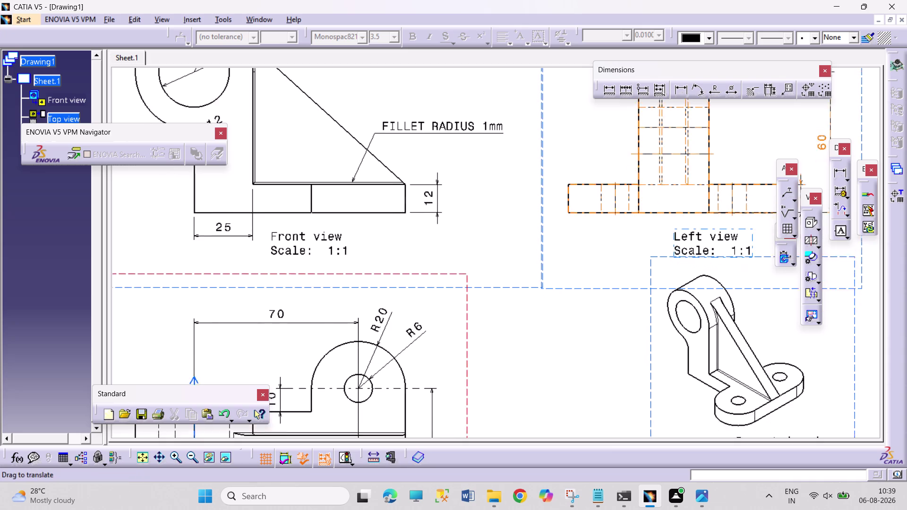
middle_drag(577, 283, 579, 197)
middle_drag(560, 286, 556, 177)
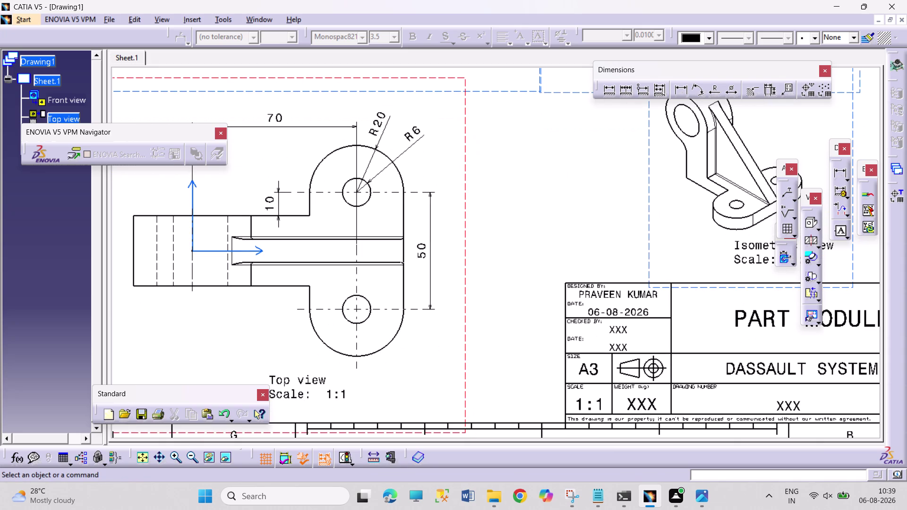
middle_drag(526, 253, 411, 304)
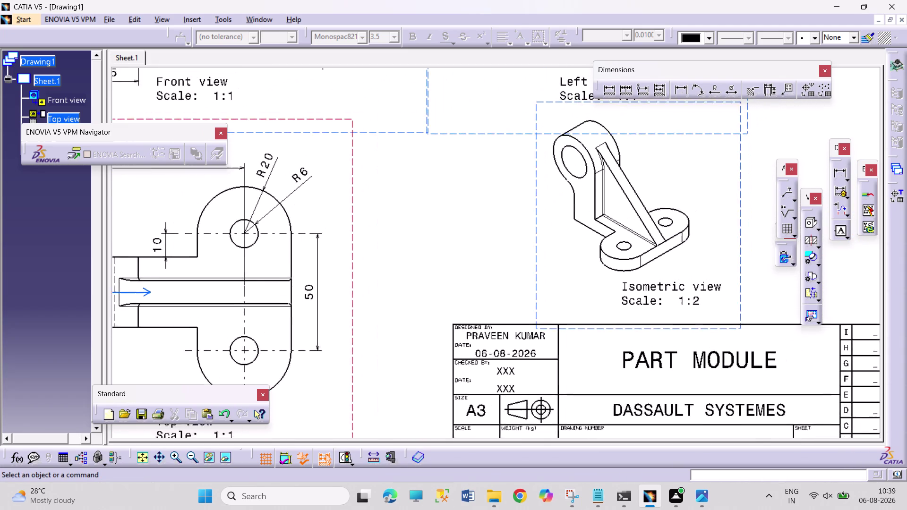
middle_drag(410, 304, 314, 381)
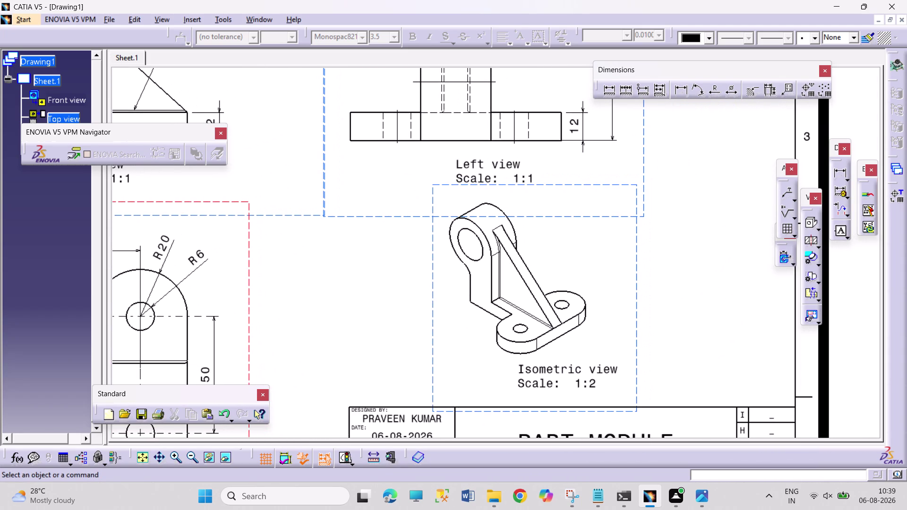
right_click(638, 312)
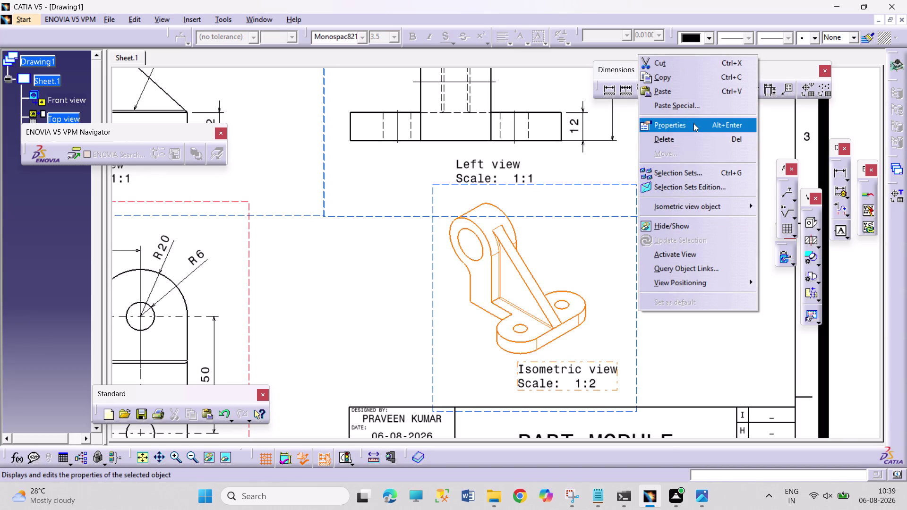
Enlarge the isometric view by changing its 1:2 scale in its properties.
click(692, 131)
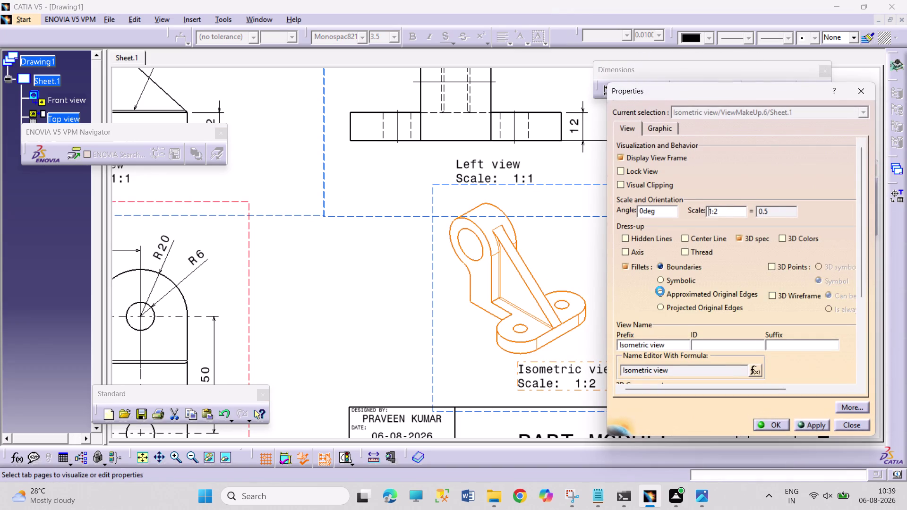
click(722, 211)
key(BackSpace)
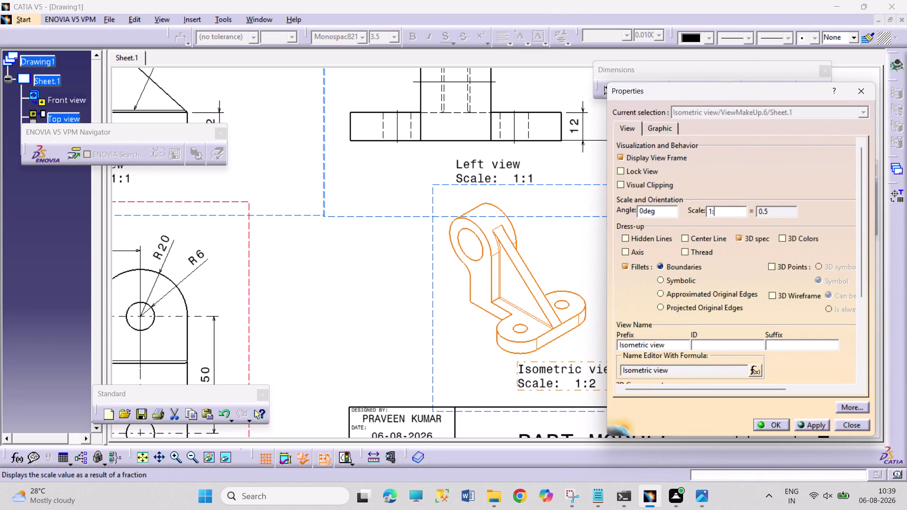
key(1)
key(Return)
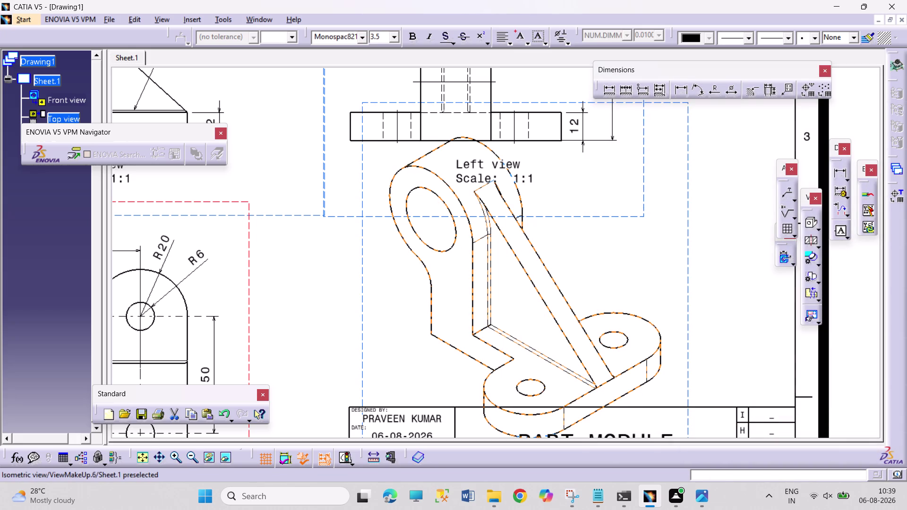
Drag the isometric view to the sheet's right edge near the title block, then fit the sheet.
drag(688, 335, 817, 334)
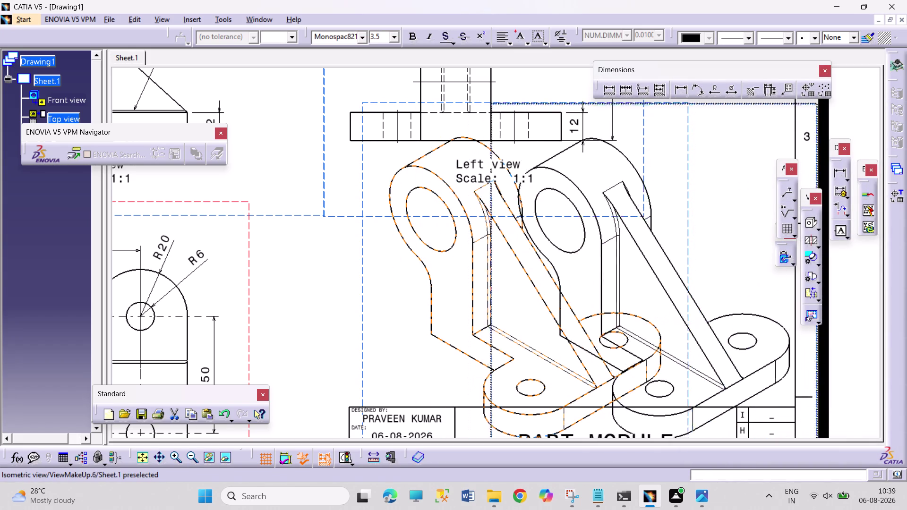
drag(818, 334, 890, 309)
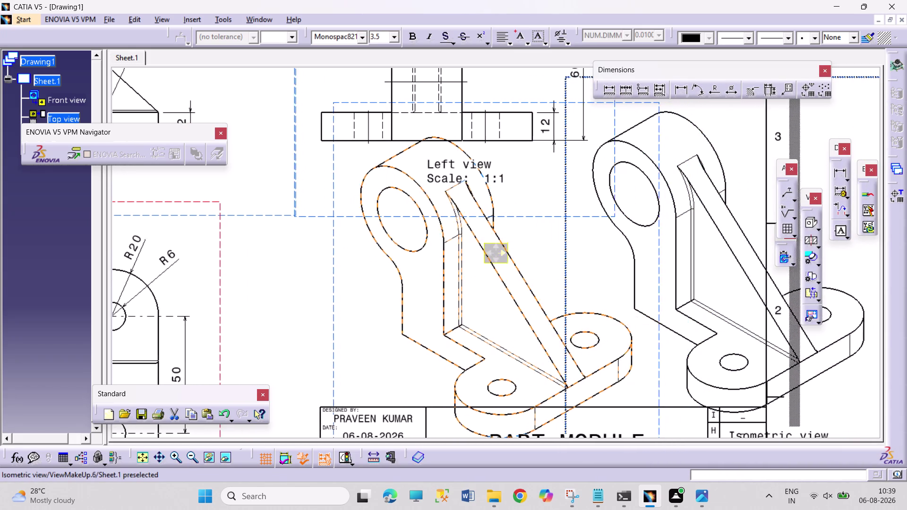
drag(890, 309, 763, 322)
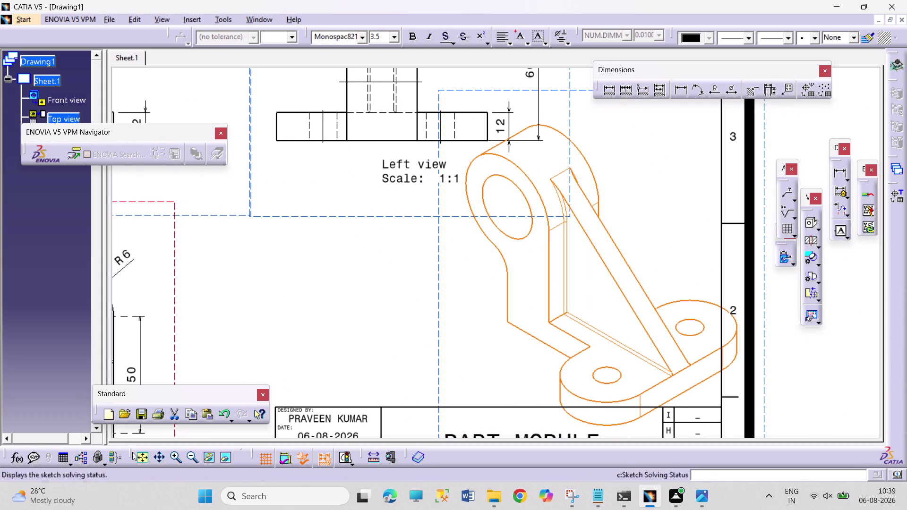
click(148, 456)
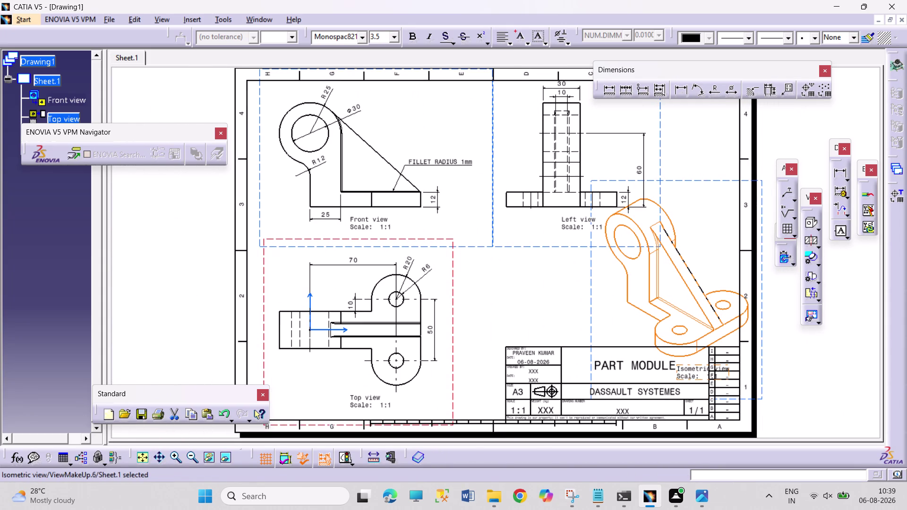
click(521, 288)
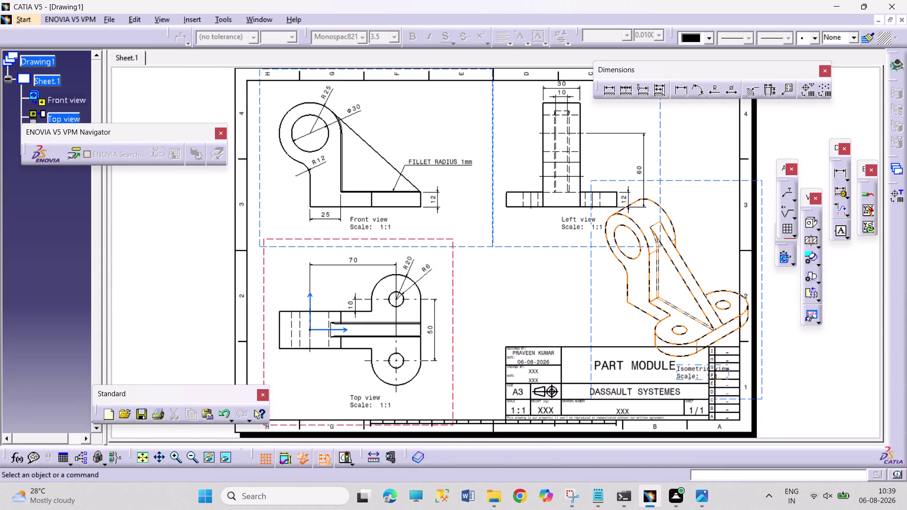
Try a .5 scale on the isometric view and shift it slightly left.
right_click(592, 300)
click(653, 114)
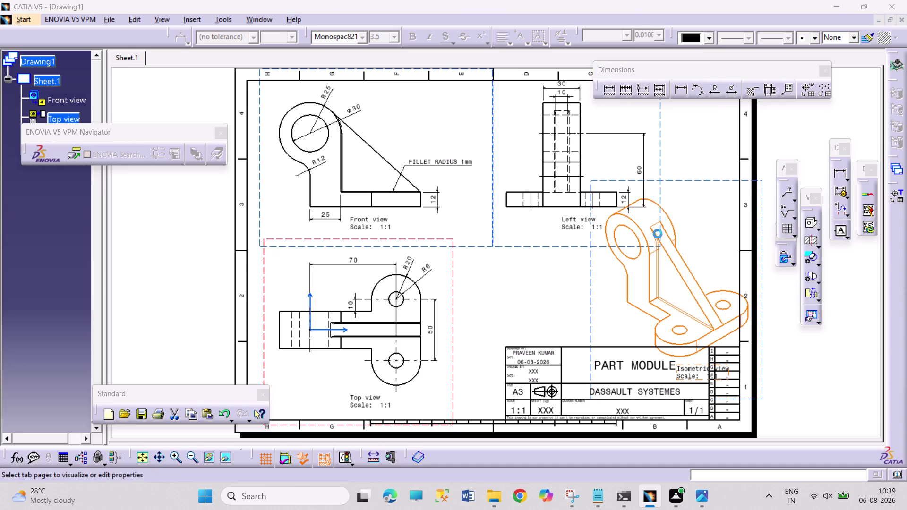
click(722, 203)
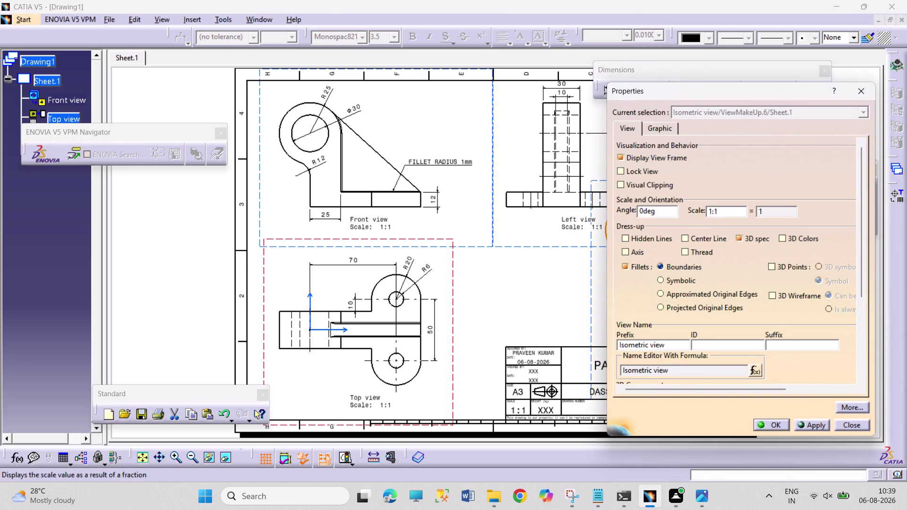
click(724, 213)
text(.5)
key(Return)
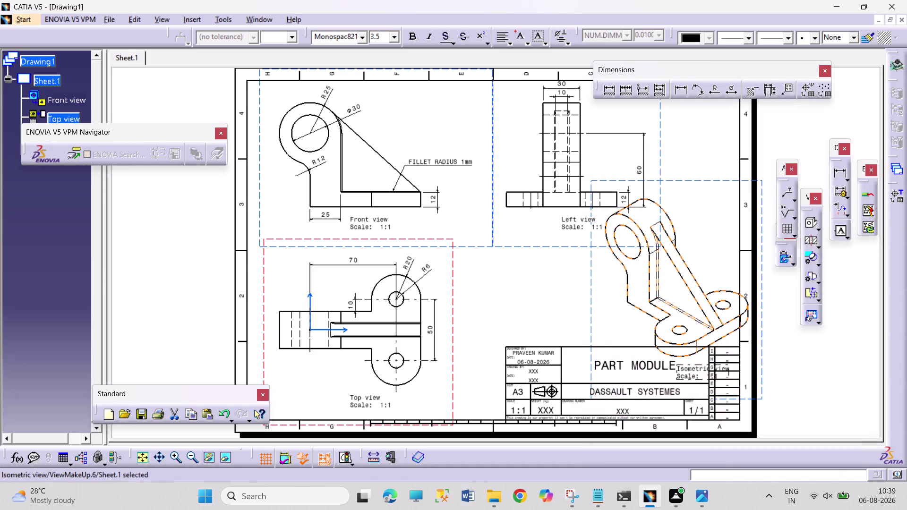
drag(589, 300, 553, 307)
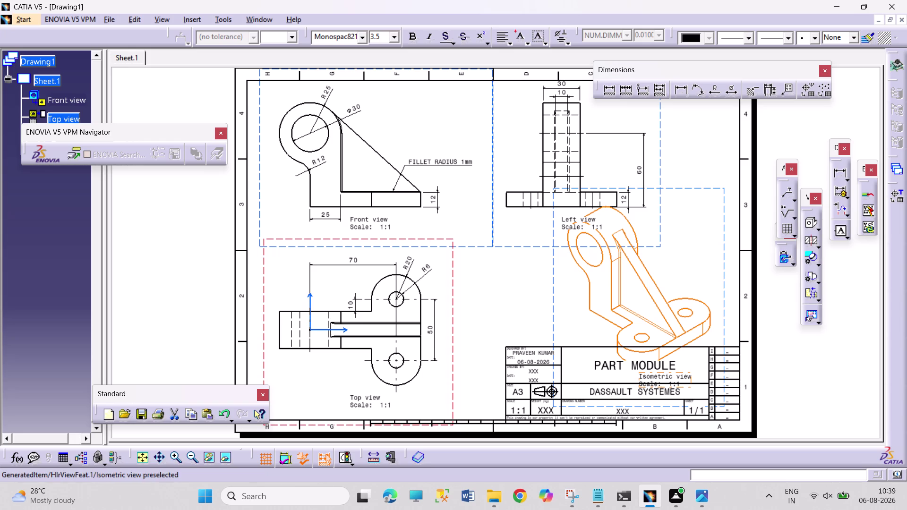
Set the isometric view to 1:2 scale and drop it above the title block.
right_click(724, 297)
click(742, 114)
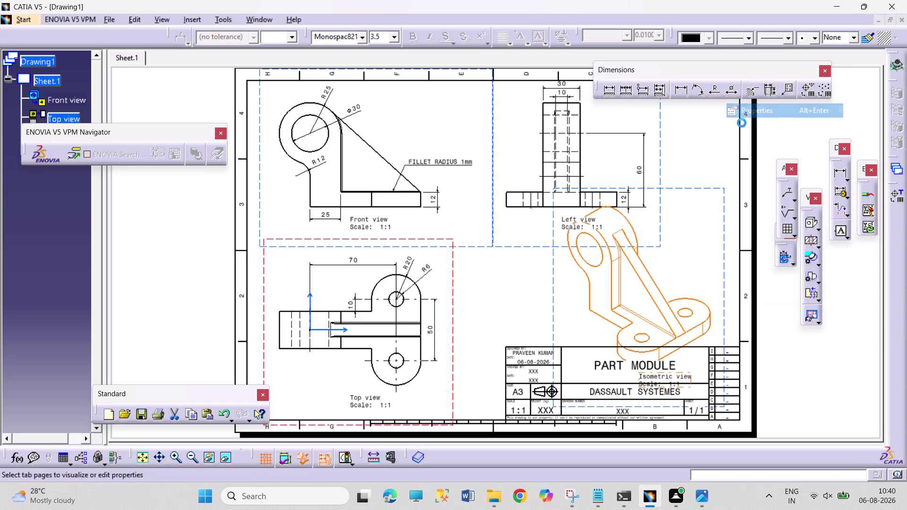
click(728, 209)
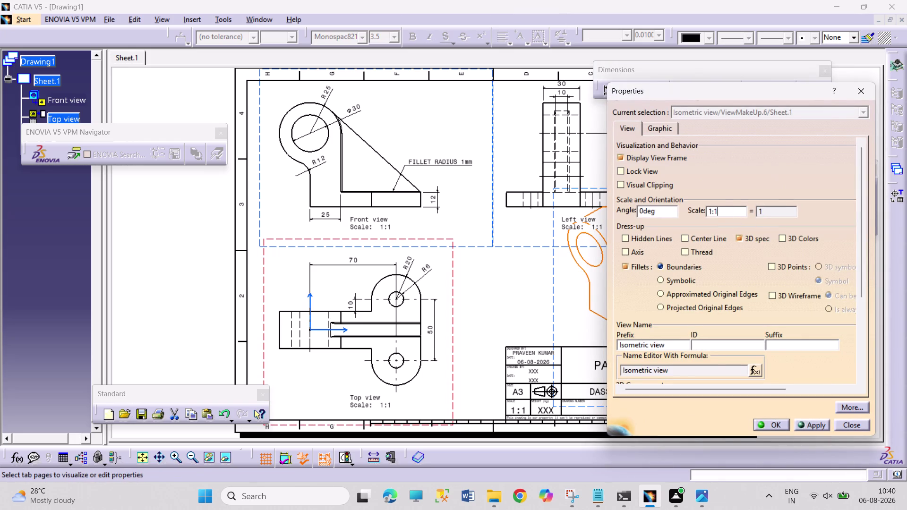
key(BackSpace)
key(2)
key(Return)
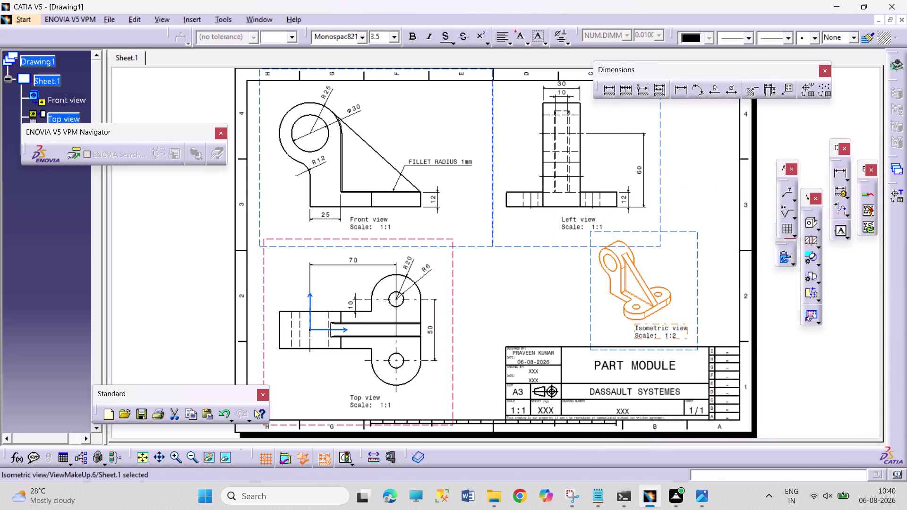
drag(589, 310, 537, 312)
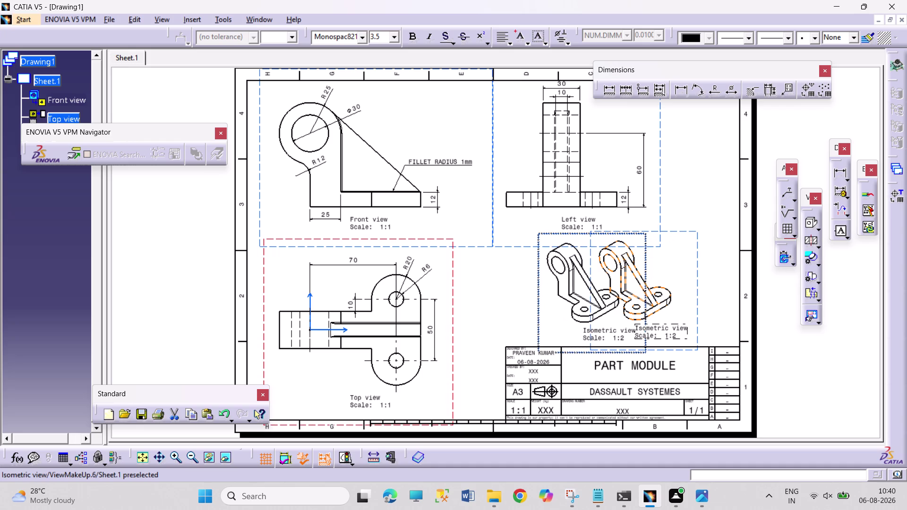
drag(537, 312, 540, 312)
click(796, 371)
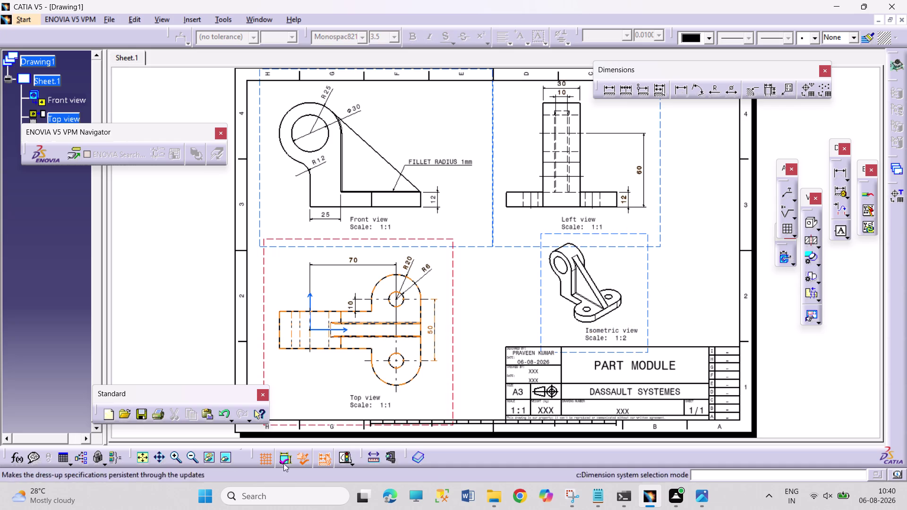
triple_click(175, 458)
Zoom in on the left view and drag the 30 dimension higher, away from the 10.
click(175, 458)
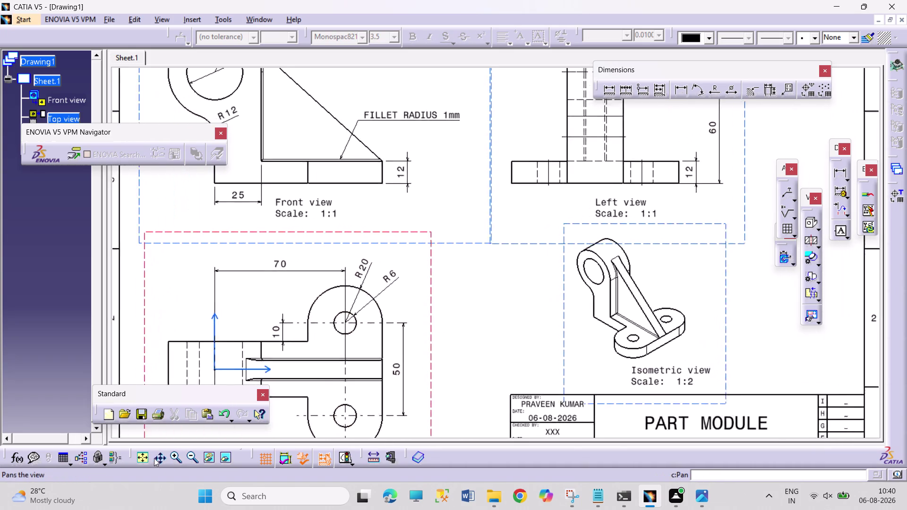
click(157, 458)
drag(576, 237, 544, 485)
drag(581, 201, 581, 202)
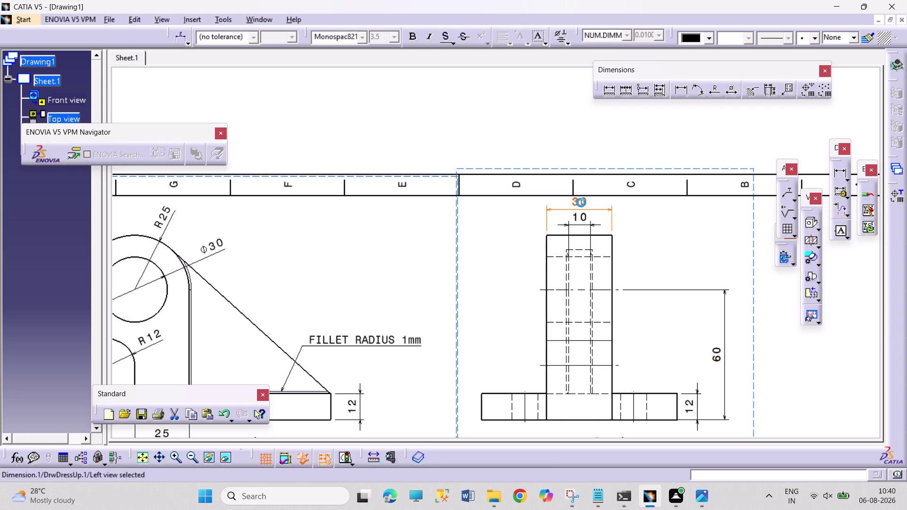
drag(581, 202, 582, 211)
drag(582, 221, 581, 230)
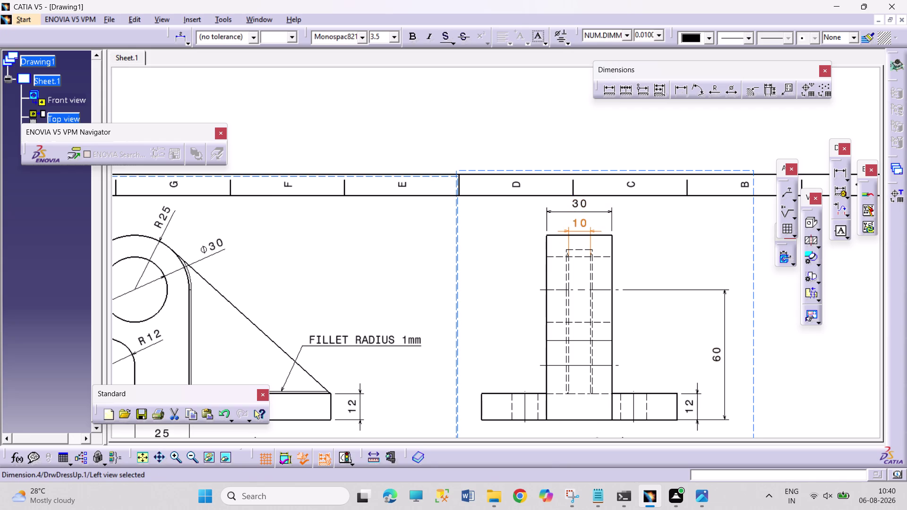
drag(582, 230, 581, 230)
click(658, 252)
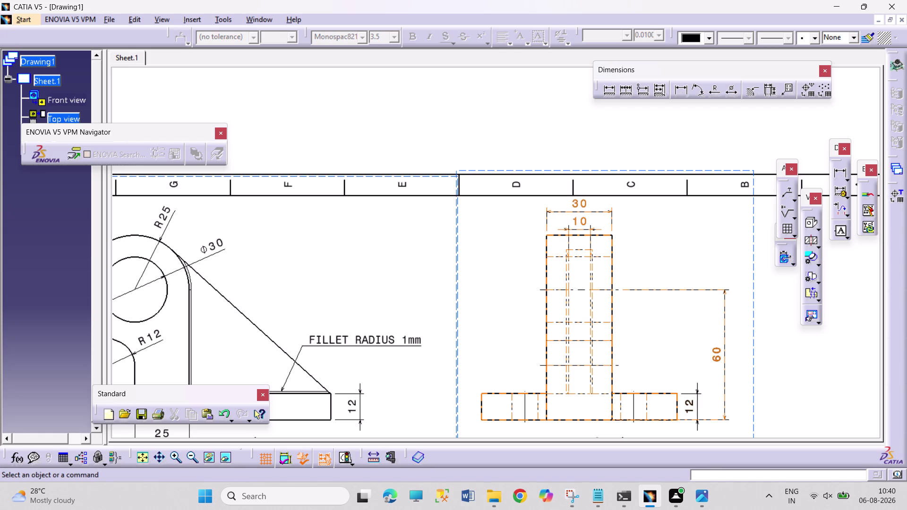
middle_drag(403, 368, 551, 338)
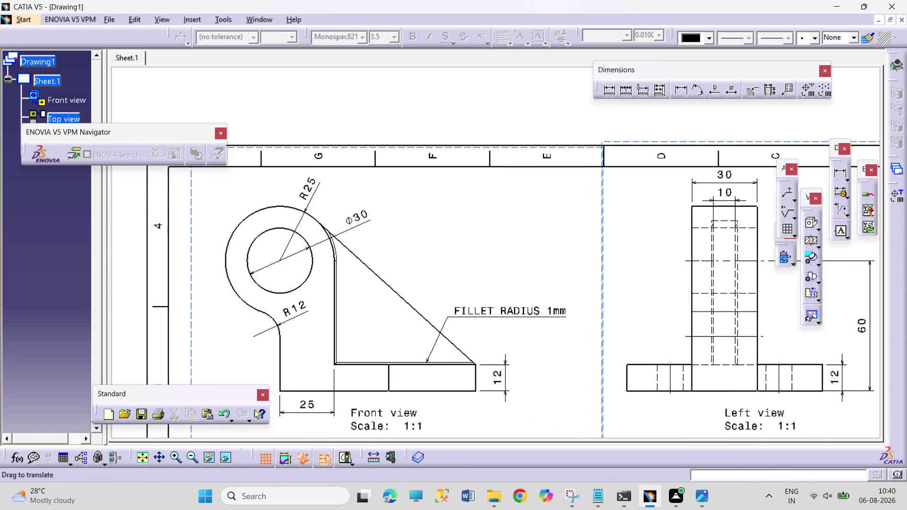
Drag the Φ30 and R25 labels into side-by-side positions above the round boss.
middle_drag(550, 338, 555, 338)
drag(373, 217, 372, 212)
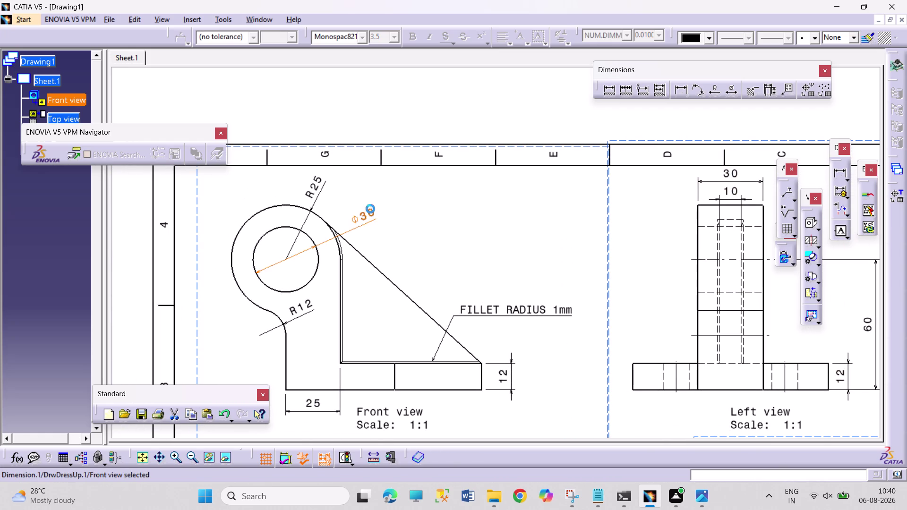
drag(371, 212, 362, 194)
drag(317, 189, 304, 187)
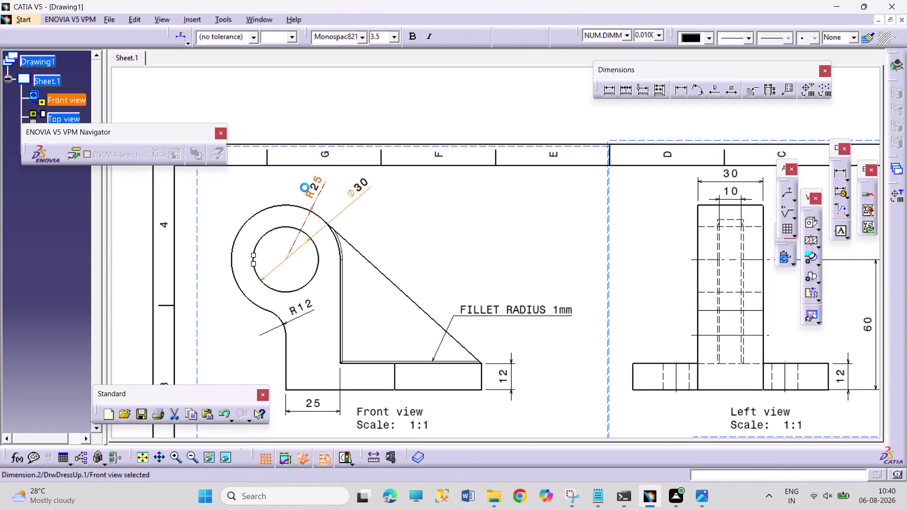
drag(304, 187, 365, 250)
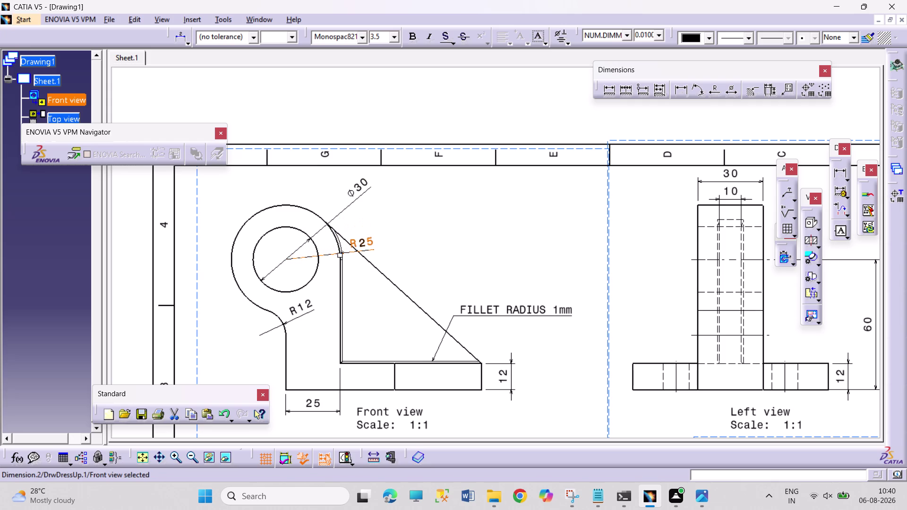
click(435, 257)
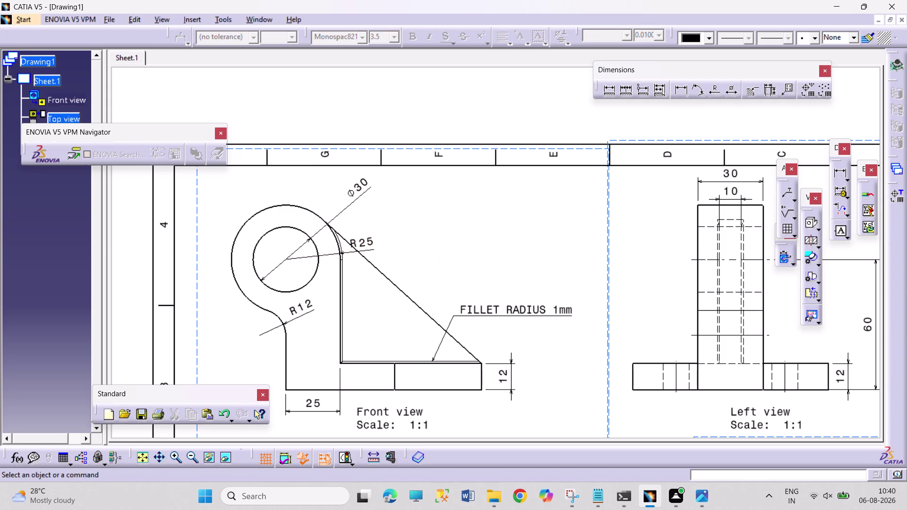
middle_click(438, 262)
drag(421, 232, 389, 189)
click(452, 229)
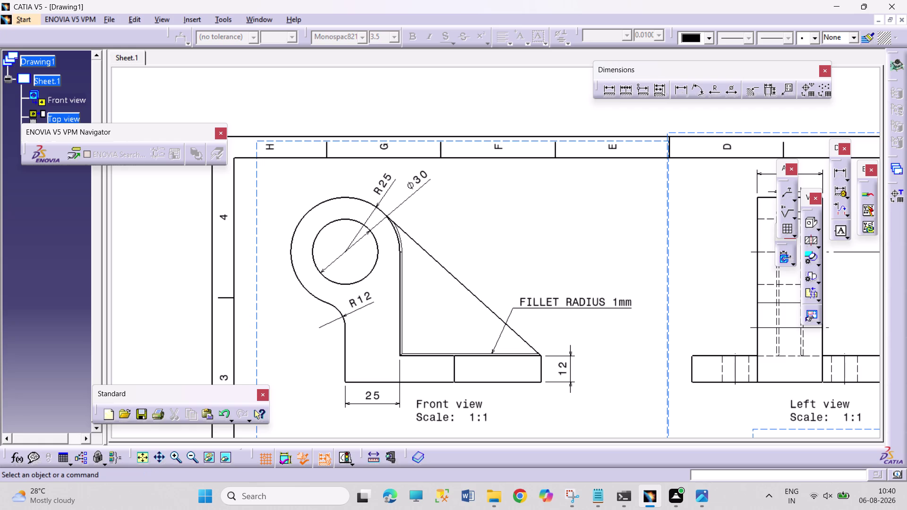
Pan down the sheet to center the top view.
middle_drag(476, 257, 466, 203)
middle_drag(510, 320, 496, 239)
middle_drag(519, 308, 518, 306)
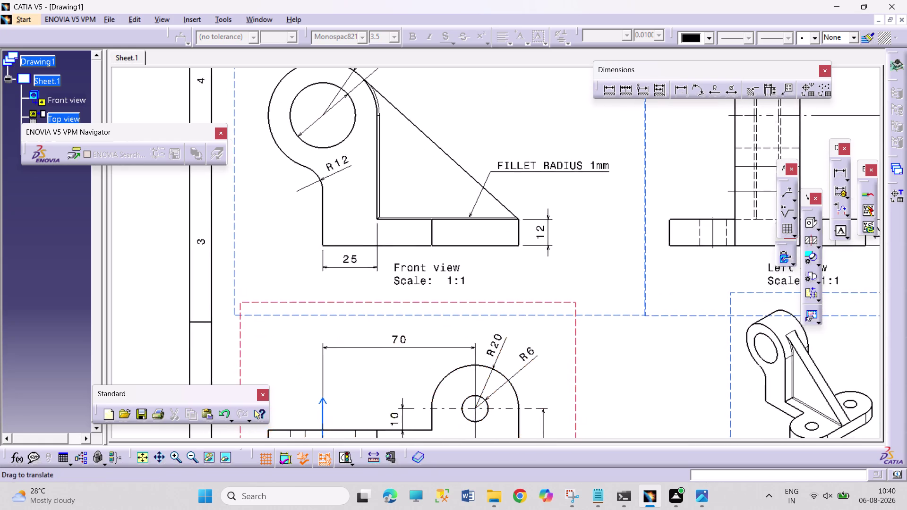
middle_drag(518, 306, 503, 223)
scroll(up, 3)
middle_drag(537, 306, 526, 206)
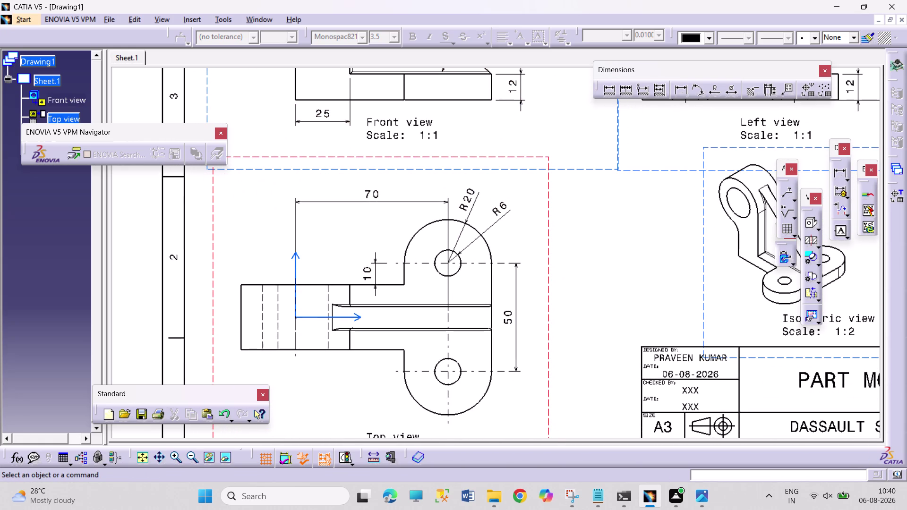
middle_drag(550, 276, 541, 239)
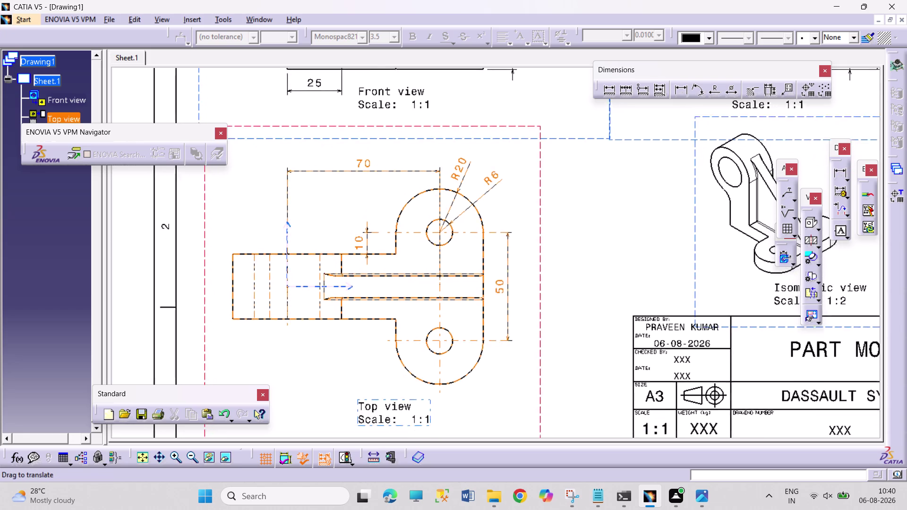
middle_drag(540, 239, 533, 211)
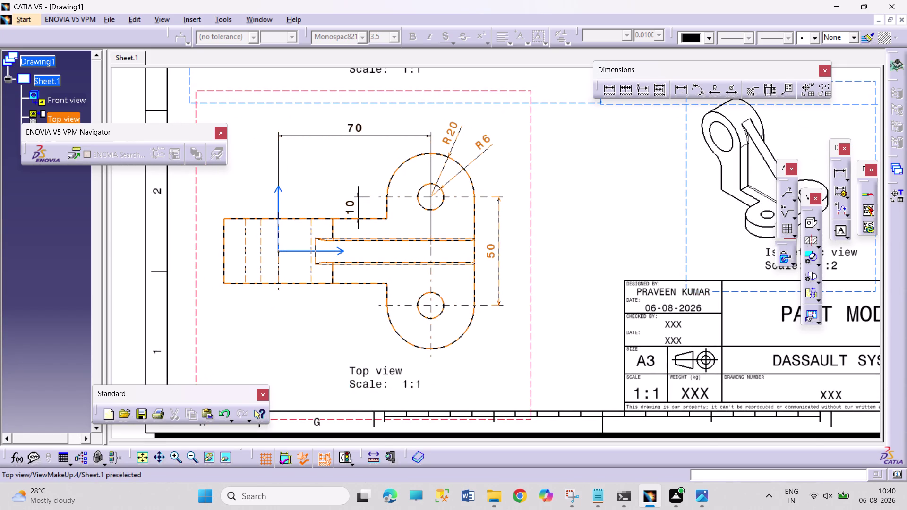
Work on the top view with double-clicks and drags, then fit the whole sheet.
double_click(556, 248)
double_click(556, 248)
drag(581, 193, 606, 262)
drag(580, 204, 619, 257)
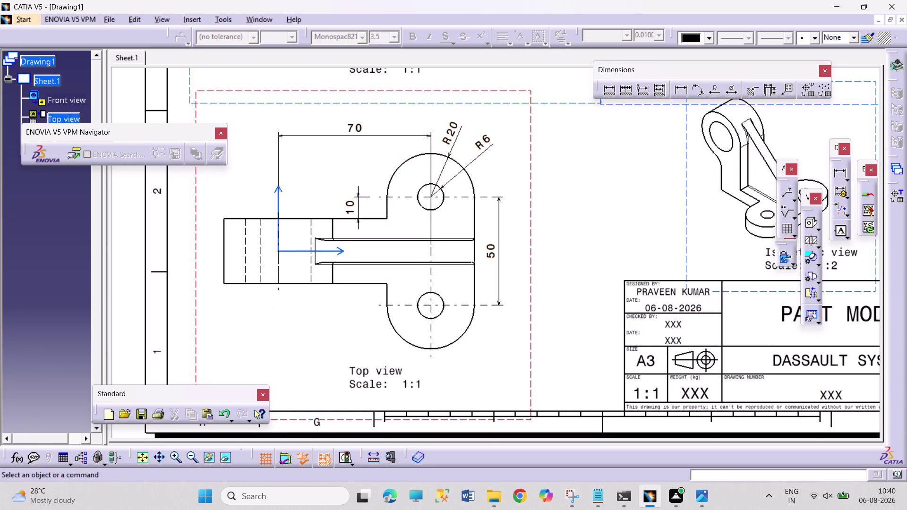
drag(619, 256, 622, 253)
drag(598, 210, 622, 250)
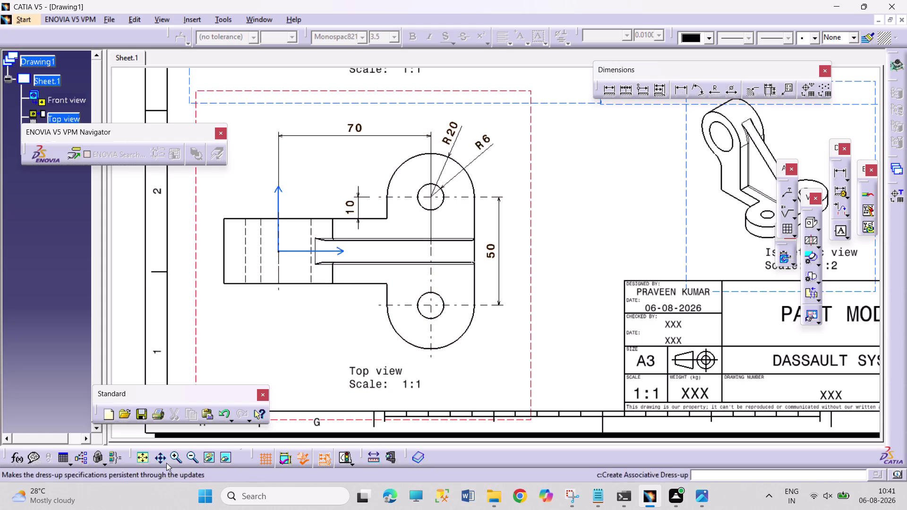
click(140, 460)
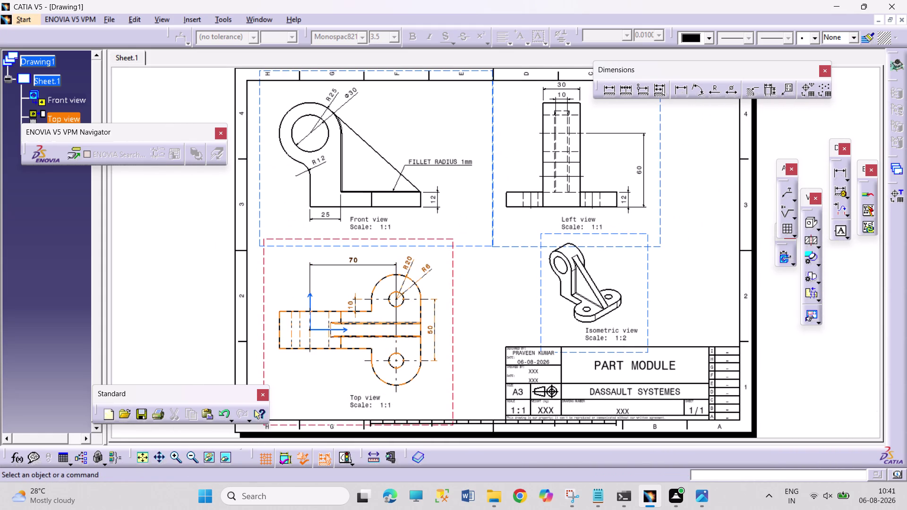
Drag across the sheet, leaving the views and title block unchanged.
drag(469, 271, 493, 331)
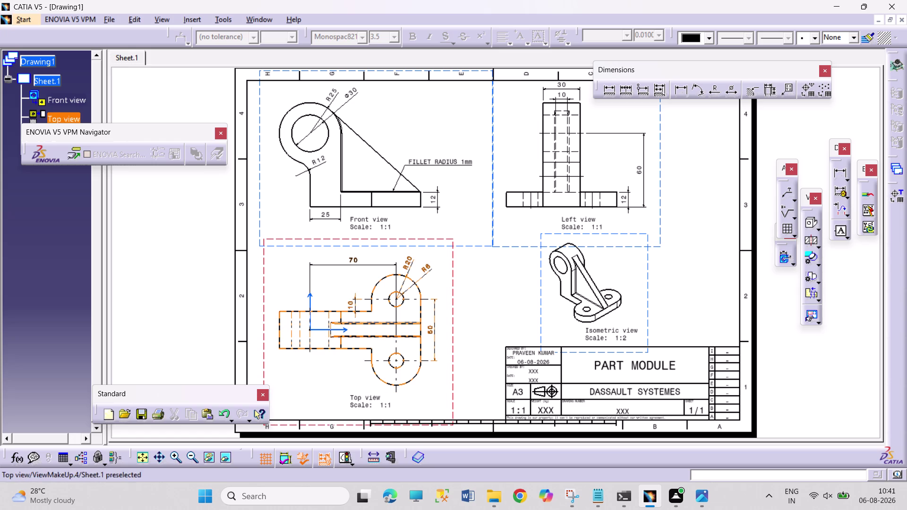
Make a series of drags in the sheet's left area.
drag(158, 231, 159, 239)
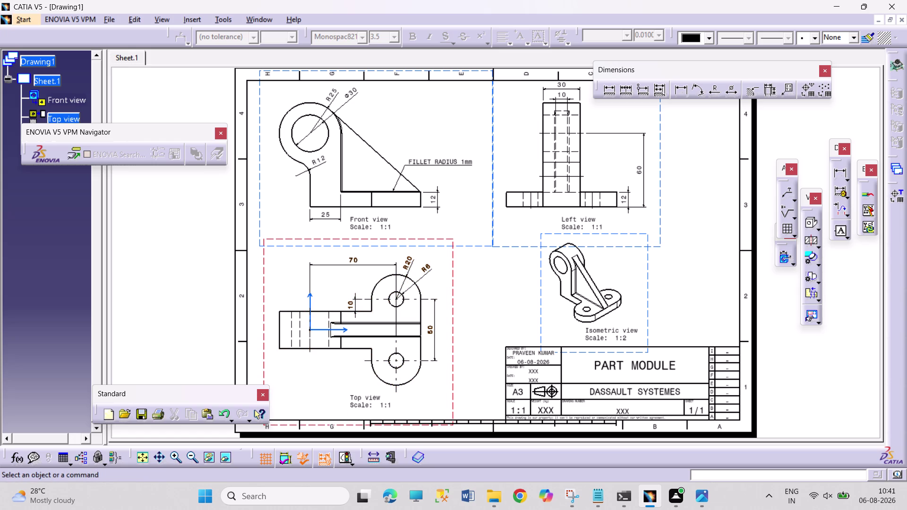
drag(160, 238, 232, 288)
drag(164, 225, 213, 273)
drag(165, 230, 215, 297)
drag(157, 215, 195, 277)
drag(147, 225, 207, 311)
drag(129, 198, 137, 231)
drag(137, 230, 213, 309)
drag(132, 179, 222, 322)
drag(133, 194, 223, 326)
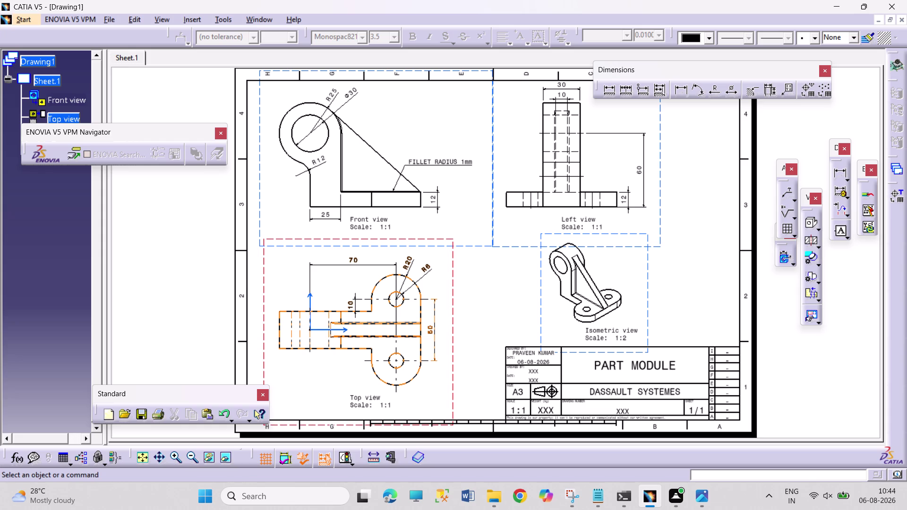
Drag twice more in that area, then start saving the drawing with Ctrl+S.
drag(143, 261, 200, 311)
drag(167, 221, 213, 317)
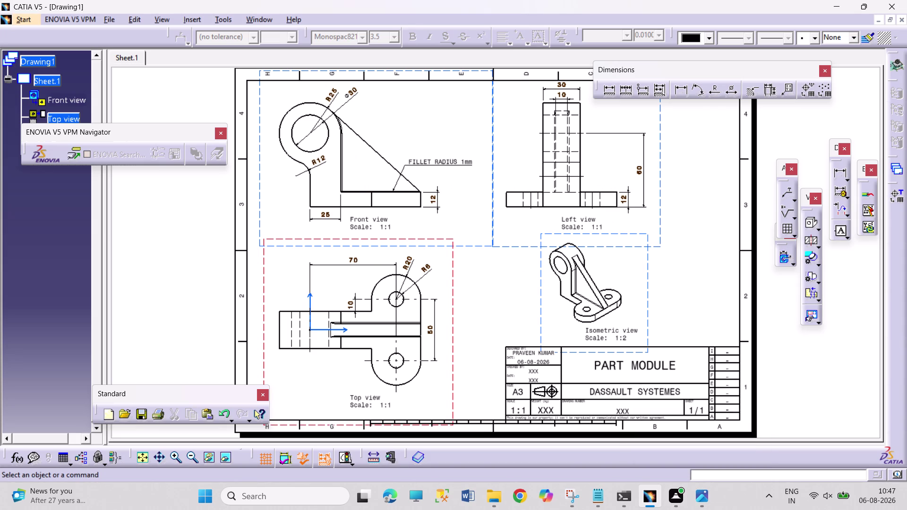
key(ctrl+s)
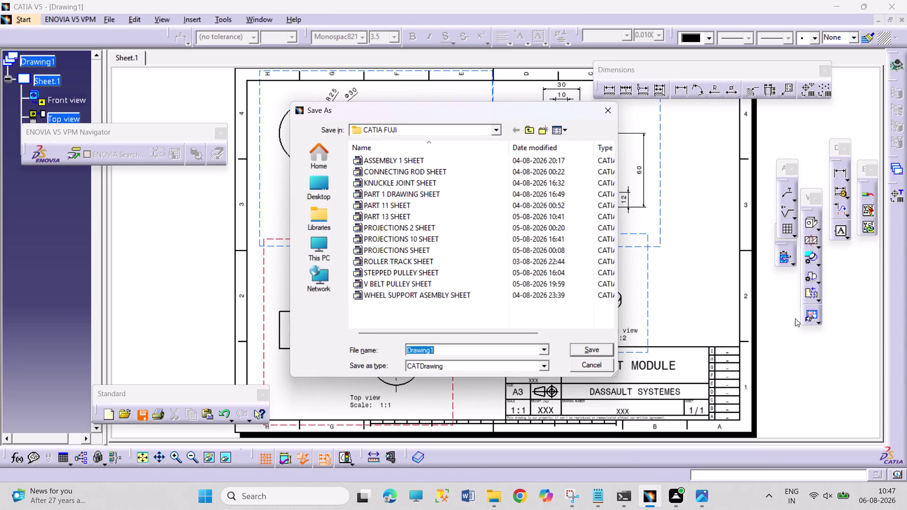
Save the drawing as 'PART17 SHEET', correcting typos in the file name.
text(part)
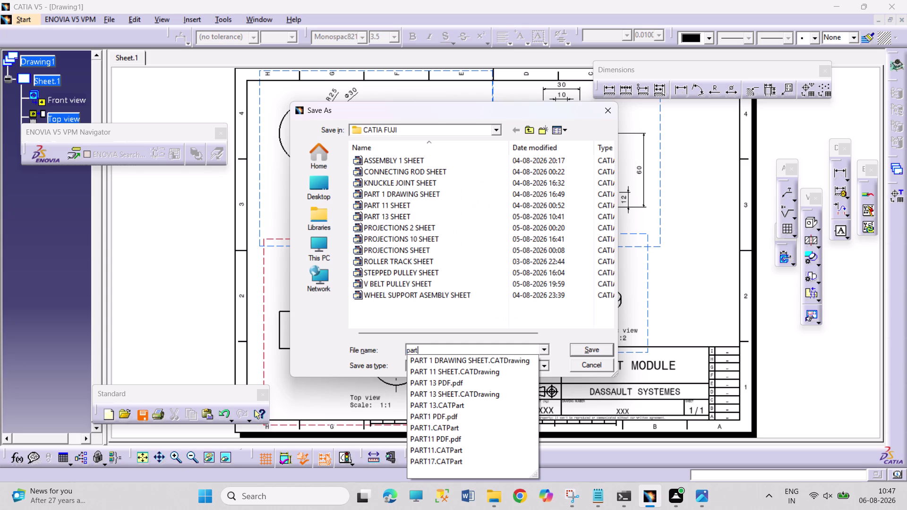
key(BackSpace)
key(BackSpace)
key(BackSpace)
key(BackSpace)
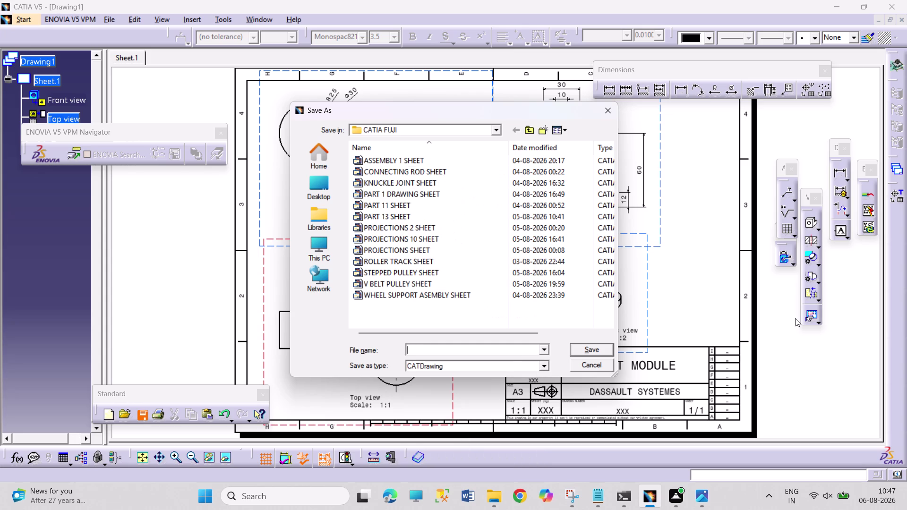
key(BackSpace)
text(PA)
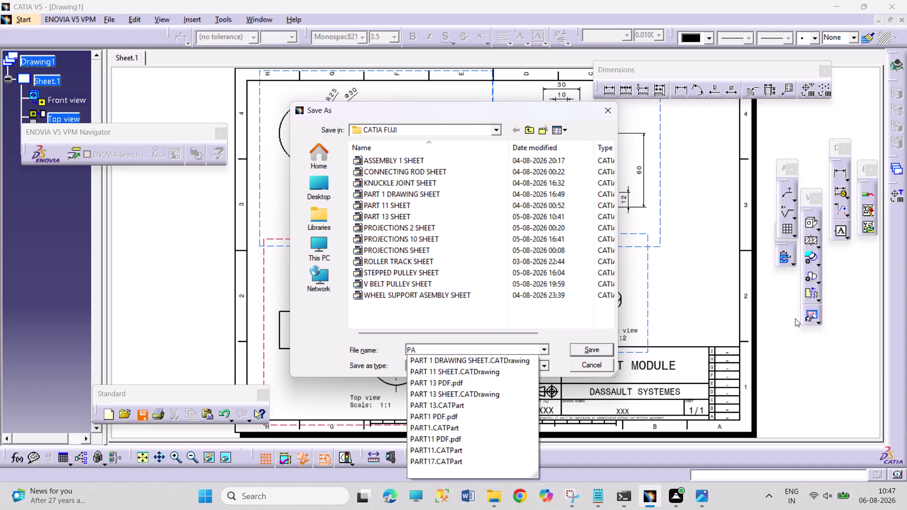
text(TR)
key(BackSpace)
key(BackSpace)
text(RT)
text(17)
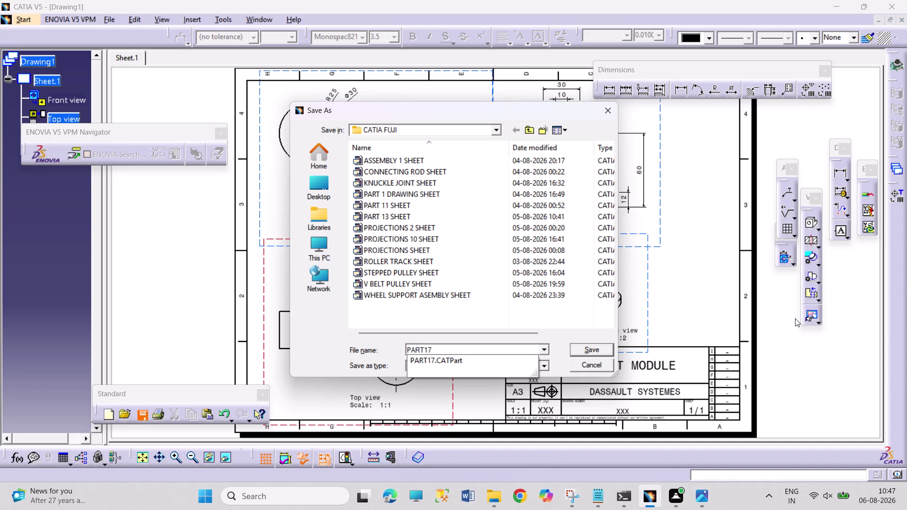
key(space)
text(SHEET)
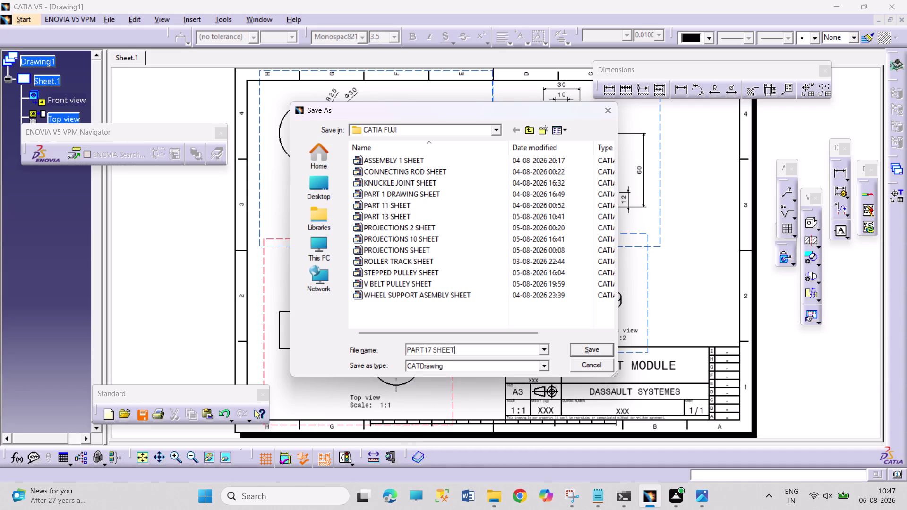
key(Return)
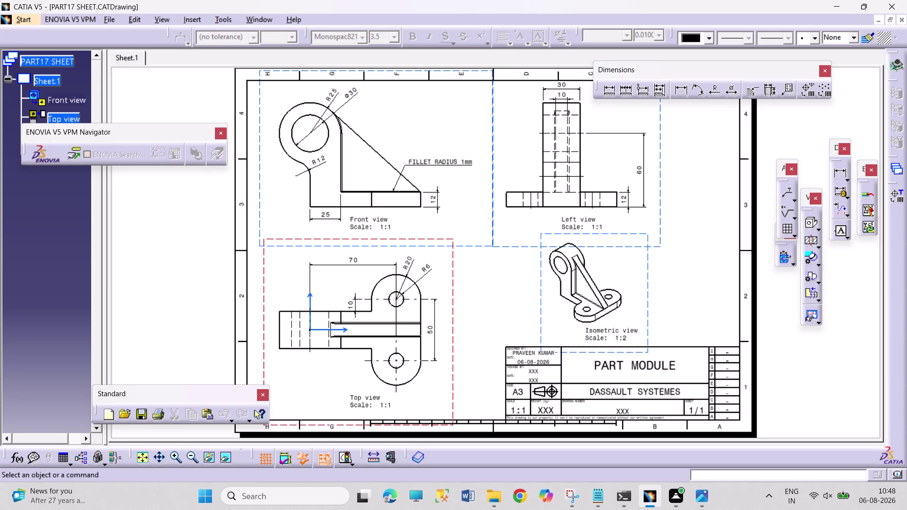
key(ctrl+p)
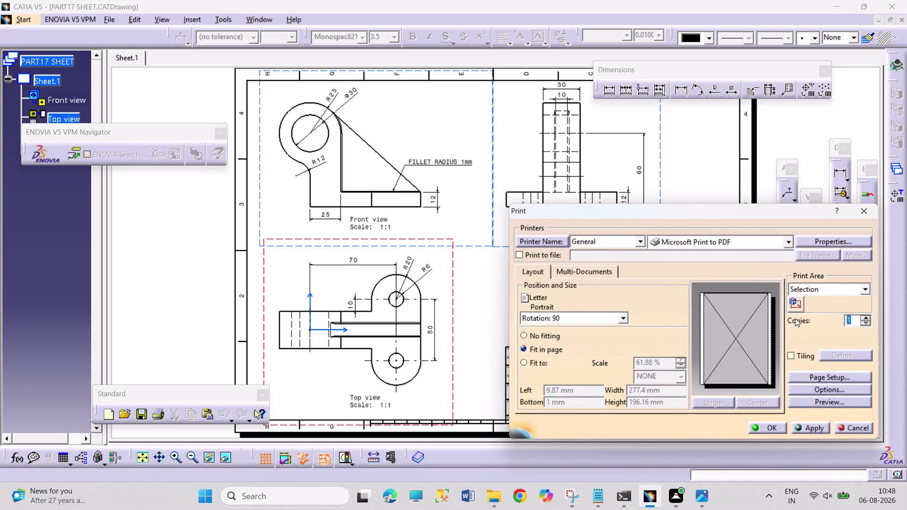
Choose A3 ISO paper in Page Setup and preview the printed sheet.
click(834, 375)
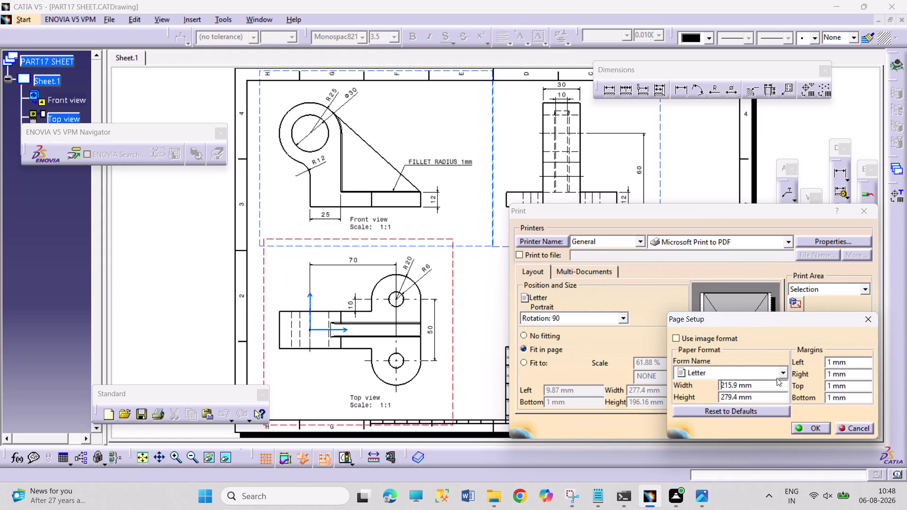
click(782, 373)
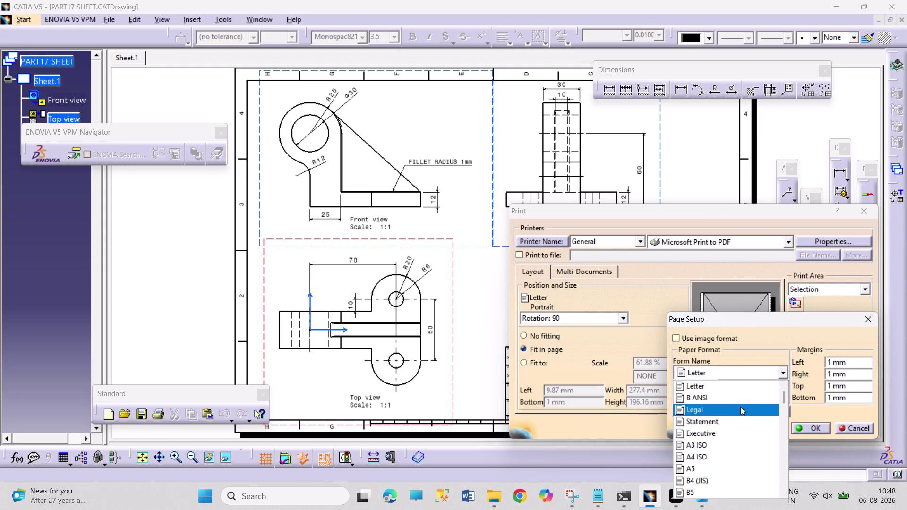
click(736, 447)
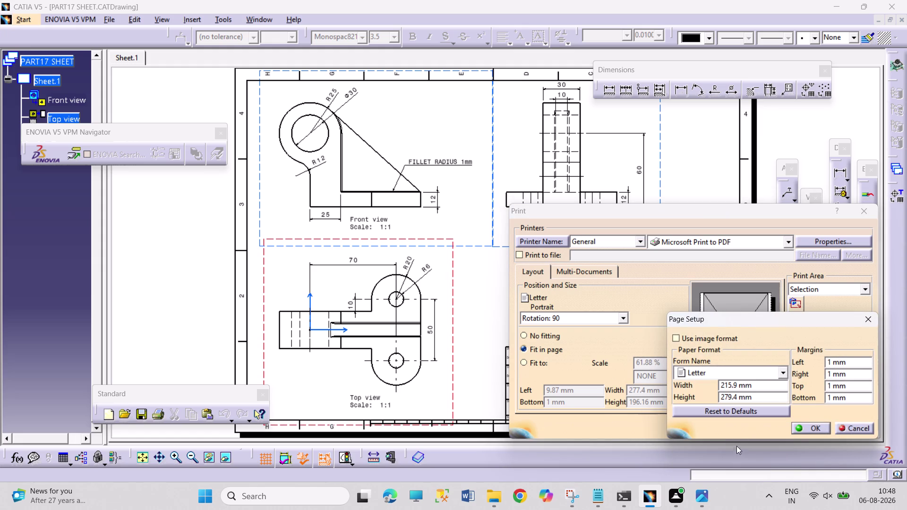
click(796, 429)
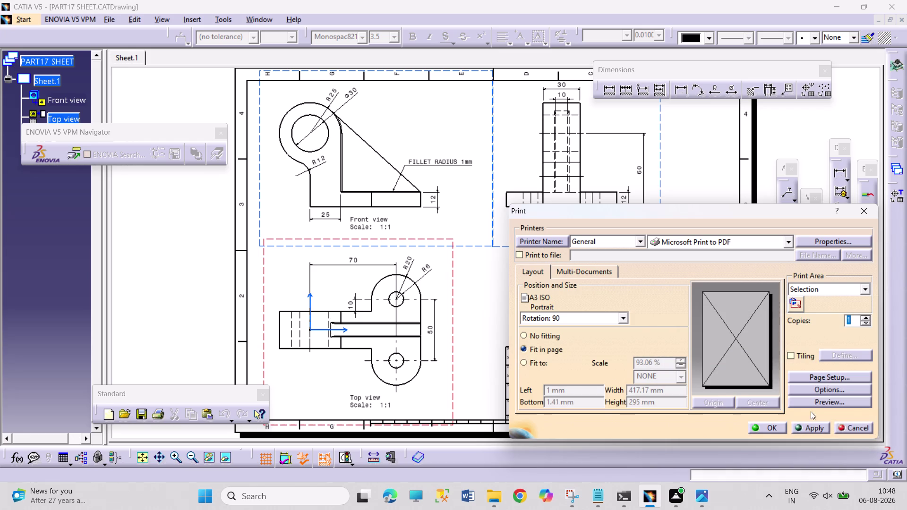
click(821, 400)
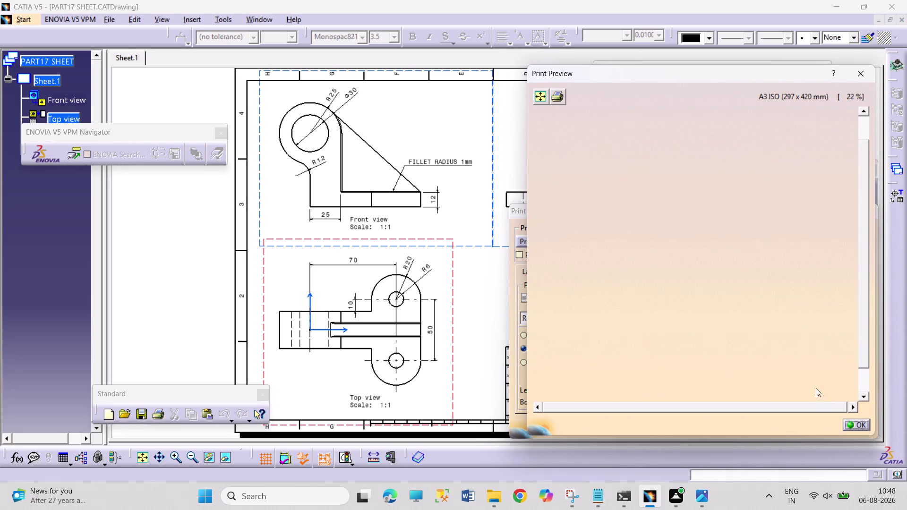
scroll(down, 3)
scroll(up, 3)
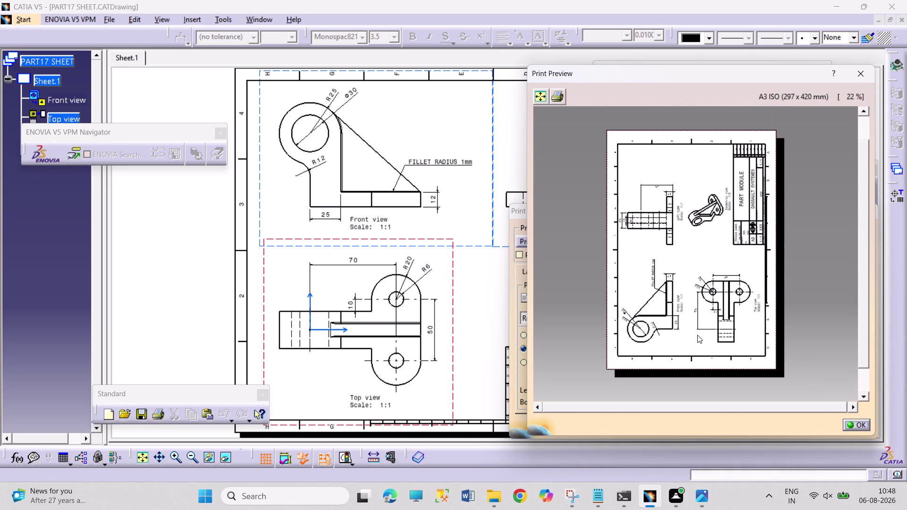
middle_drag(697, 335, 719, 251)
scroll(down, 3)
middle_drag(720, 290, 772, 194)
scroll(up, 3)
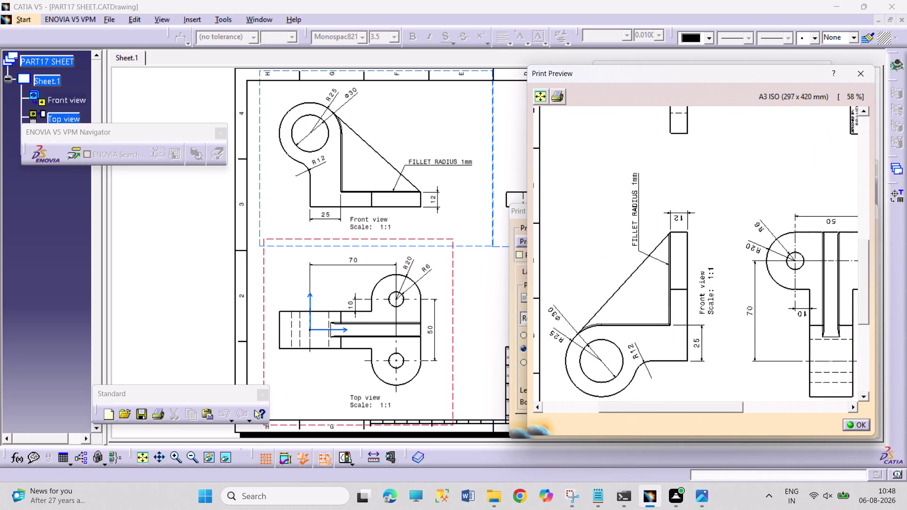
middle_drag(771, 194, 774, 189)
middle_drag(721, 283, 738, 203)
middle_drag(685, 262, 686, 253)
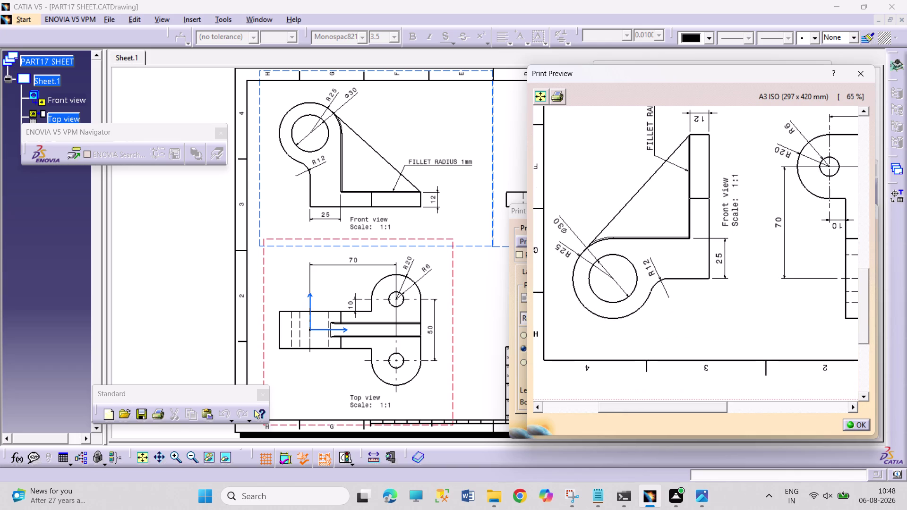
middle_drag(693, 264, 589, 288)
middle_drag(711, 276, 644, 292)
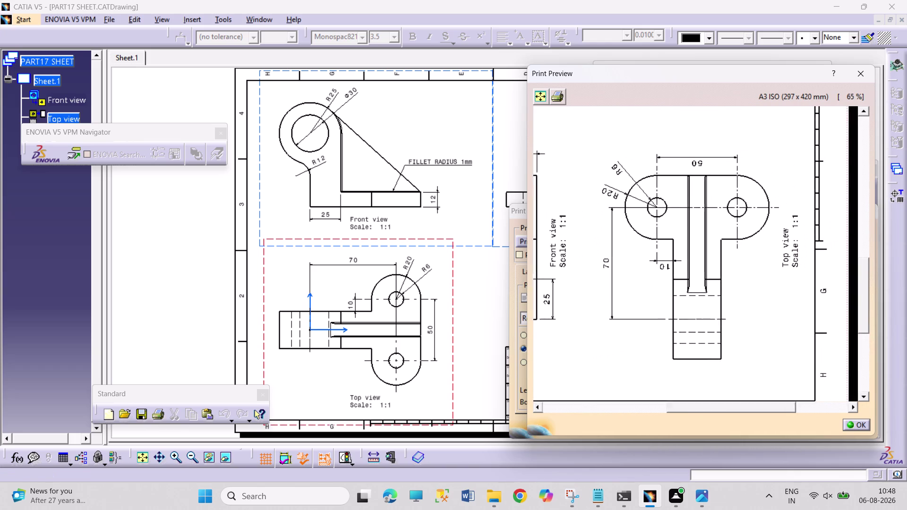
middle_drag(644, 293, 635, 296)
middle_drag(689, 242, 686, 291)
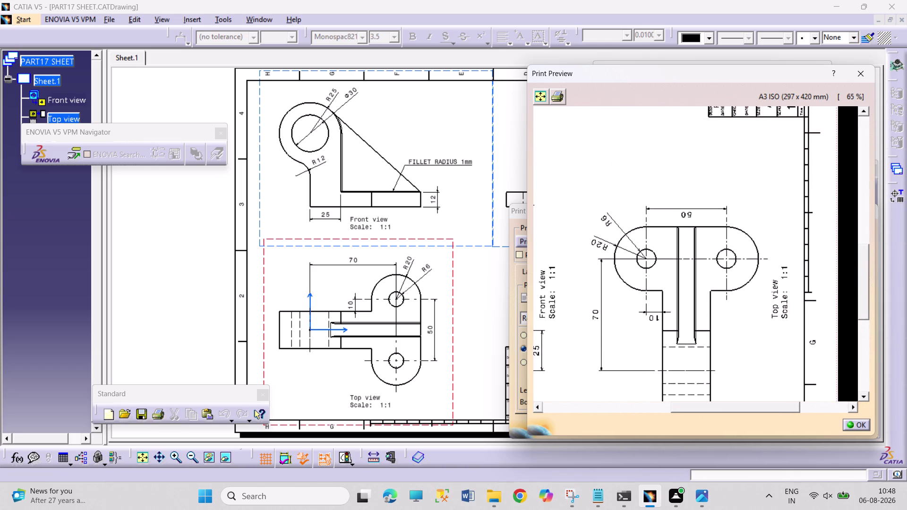
middle_drag(686, 291, 692, 264)
middle_drag(699, 265, 703, 226)
middle_drag(703, 225, 706, 211)
middle_drag(706, 211, 719, 330)
middle_drag(740, 226, 743, 362)
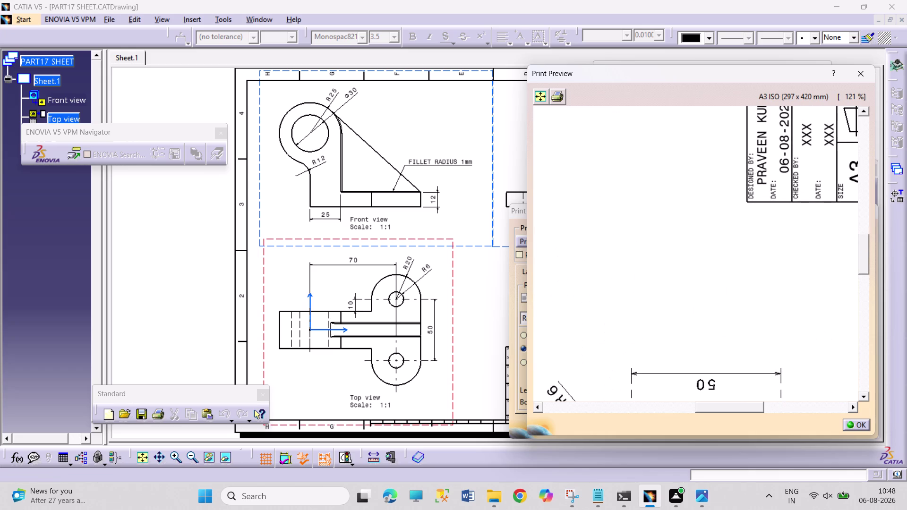
middle_drag(743, 257, 640, 352)
middle_drag(760, 276, 727, 307)
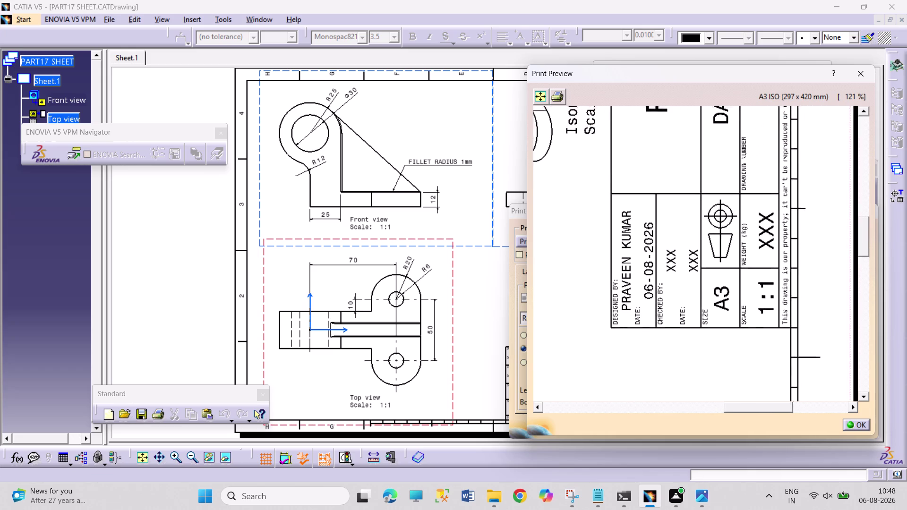
middle_drag(727, 306, 684, 339)
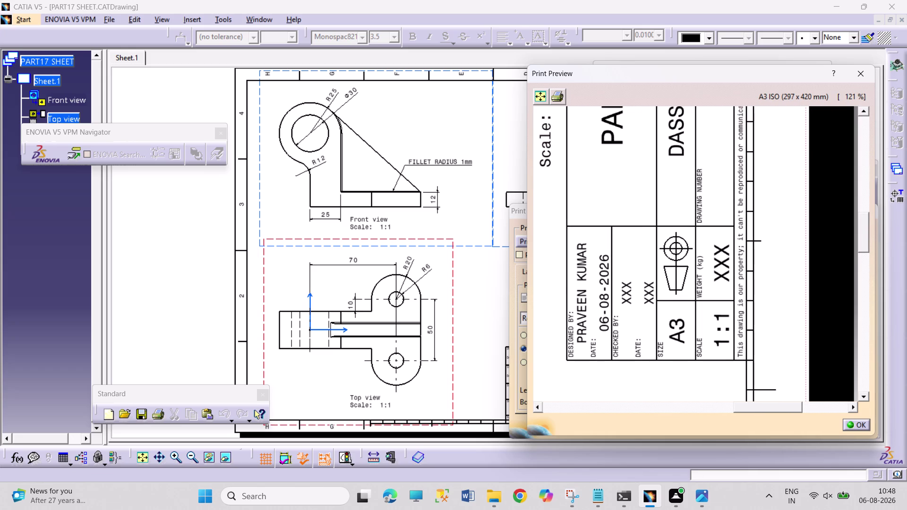
middle_drag(680, 338, 655, 356)
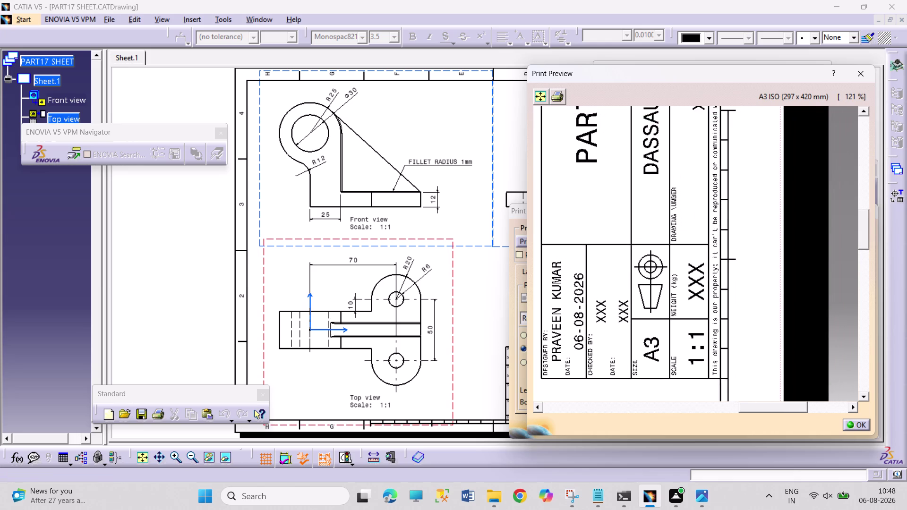
middle_drag(654, 355, 654, 366)
middle_drag(633, 221, 638, 275)
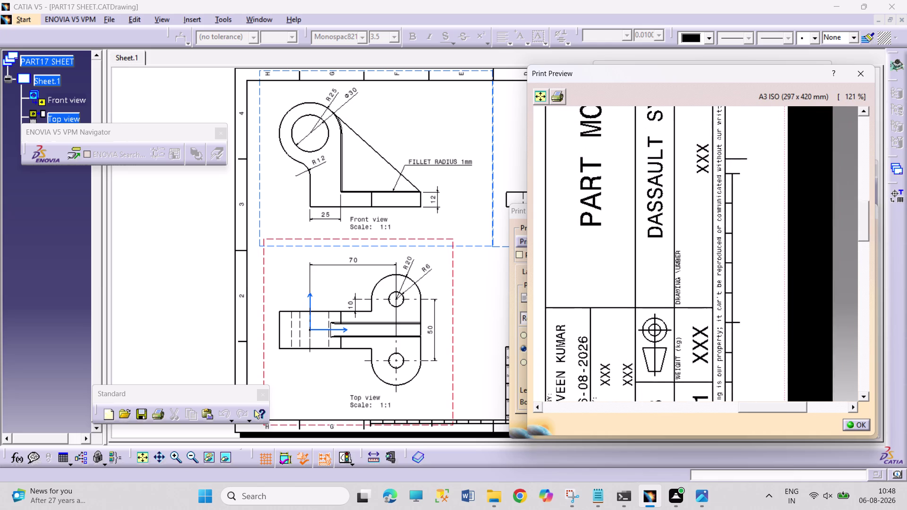
middle_drag(638, 275, 646, 308)
middle_drag(654, 219, 644, 304)
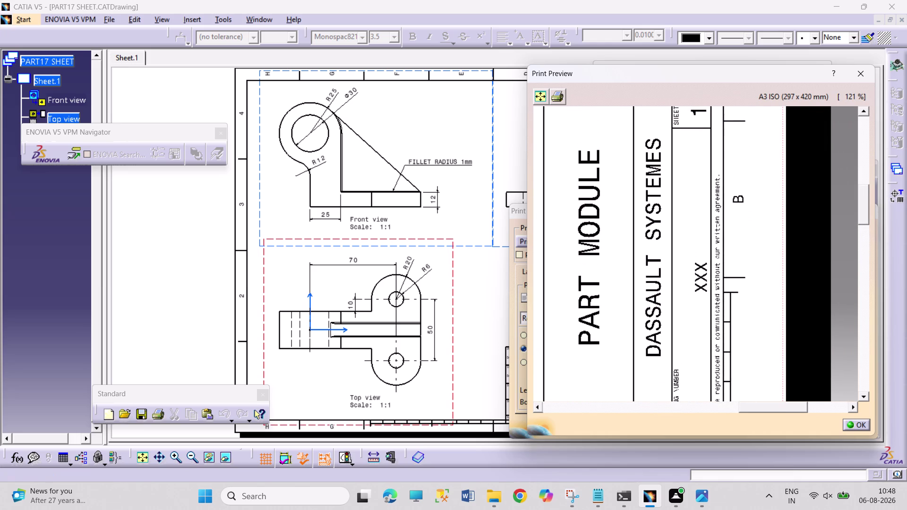
middle_drag(652, 220, 631, 289)
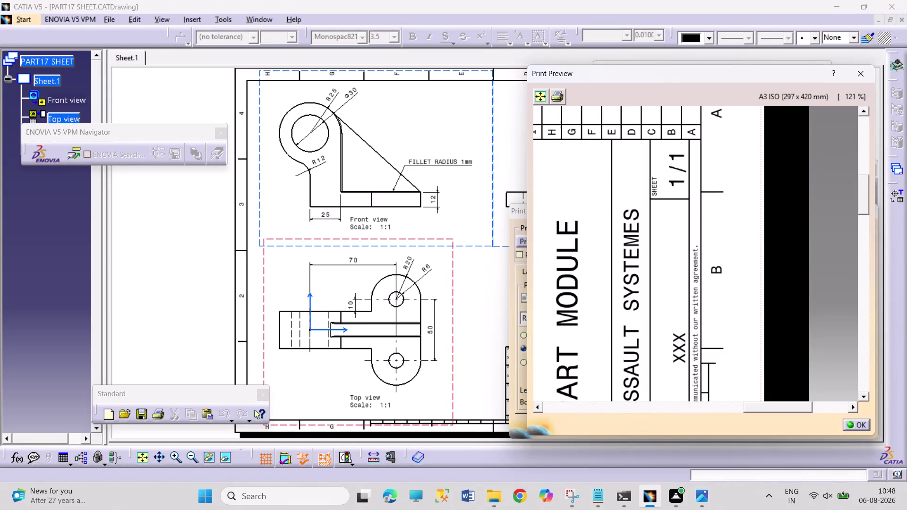
middle_drag(641, 208, 675, 289)
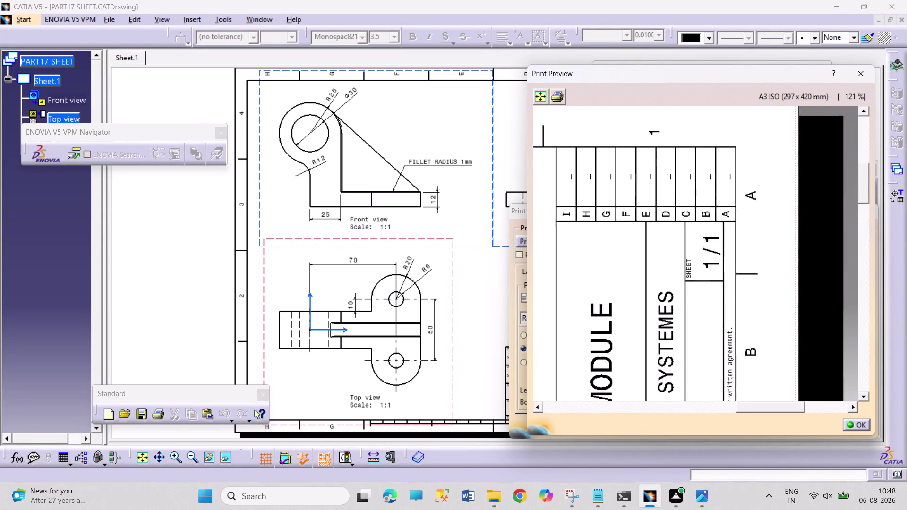
middle_drag(674, 288, 811, 297)
middle_drag(777, 269, 767, 149)
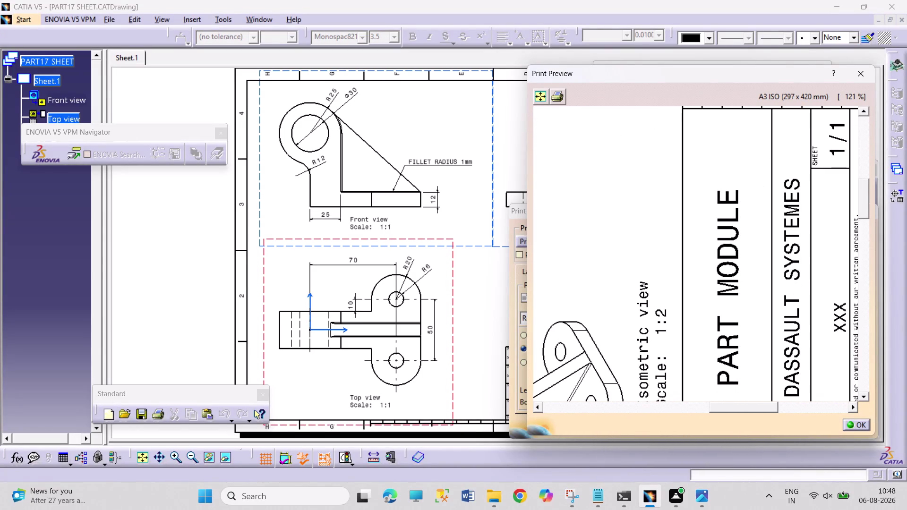
middle_drag(751, 265, 744, 200)
middle_drag(743, 203, 739, 240)
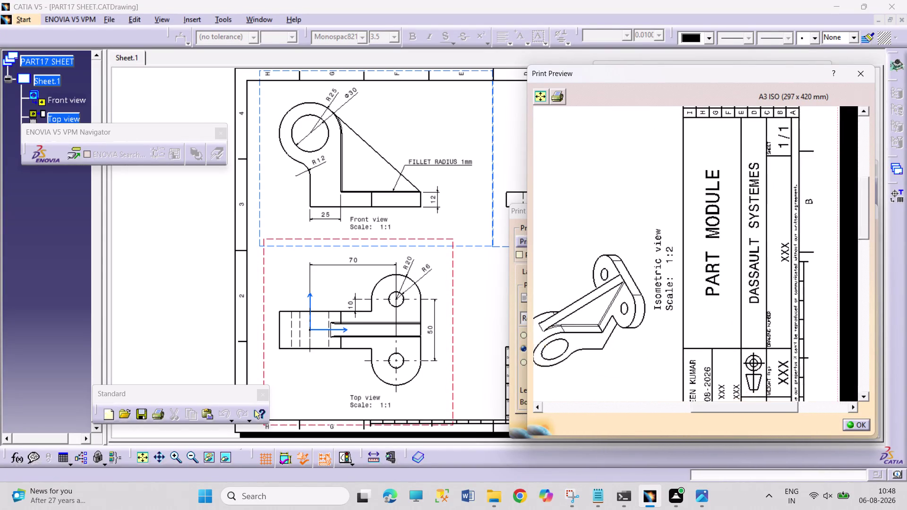
middle_drag(739, 240, 736, 120)
middle_drag(739, 191, 724, 102)
middle_drag(720, 184, 710, 99)
scroll(up, 3)
middle_drag(722, 212, 651, 148)
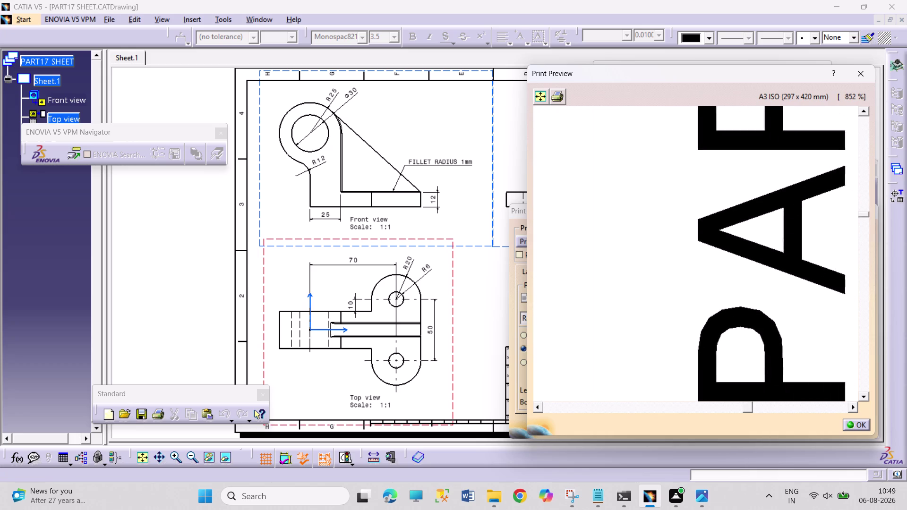
middle_drag(651, 148, 605, 164)
middle_drag(648, 153, 651, 155)
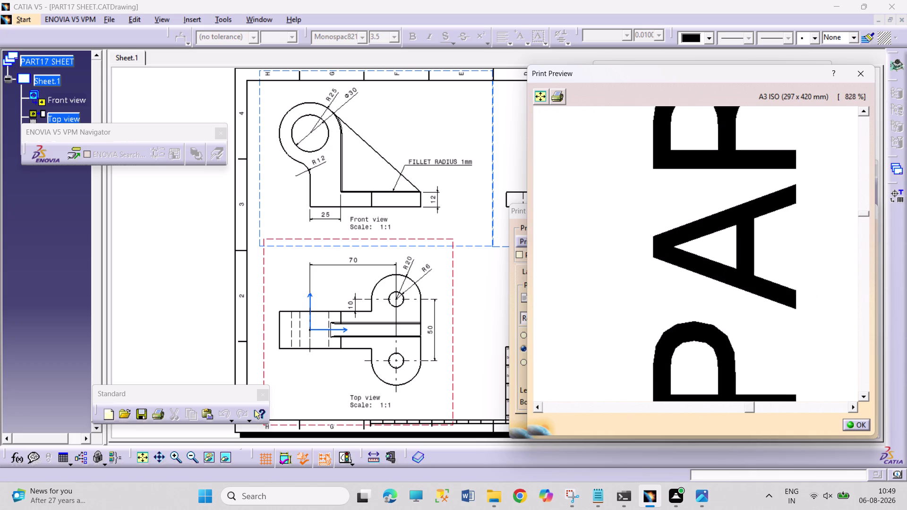
middle_drag(651, 155, 637, 367)
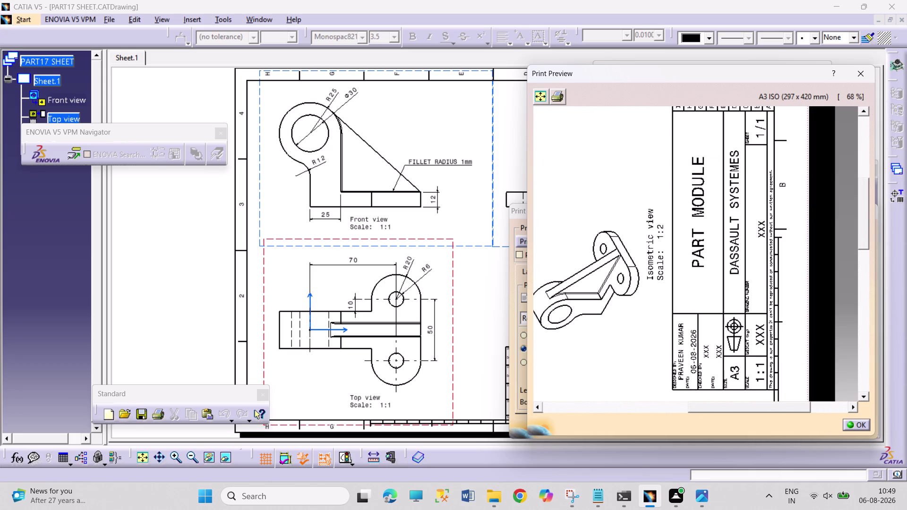
middle_drag(609, 171, 602, 260)
scroll(down, 3)
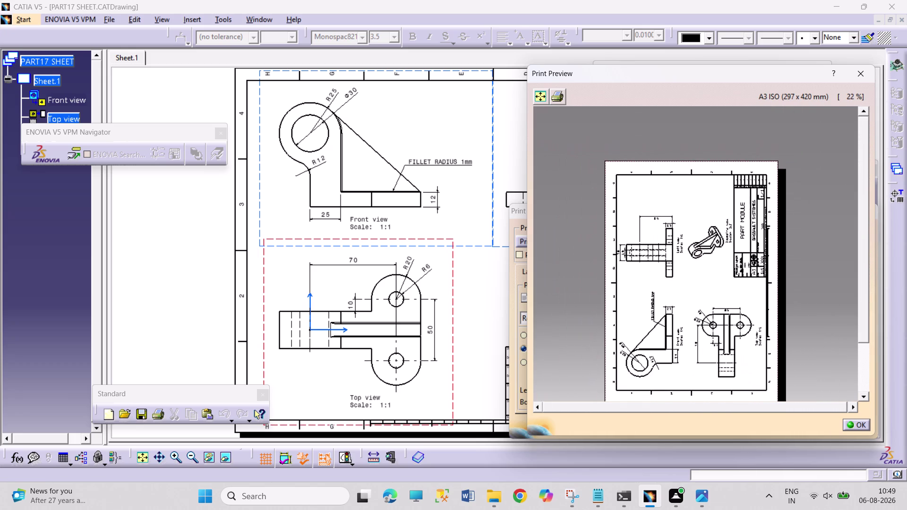
middle_drag(613, 280, 612, 251)
middle_drag(655, 247, 654, 241)
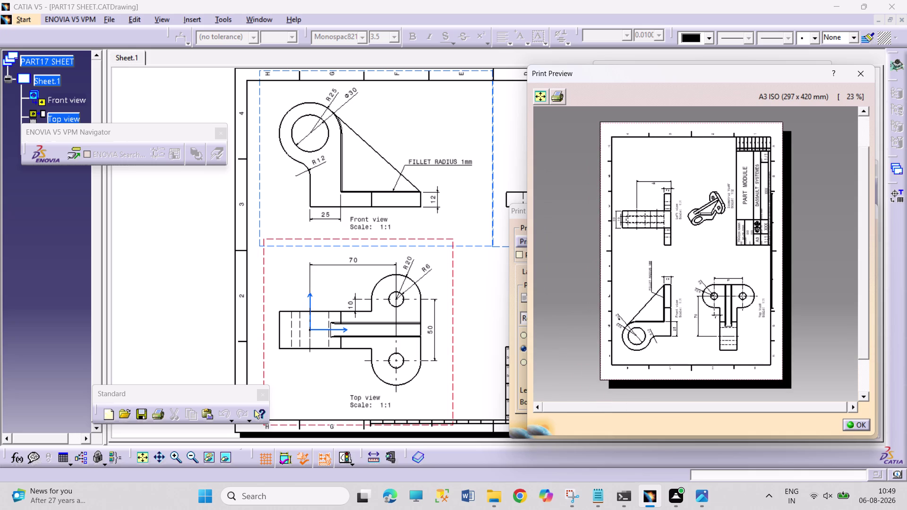
middle_drag(727, 226, 727, 216)
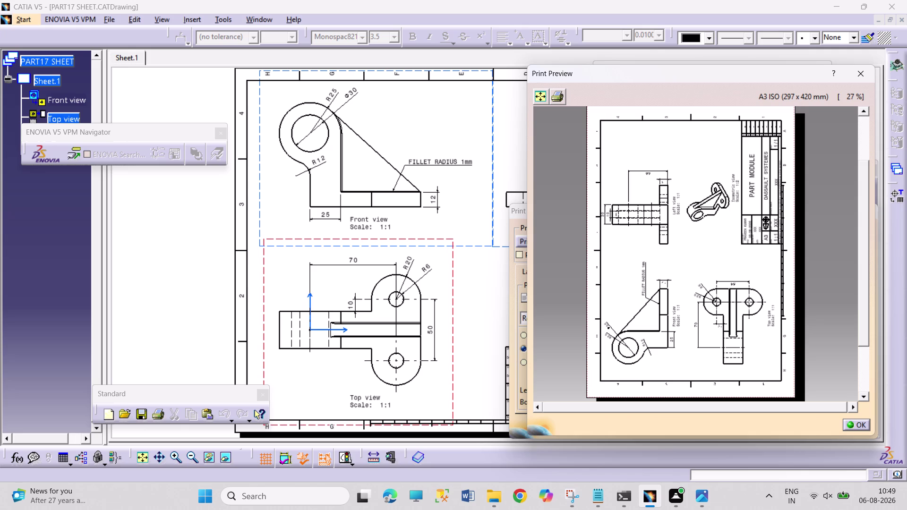
click(542, 98)
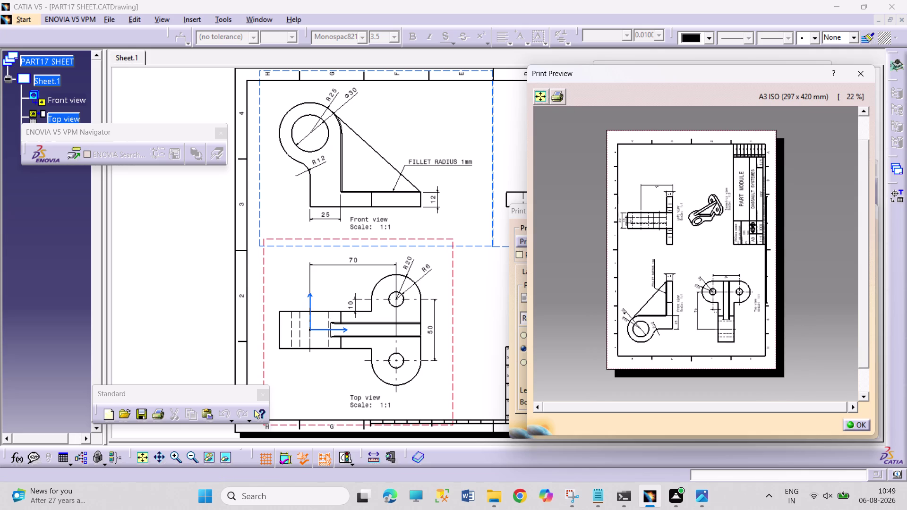
middle_drag(733, 240, 734, 238)
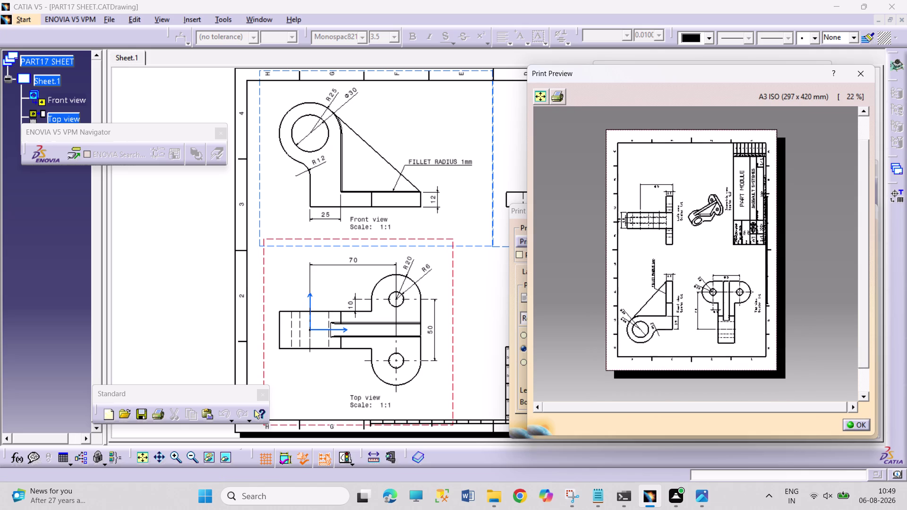
middle_drag(735, 238, 737, 222)
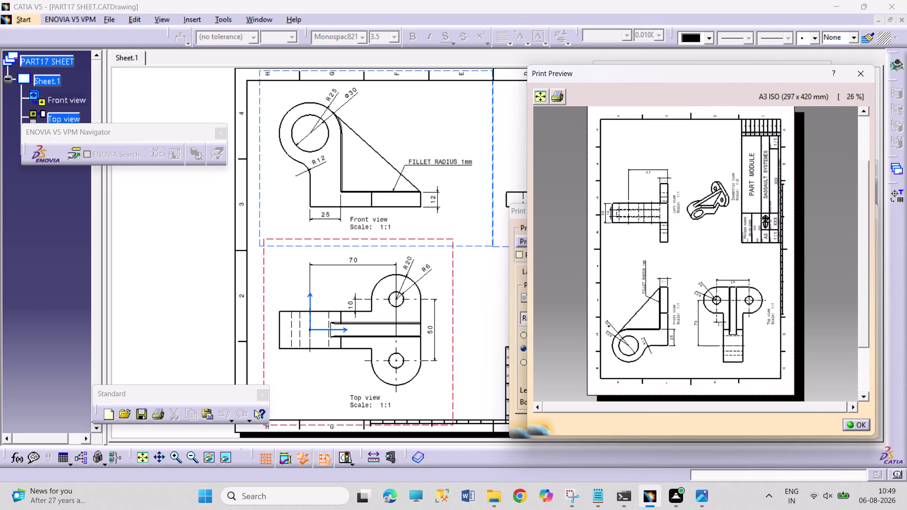
middle_drag(738, 221, 740, 227)
scroll(up, 3)
middle_drag(740, 257, 737, 238)
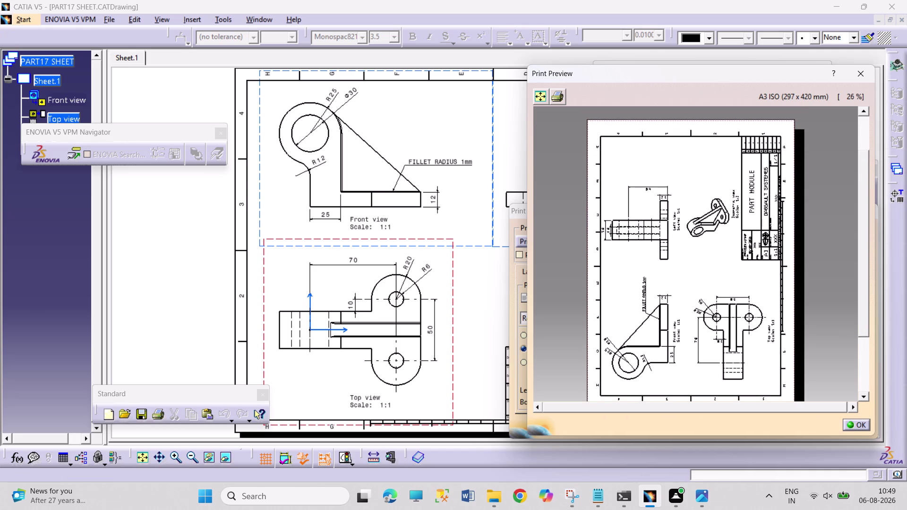
middle_drag(738, 238, 736, 227)
middle_click(742, 248)
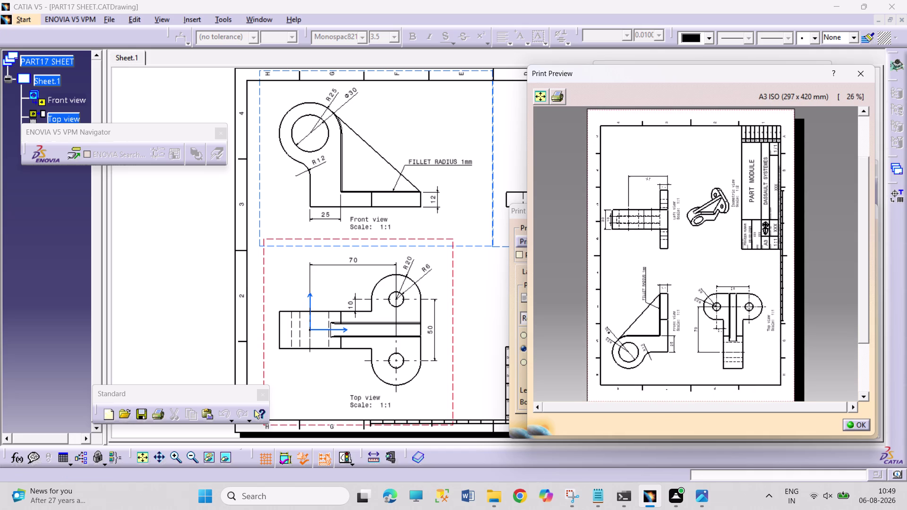
middle_click(744, 255)
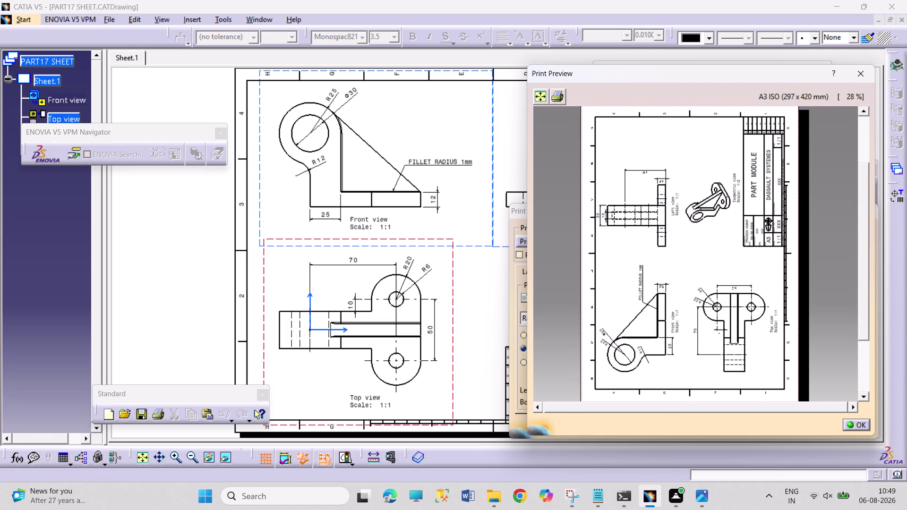
middle_drag(741, 253, 747, 209)
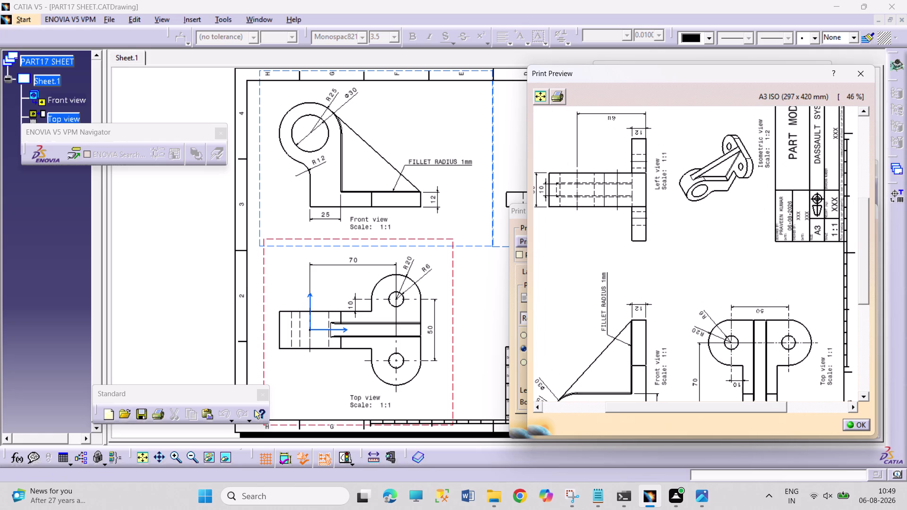
middle_drag(747, 209, 724, 251)
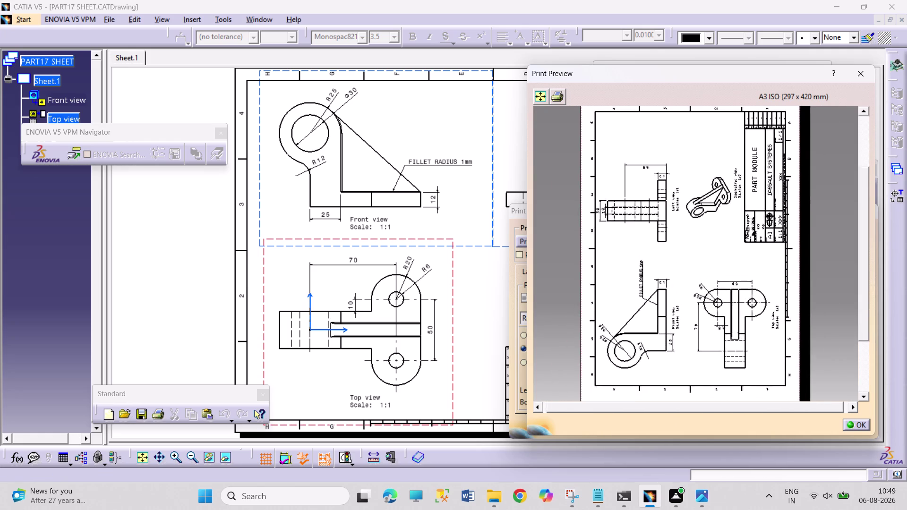
middle_drag(725, 250, 746, 154)
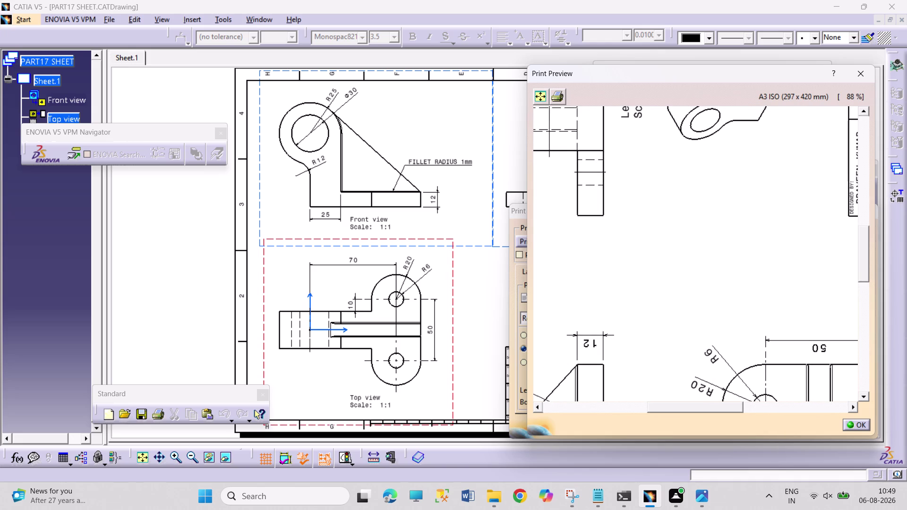
middle_drag(714, 277, 707, 383)
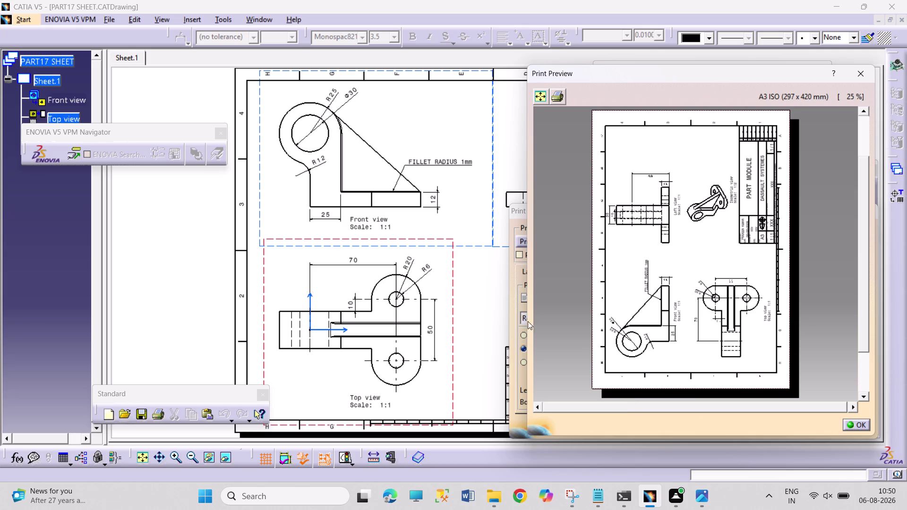
double_click(852, 408)
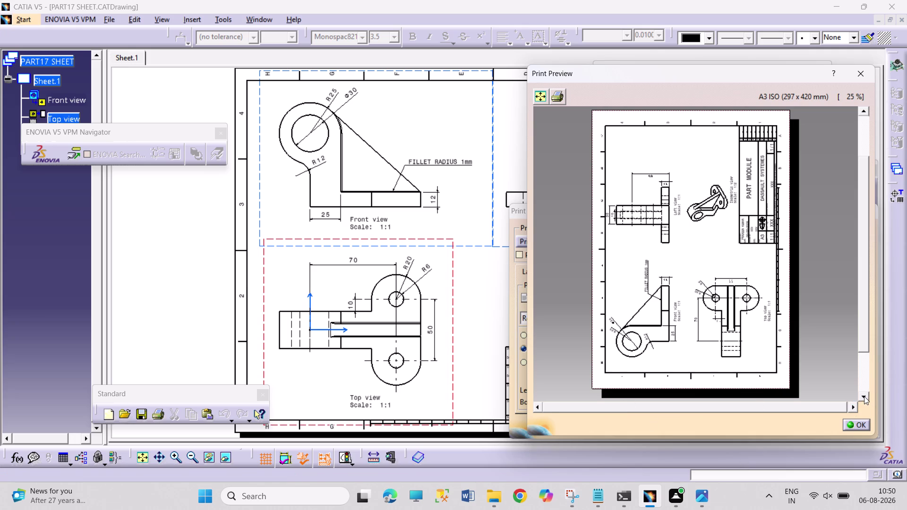
click(864, 396)
triple_click(864, 397)
drag(862, 342, 863, 355)
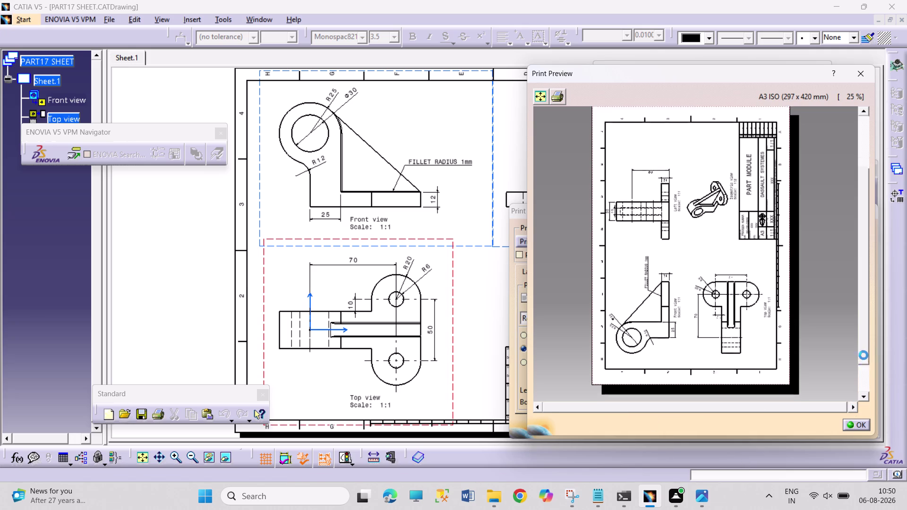
drag(864, 355, 865, 289)
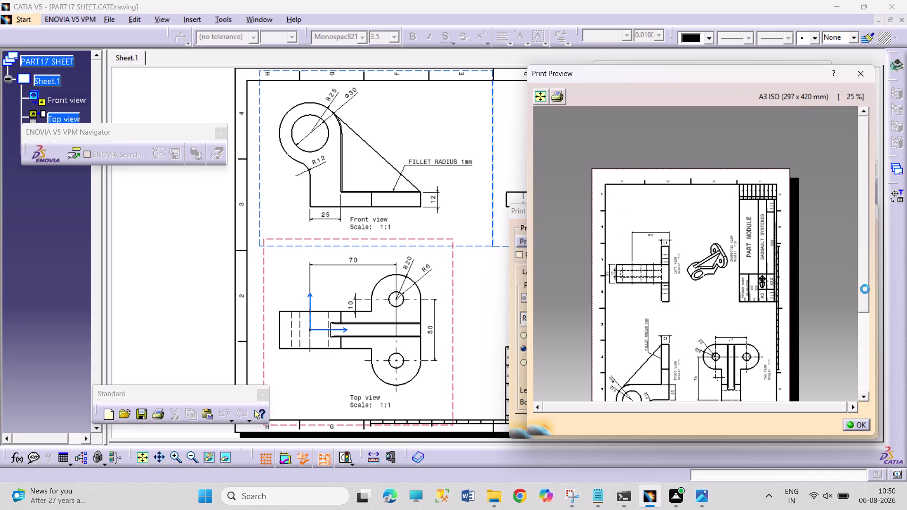
drag(619, 405, 632, 405)
drag(633, 404, 661, 405)
click(865, 396)
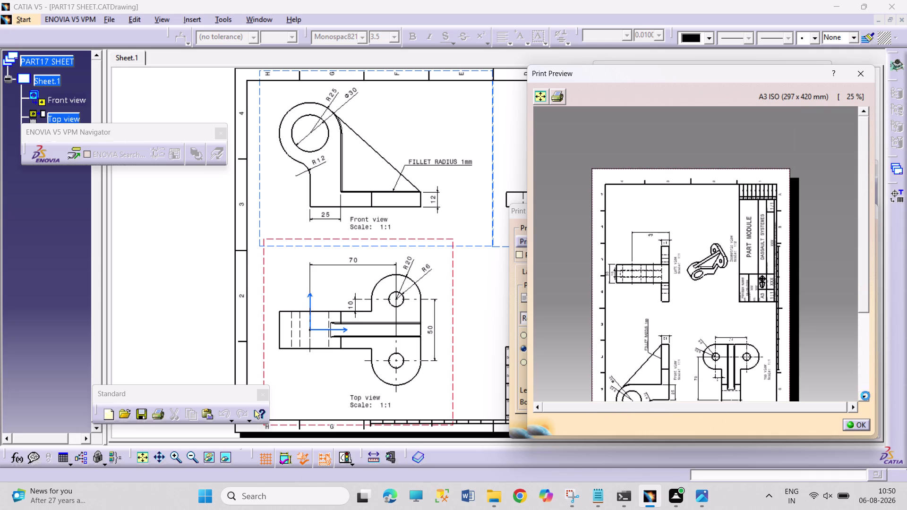
click(863, 394)
click(863, 394)
drag(861, 303, 862, 331)
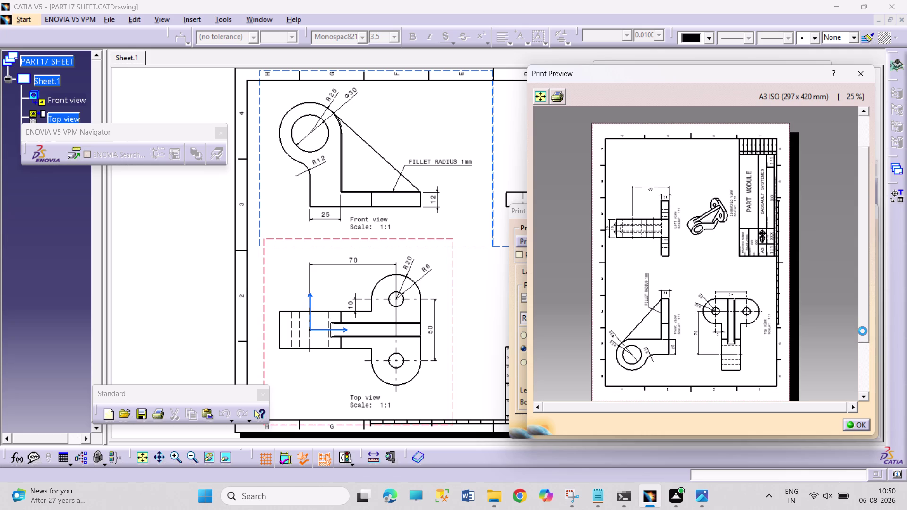
drag(863, 332, 864, 339)
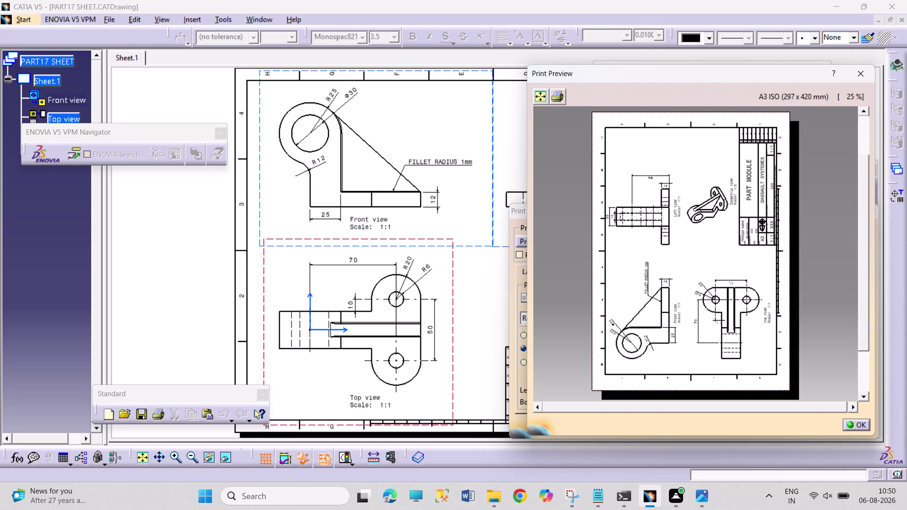
drag(812, 274, 827, 310)
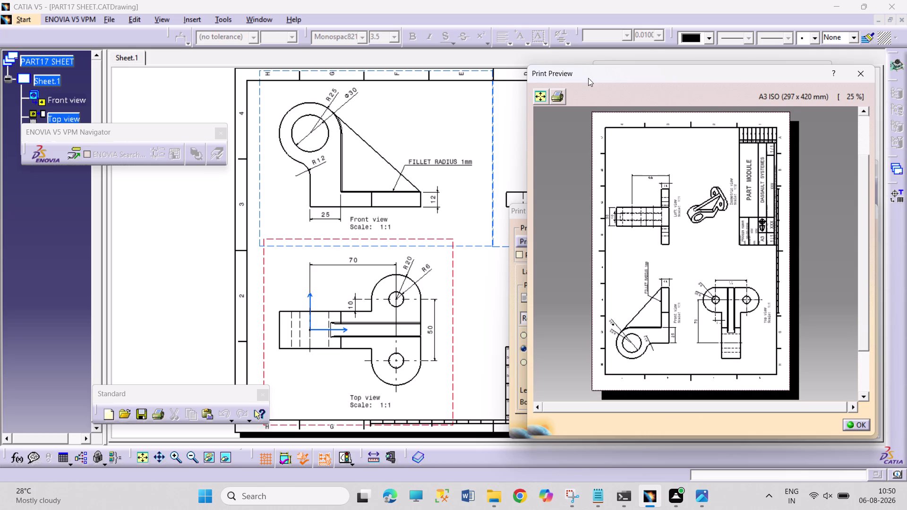
click(559, 94)
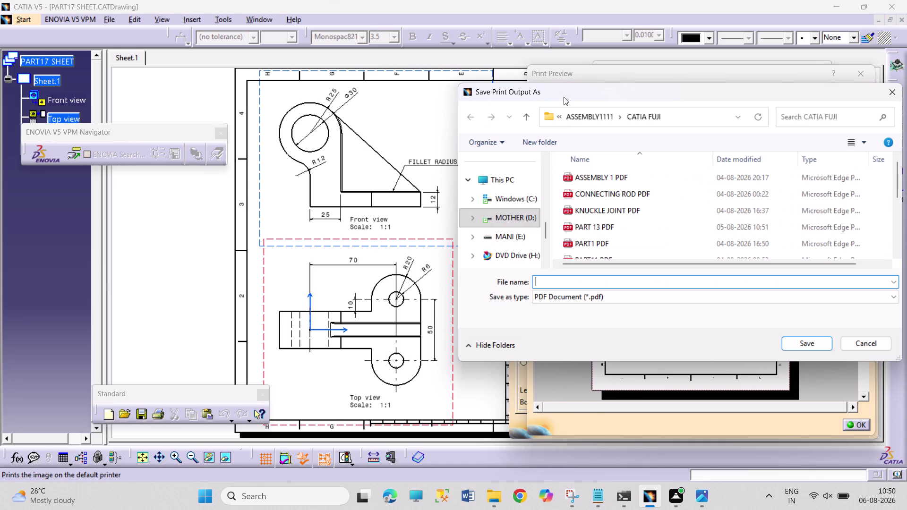
Name the print output file 'PART 17 PDF' and save it.
text(PART)
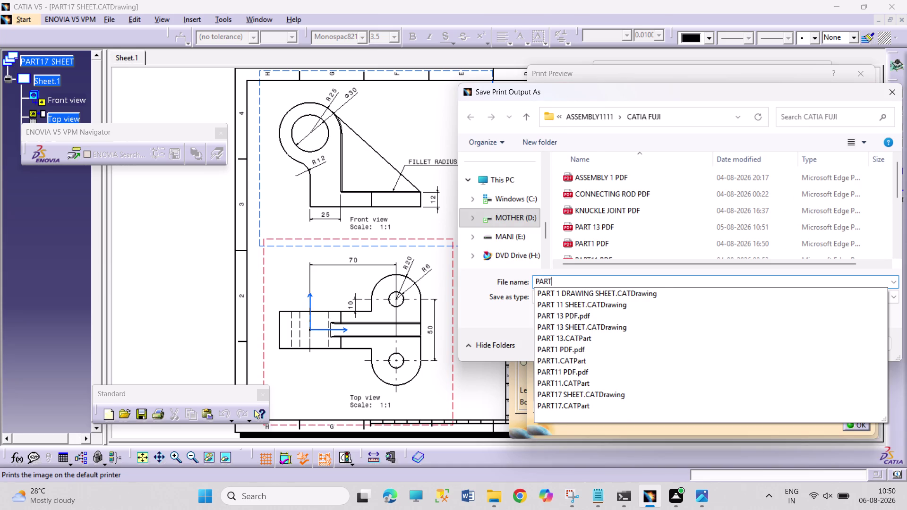
key(space)
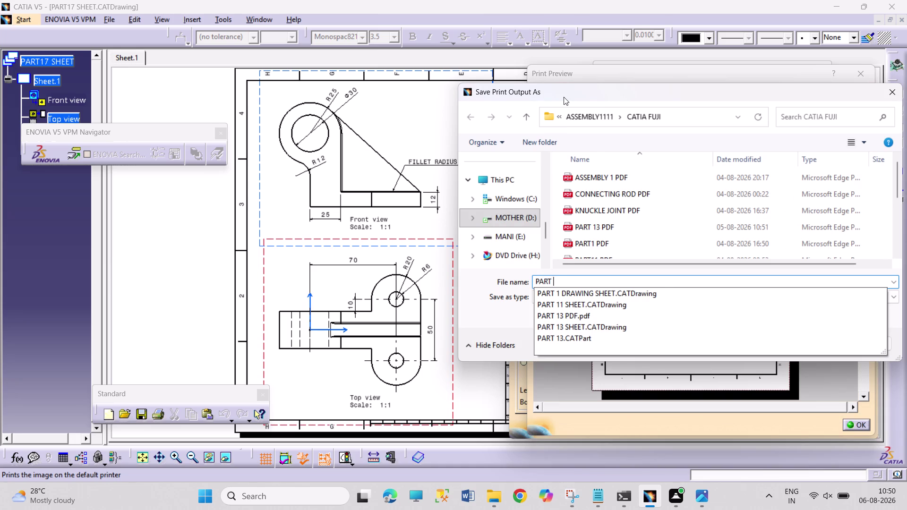
text(17)
key(space)
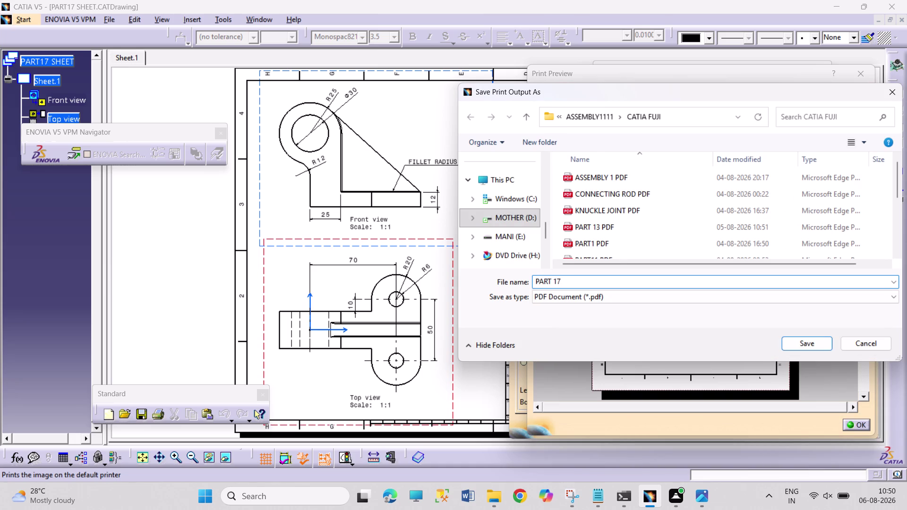
text(PDF)
key(Return)
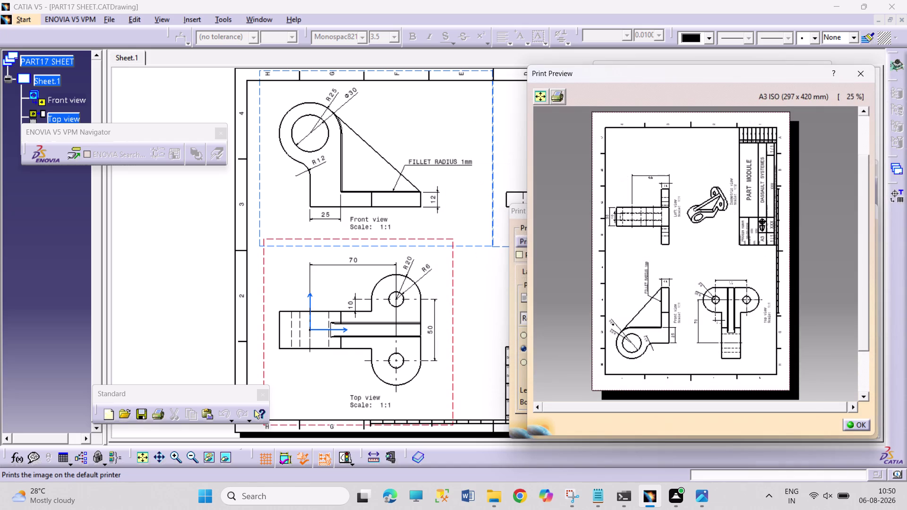
Reprint the drawing and overwrite the existing PART 17 PDF file in CATIA FUJI.
click(859, 422)
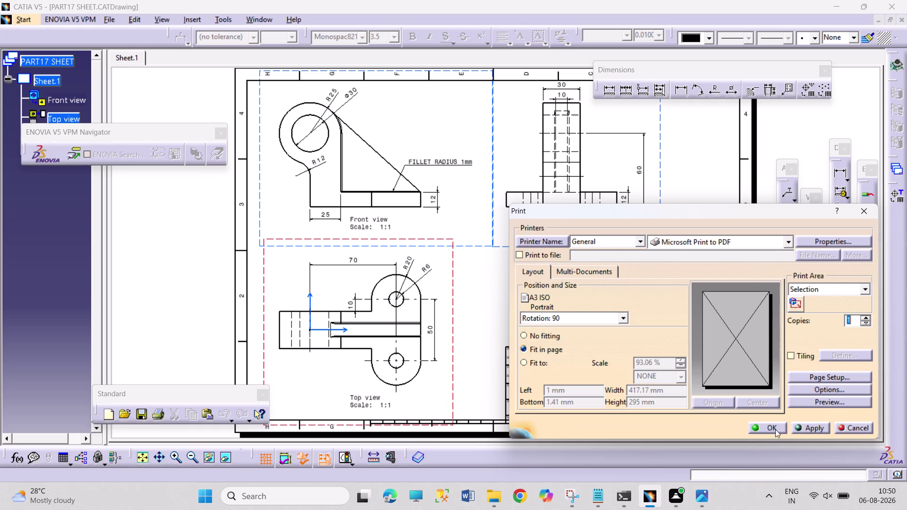
click(771, 429)
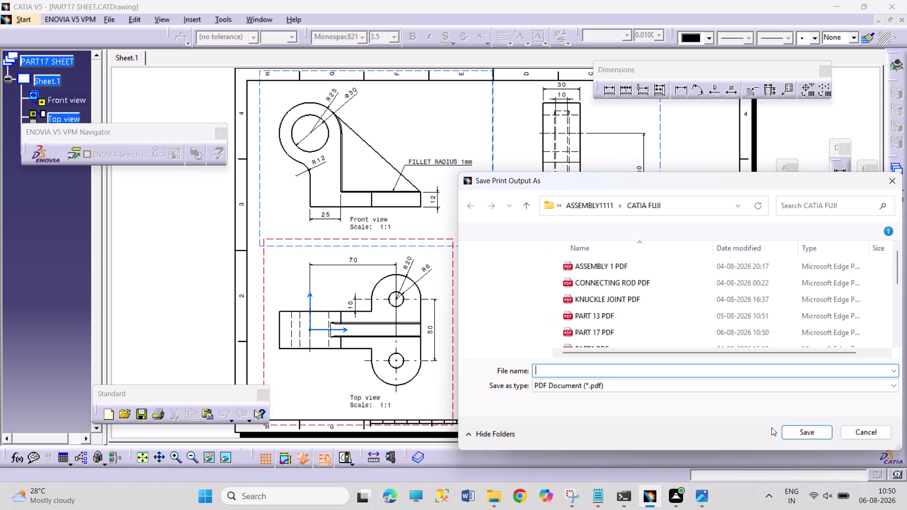
click(671, 332)
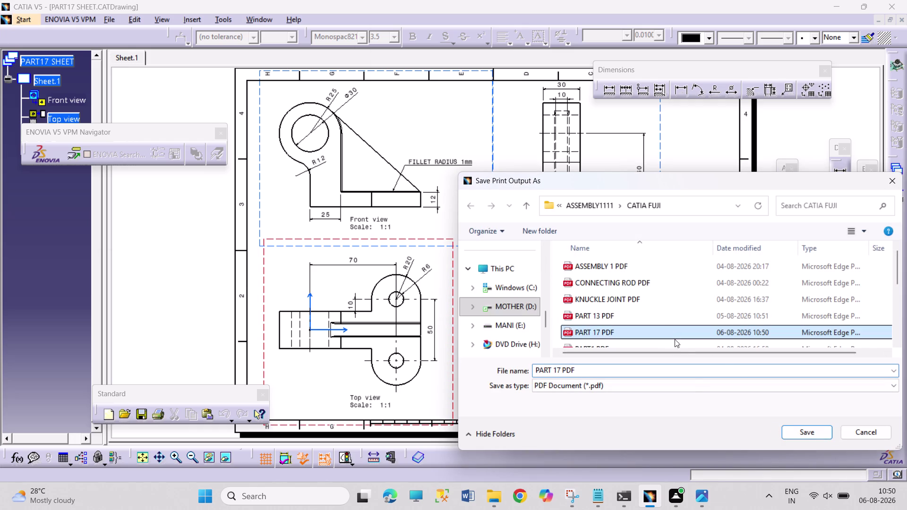
click(803, 434)
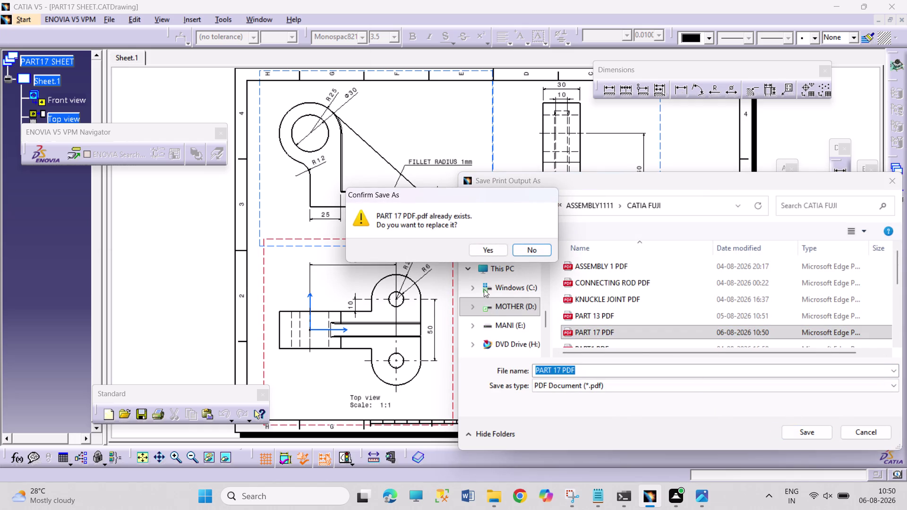
click(488, 249)
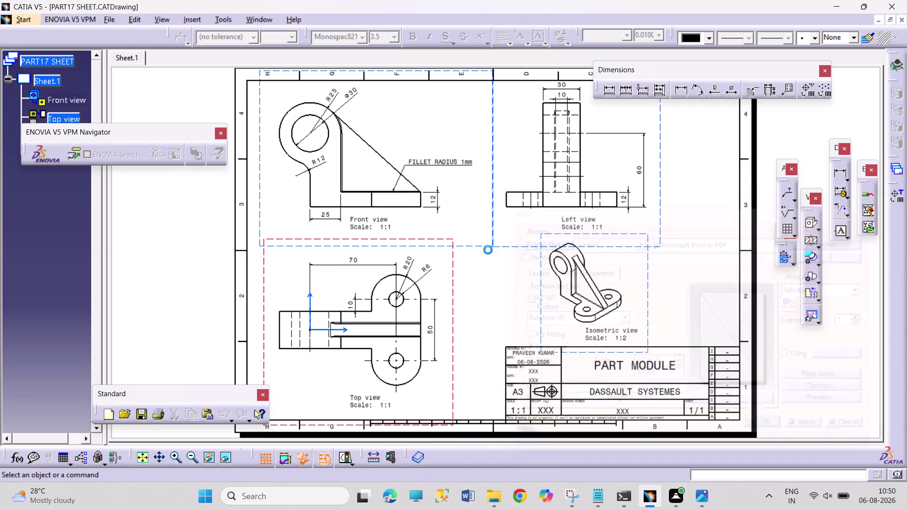
Drag selection boxes over empty sheet space, then bring up File Explorer on Screenshots.
drag(698, 211, 714, 265)
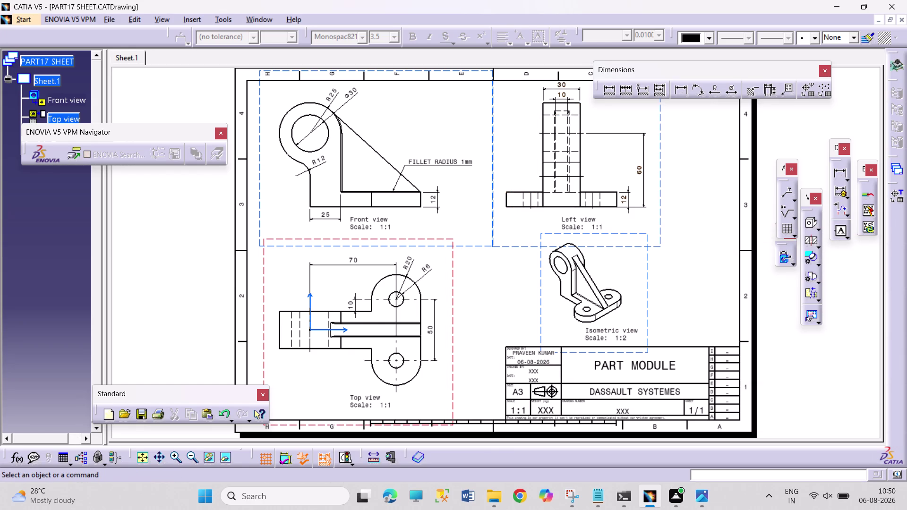
drag(671, 147, 712, 240)
drag(677, 135, 732, 295)
drag(667, 130, 741, 322)
drag(670, 125, 717, 292)
drag(676, 176, 730, 296)
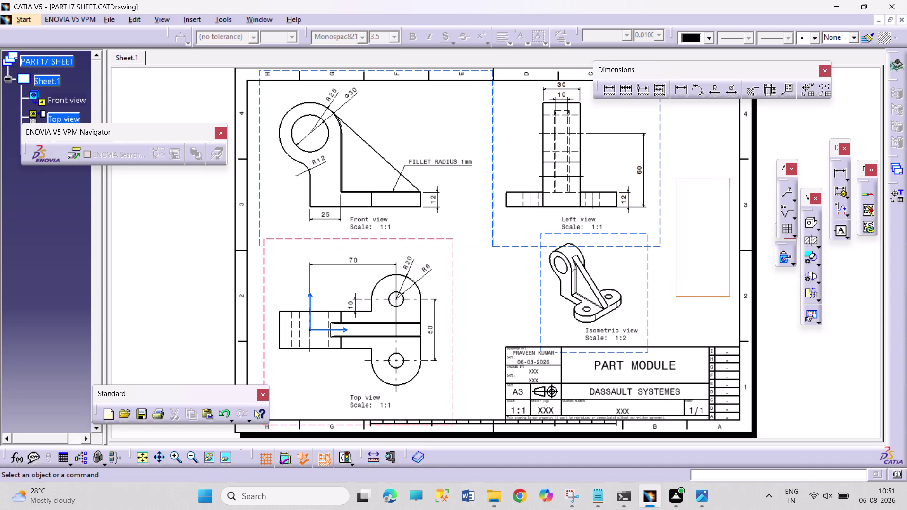
drag(729, 296, 734, 343)
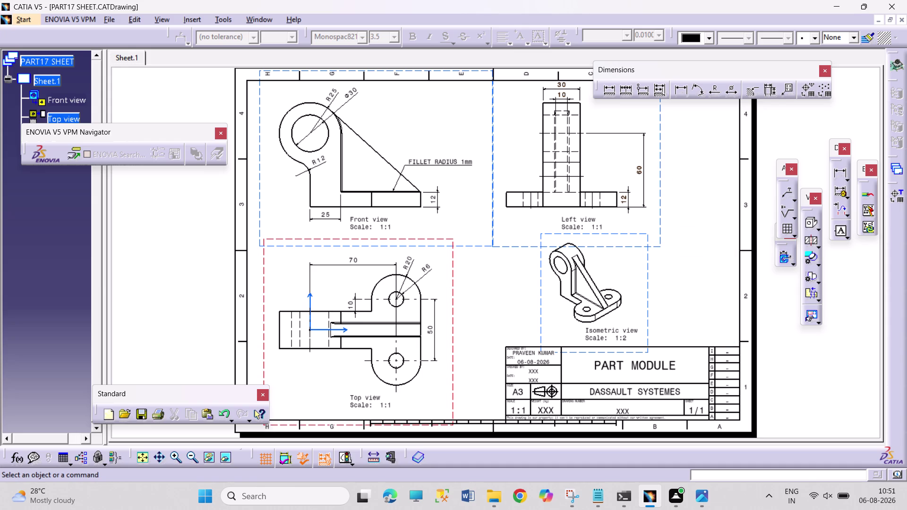
drag(734, 343, 738, 347)
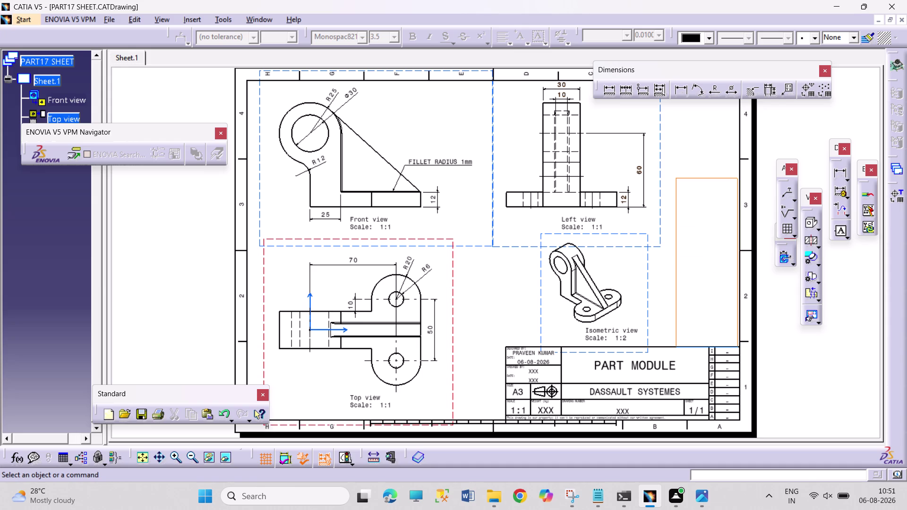
drag(738, 347, 739, 381)
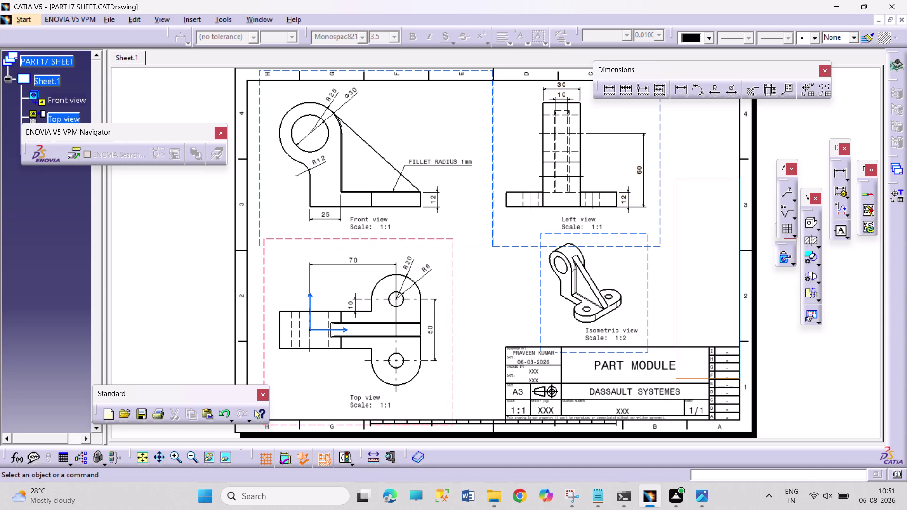
drag(739, 382, 702, 270)
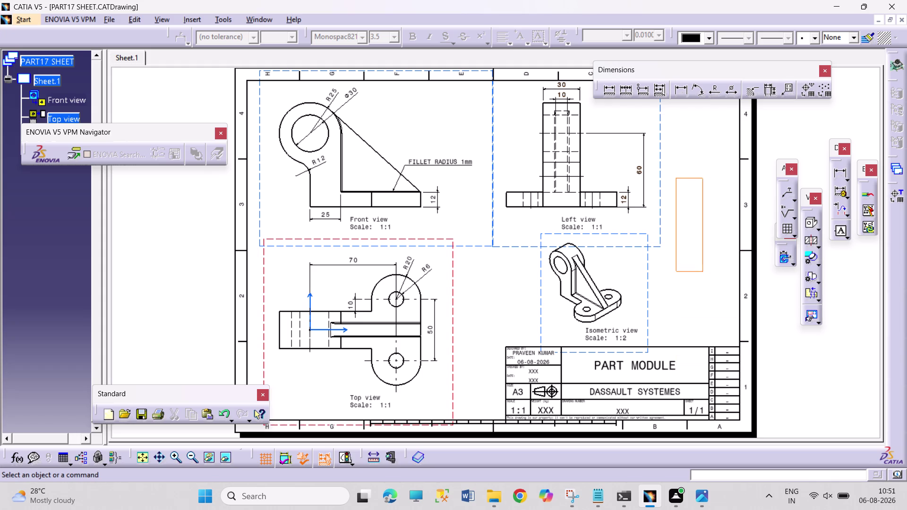
drag(702, 270, 699, 237)
drag(701, 230, 697, 267)
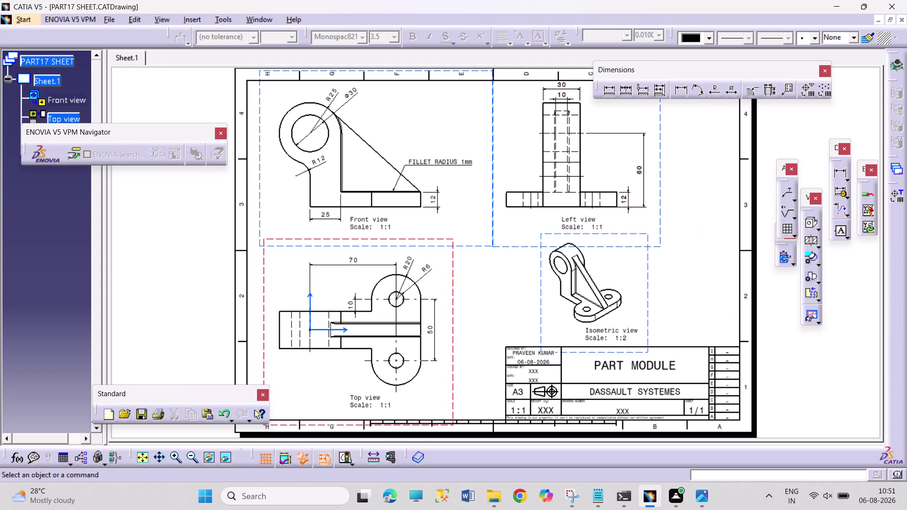
drag(697, 267, 704, 310)
drag(703, 311, 709, 169)
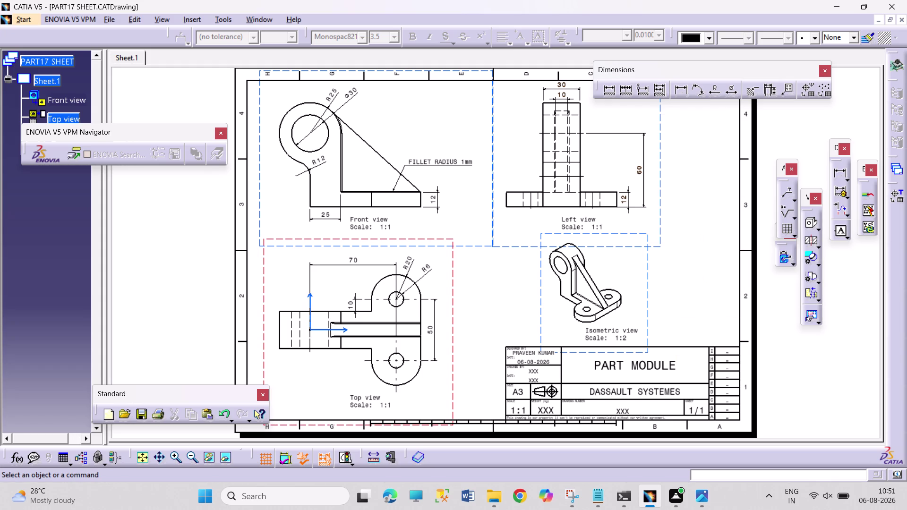
drag(675, 104, 709, 327)
drag(709, 326, 722, 320)
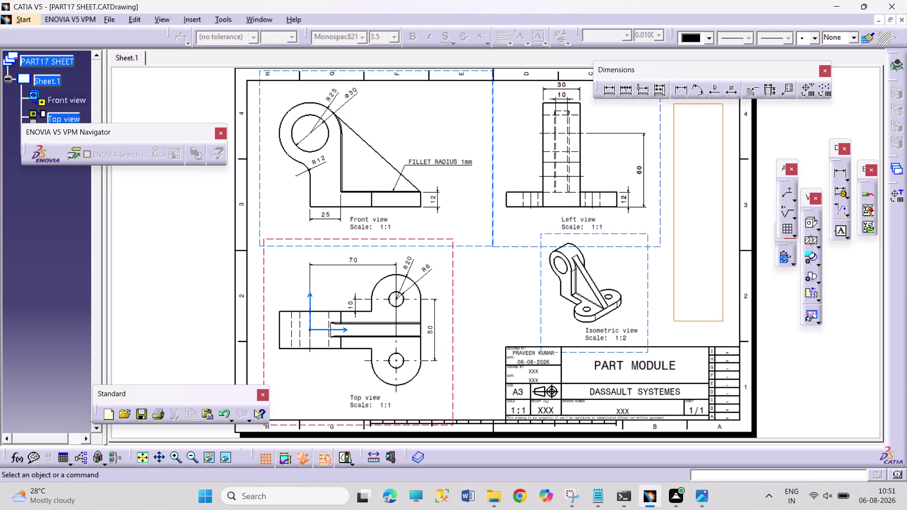
drag(722, 320, 719, 321)
drag(682, 116, 711, 329)
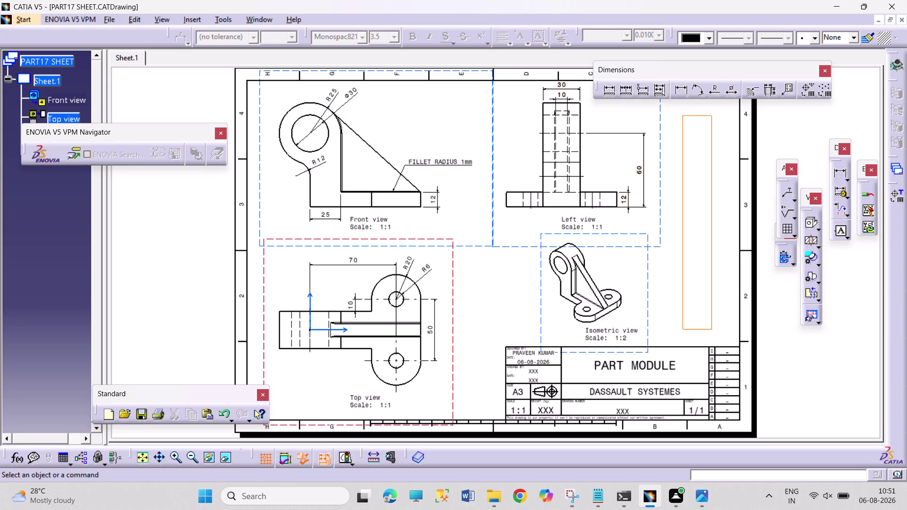
drag(711, 330, 711, 328)
drag(693, 118, 729, 331)
drag(684, 105, 717, 287)
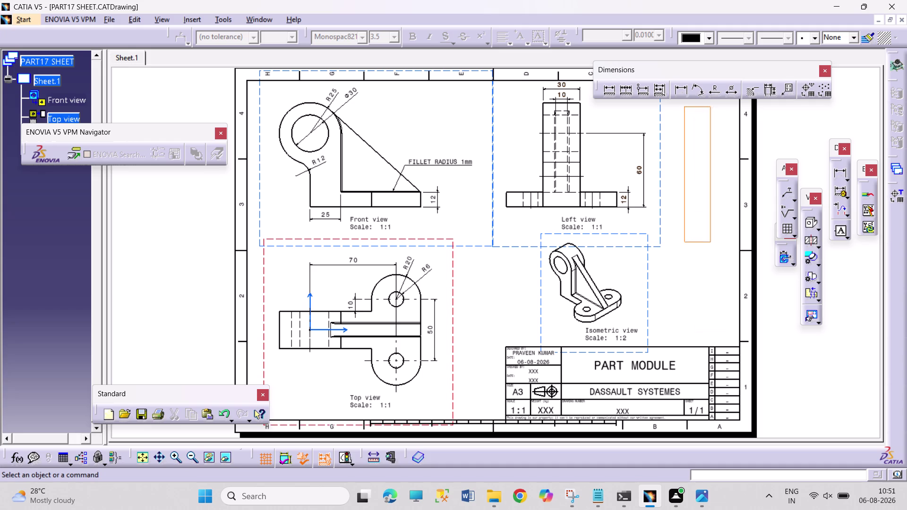
drag(717, 286, 719, 314)
drag(690, 121, 728, 282)
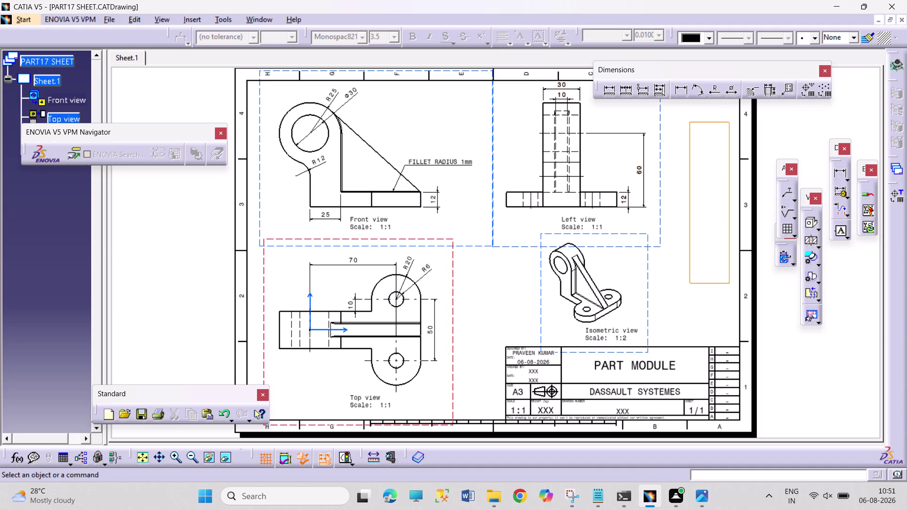
drag(729, 282, 726, 271)
drag(697, 112, 735, 310)
drag(681, 110, 682, 116)
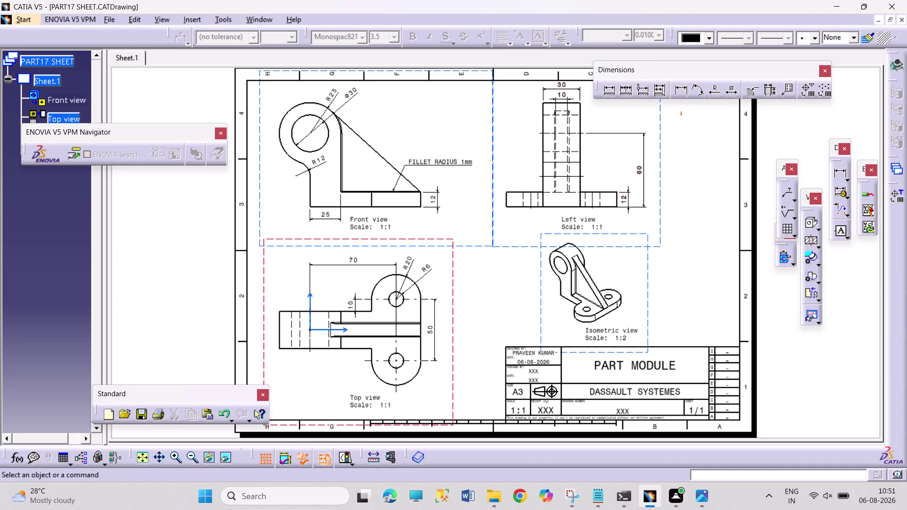
drag(682, 117, 724, 334)
drag(689, 108, 719, 340)
drag(682, 117, 715, 337)
drag(695, 122, 725, 305)
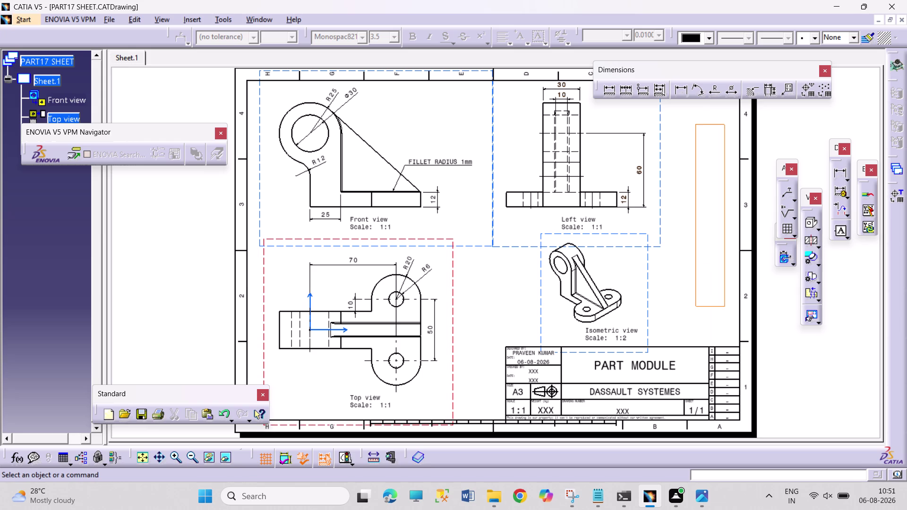
drag(725, 306, 722, 294)
drag(680, 97, 699, 197)
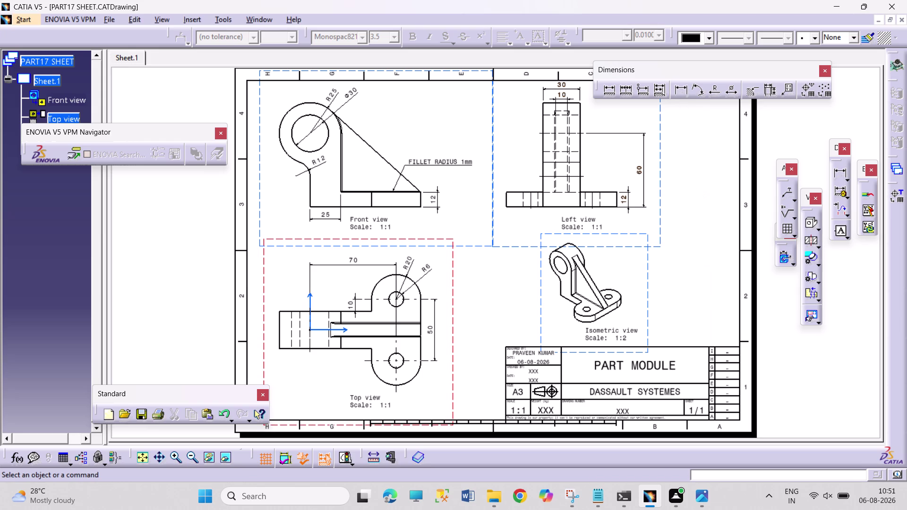
drag(680, 114, 711, 328)
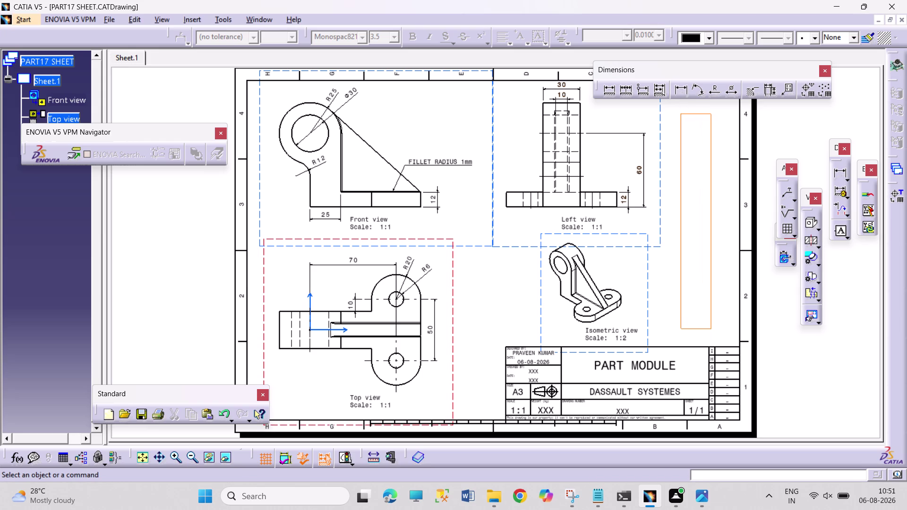
drag(711, 328, 713, 337)
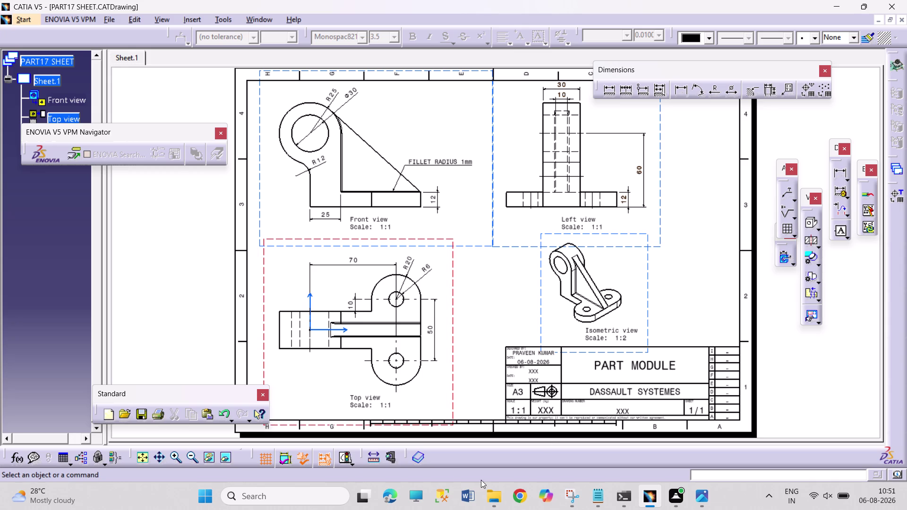
click(496, 500)
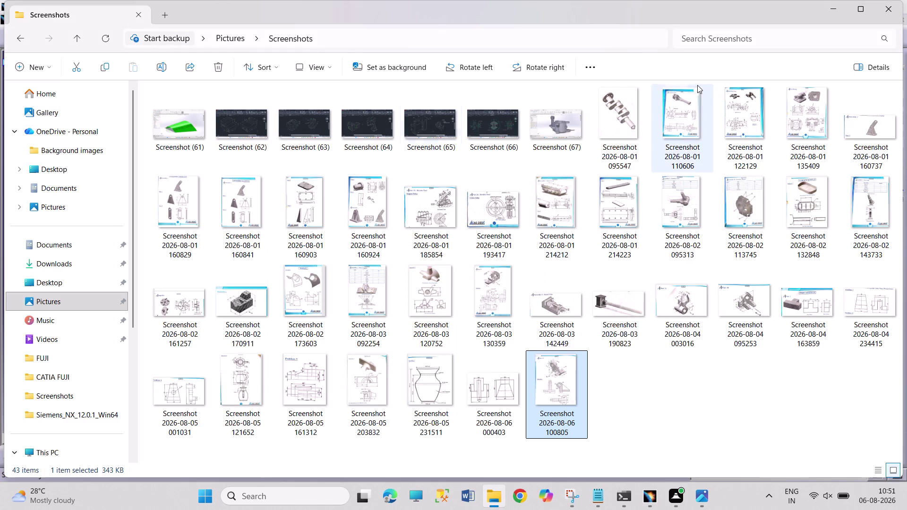
Browse the Pictures, Desktop and Home folders, then close File Explorer.
click(80, 44)
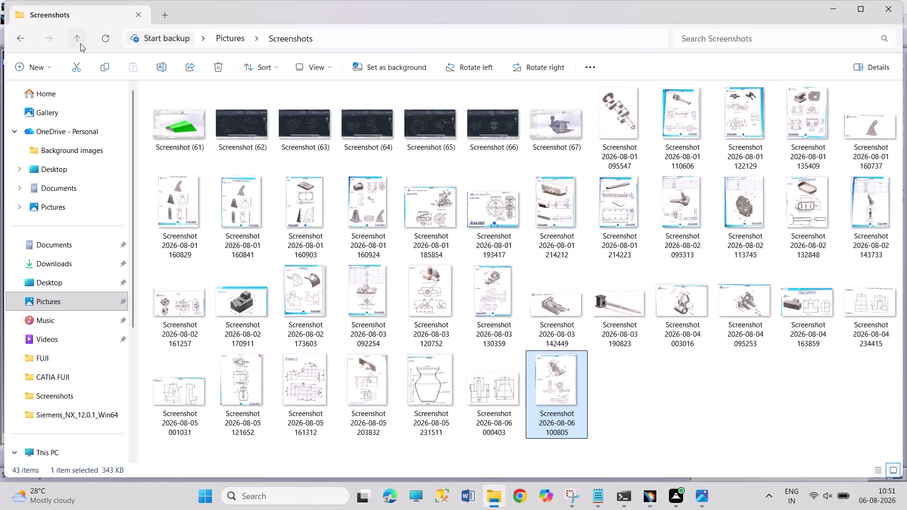
click(80, 43)
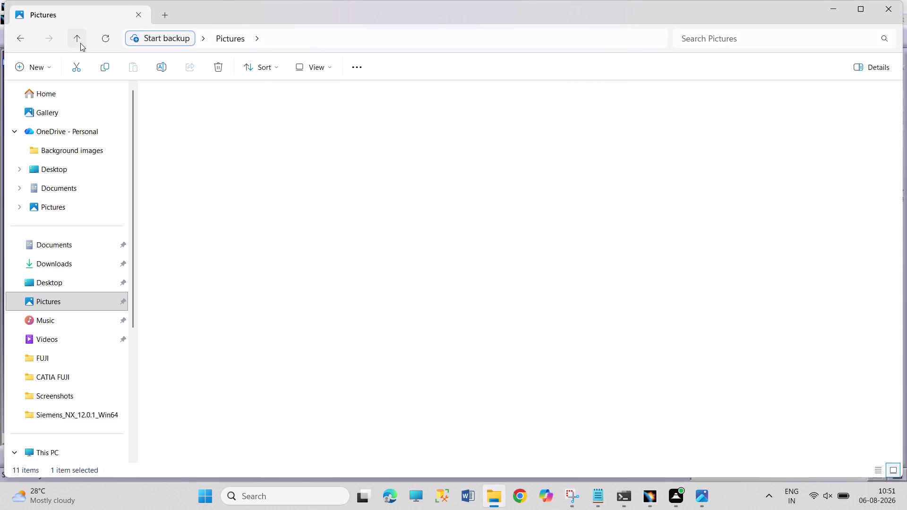
click(80, 40)
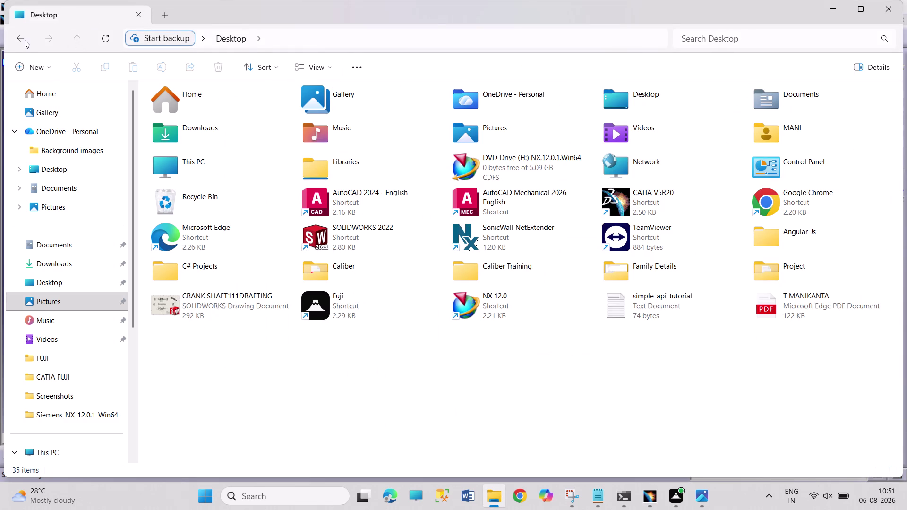
click(22, 41)
click(22, 41)
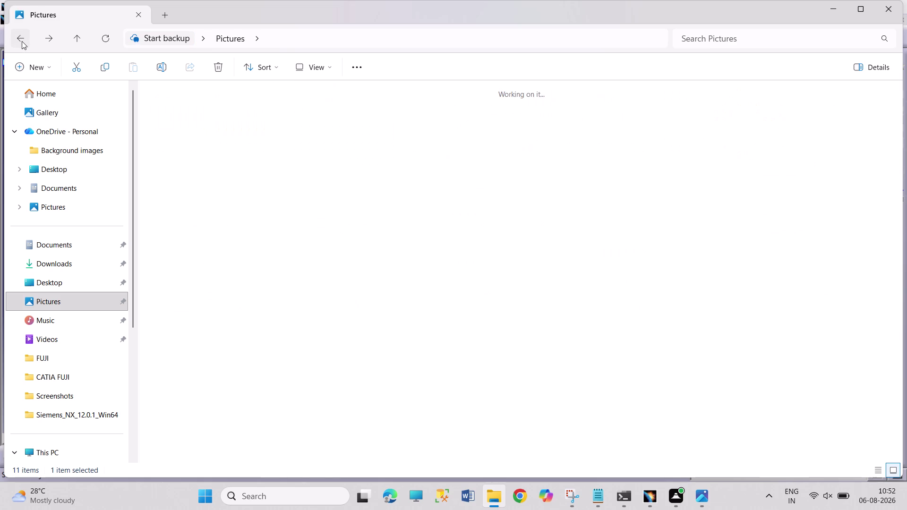
click(22, 41)
click(22, 41)
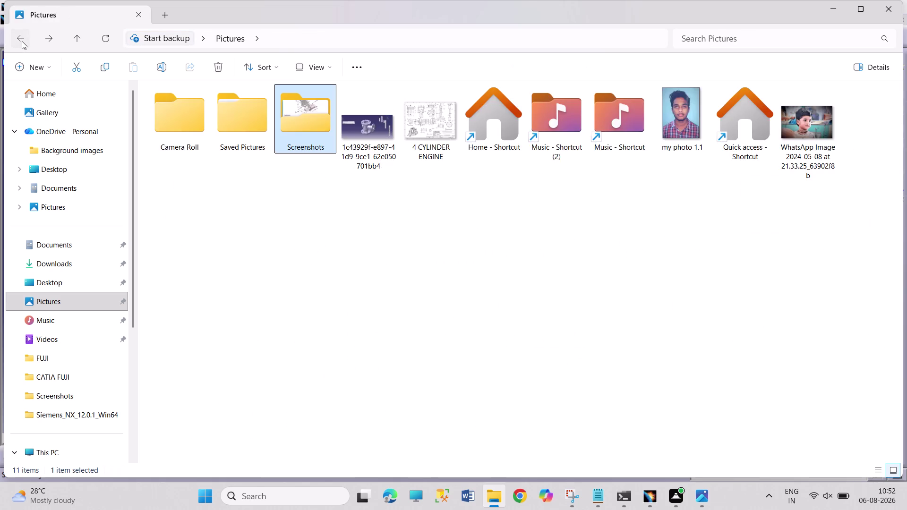
click(21, 42)
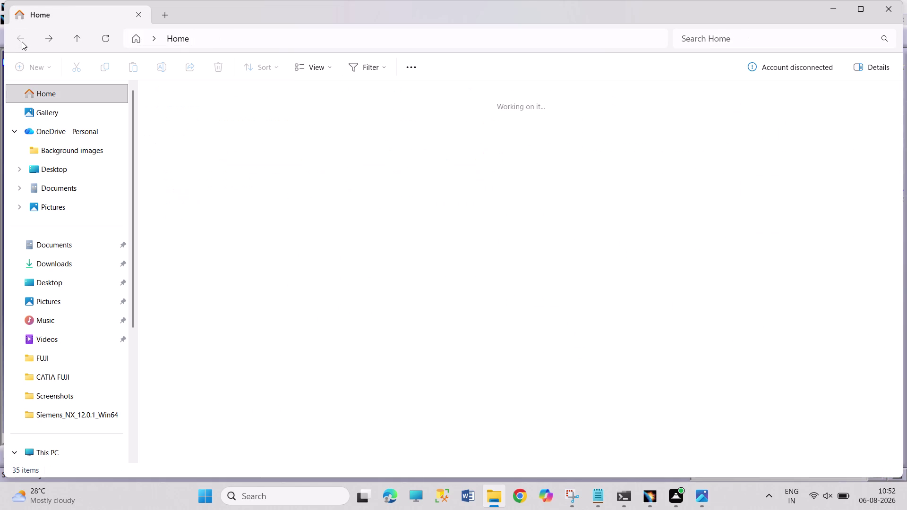
click(137, 11)
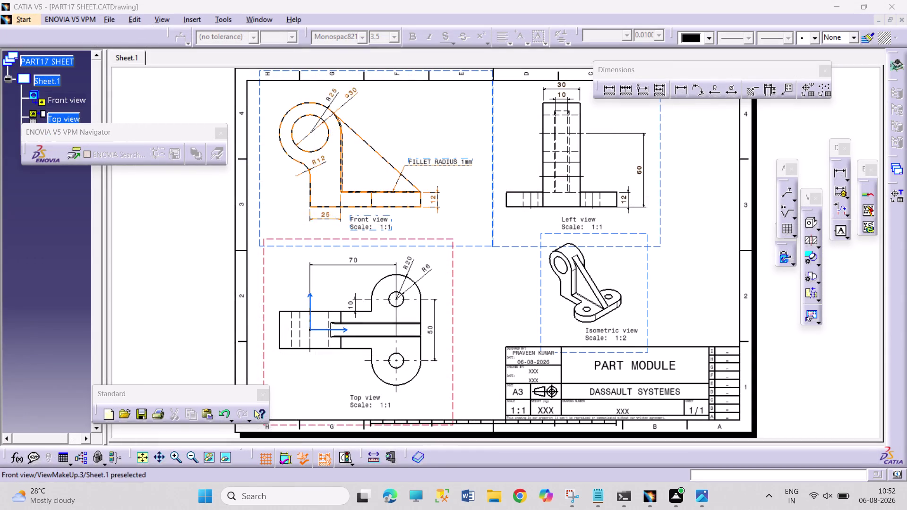
View the Part 17 reference sketch in Snipping Tool, then close it.
click(578, 494)
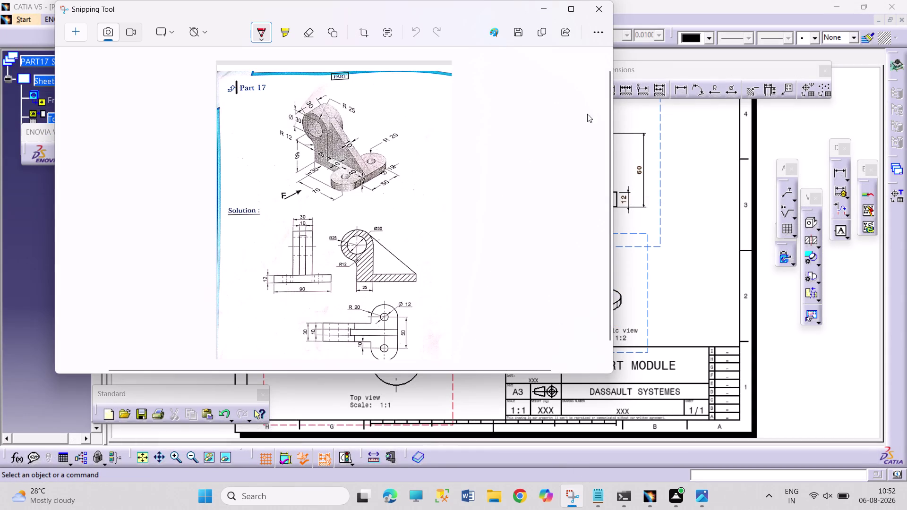
click(594, 14)
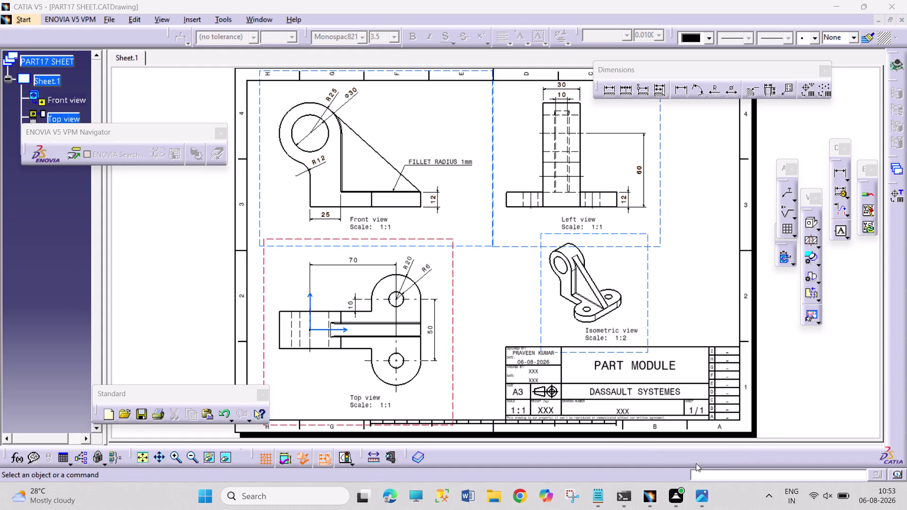
Activate the Isometric view, clear the selection, and bring up the Print dialog with Ctrl+P.
click(516, 337)
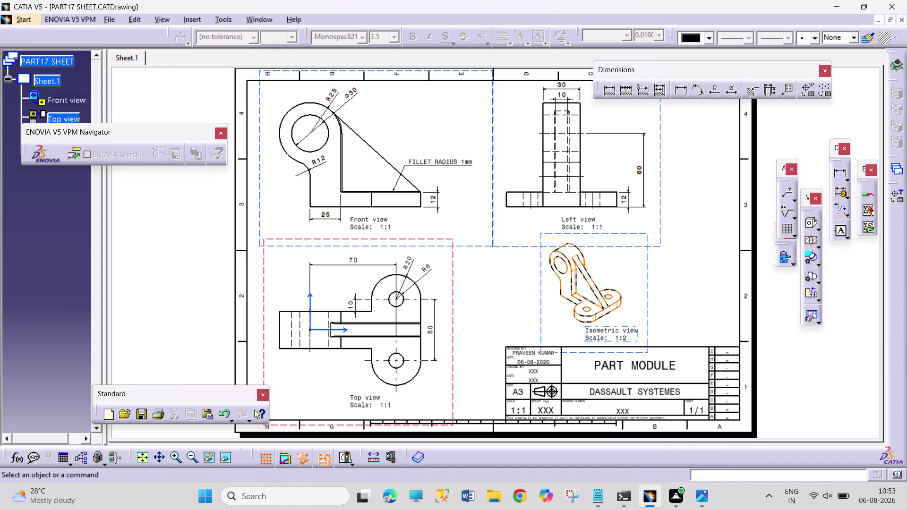
double_click(541, 326)
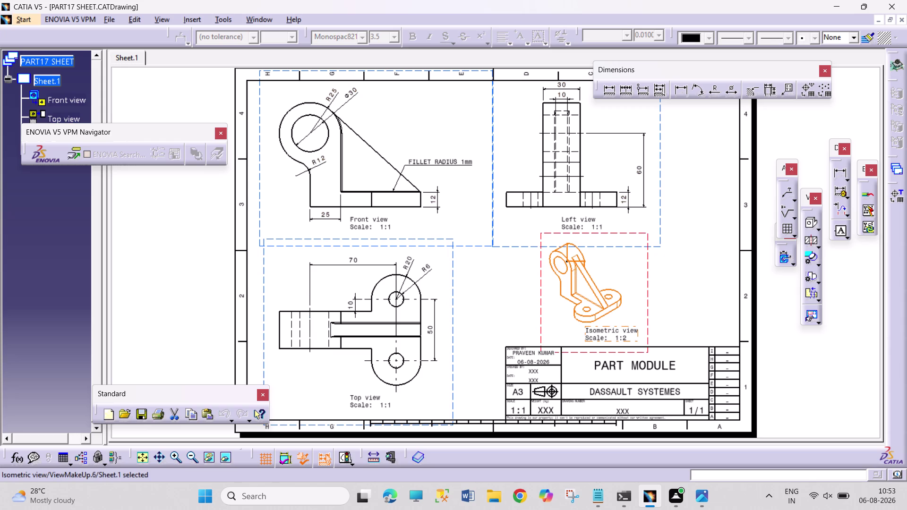
click(465, 303)
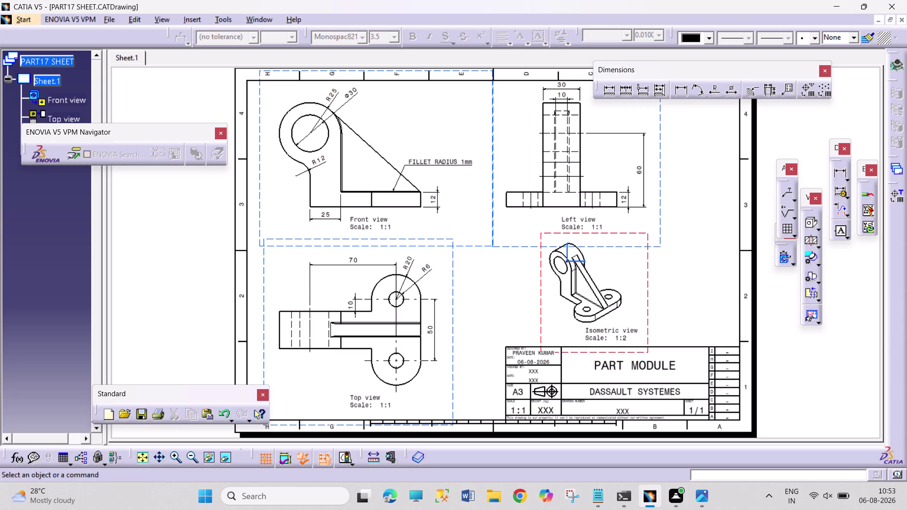
key(ctrl+p)
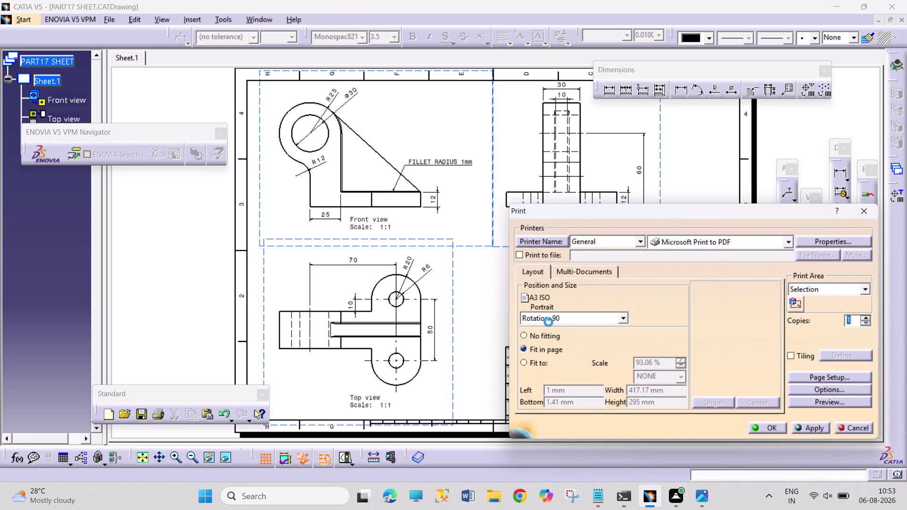
click(820, 400)
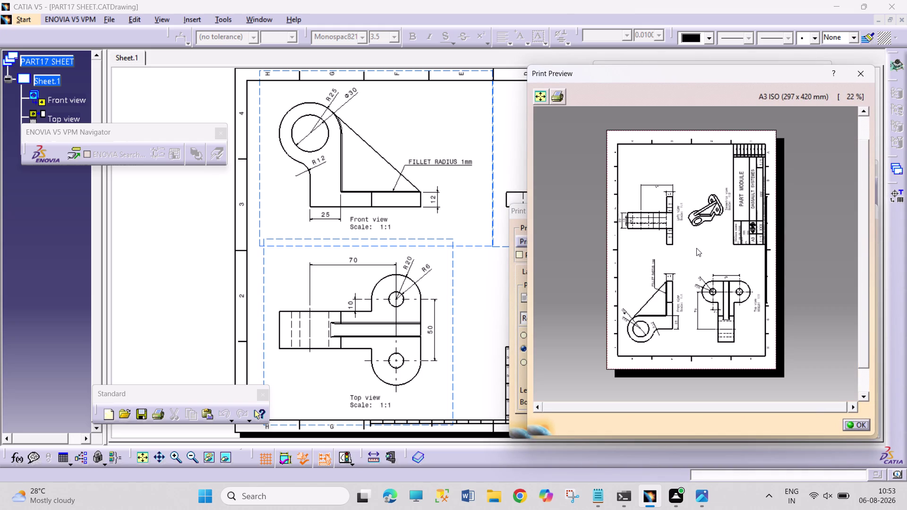
drag(696, 245, 711, 240)
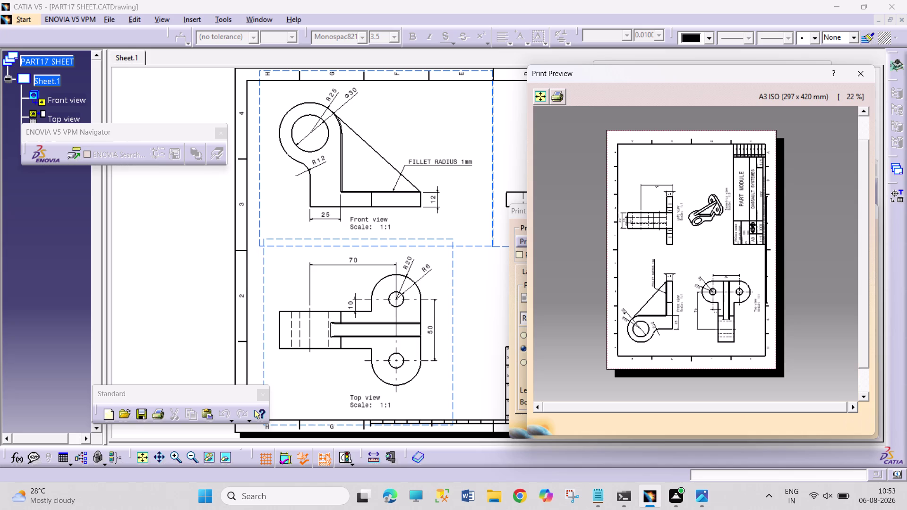
drag(711, 240, 720, 239)
text(+++)
key(ctrl+equal)
key(ctrl+equal)
key(ctrl+equal)
key(ctrl+equal)
key(ctrl+equal)
key(ctrl+equal)
double_click(845, 98)
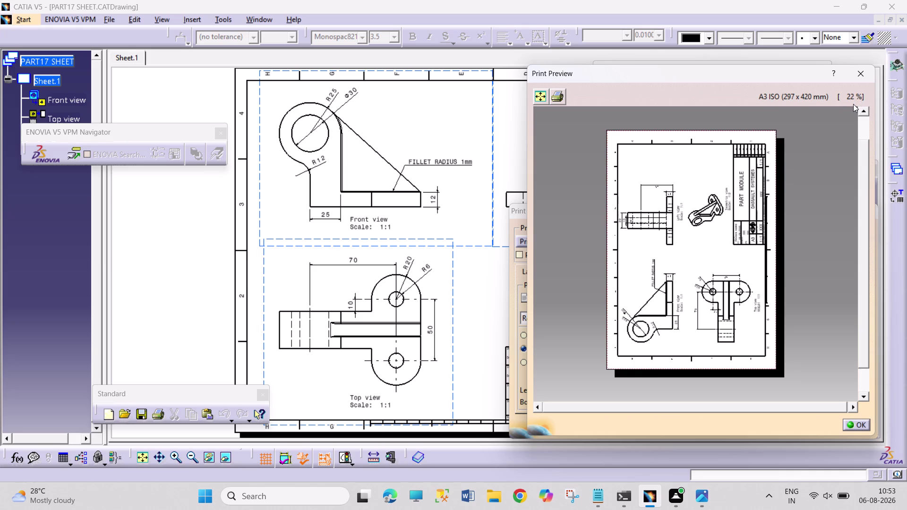
click(856, 77)
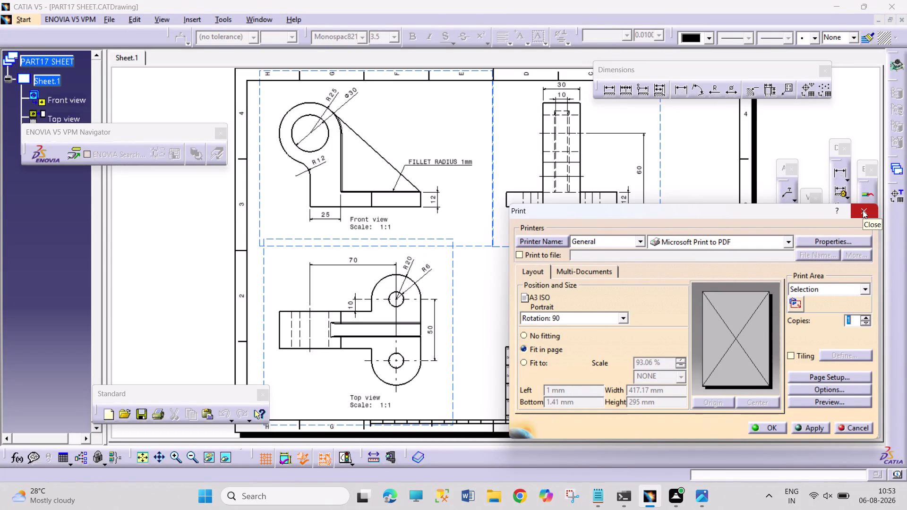
Request 5 copies and keep Selection as the print area.
click(865, 315)
click(866, 315)
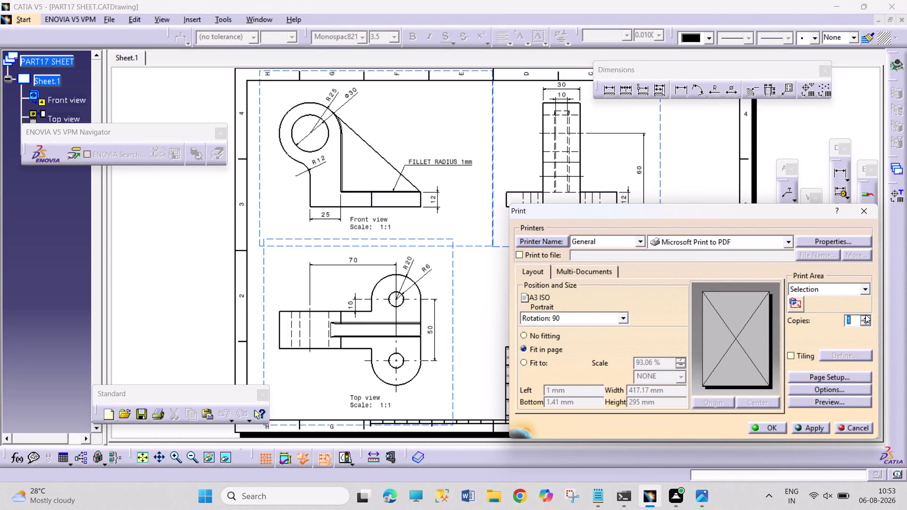
click(866, 317)
triple_click(865, 318)
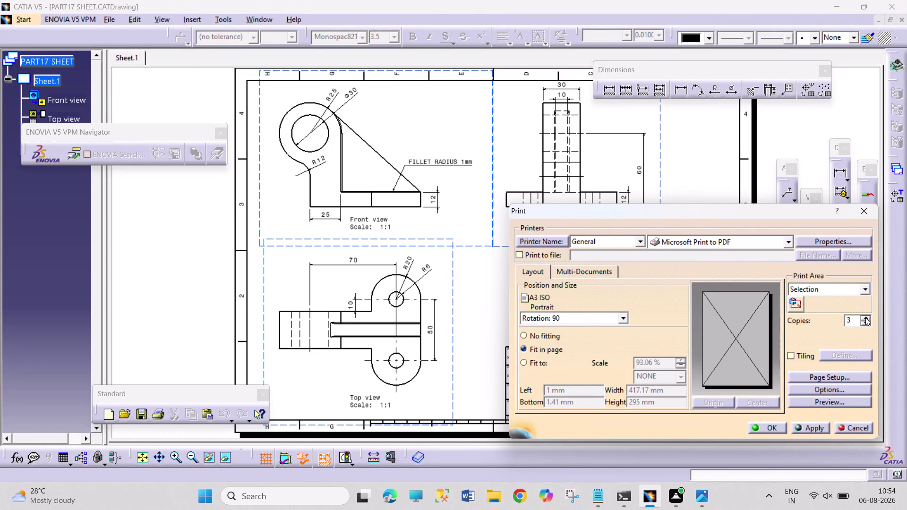
double_click(865, 317)
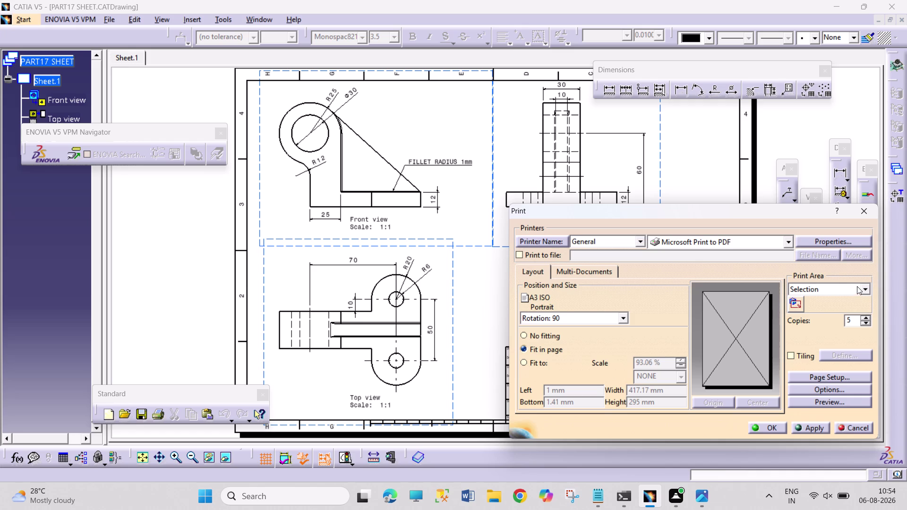
click(865, 292)
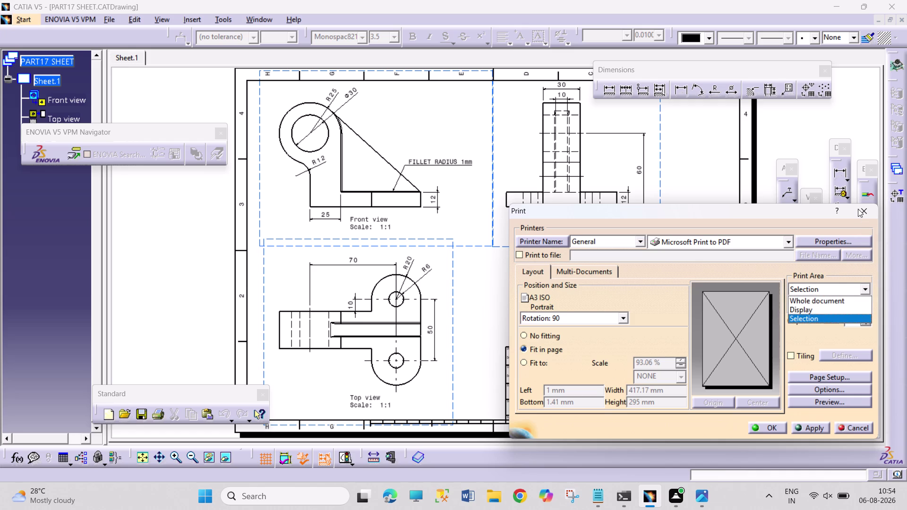
click(854, 223)
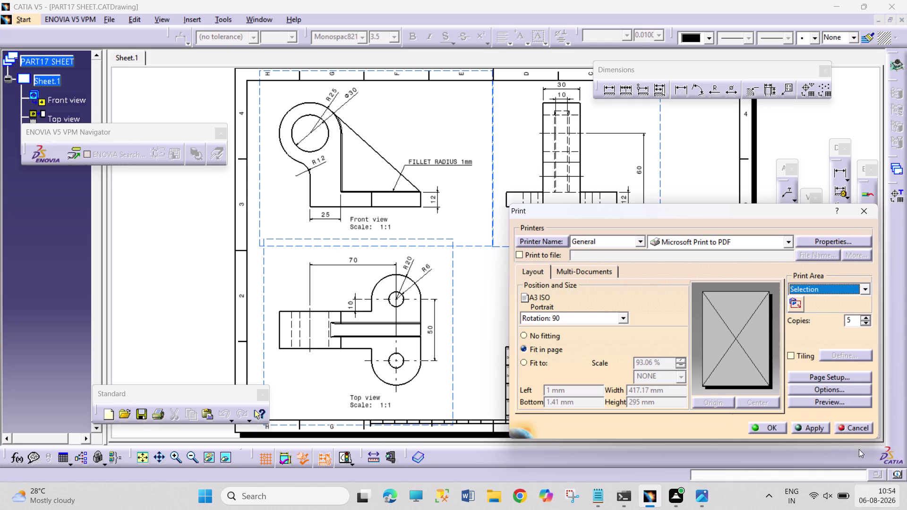
click(852, 388)
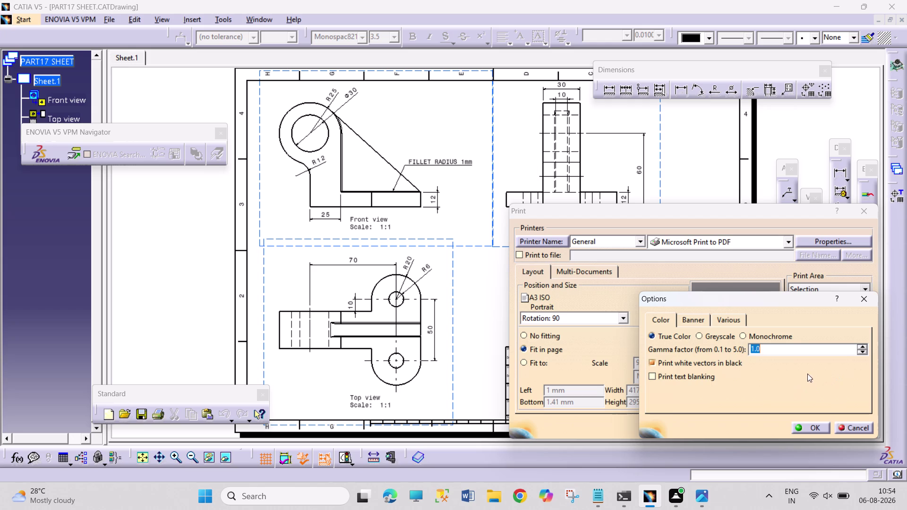
Review the Color, Banner and Various print options, then close Options and Print without printing.
click(833, 349)
click(665, 318)
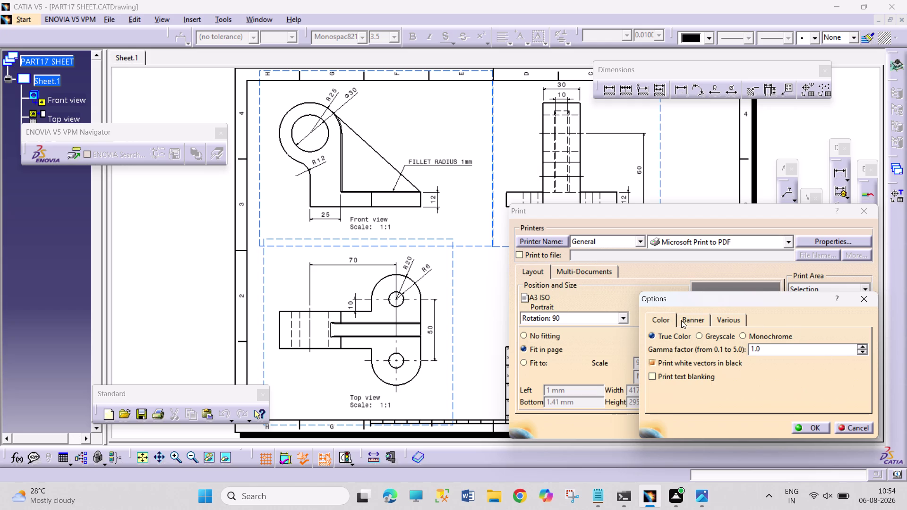
click(687, 322)
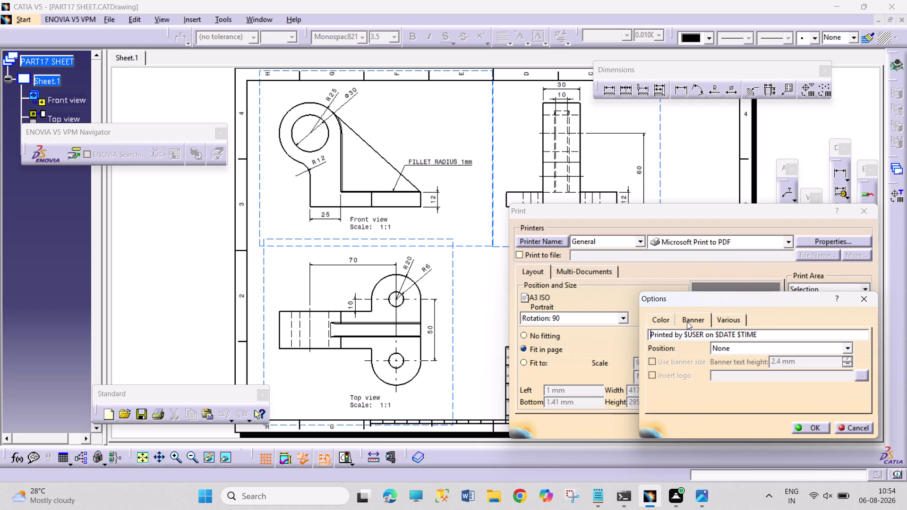
click(721, 322)
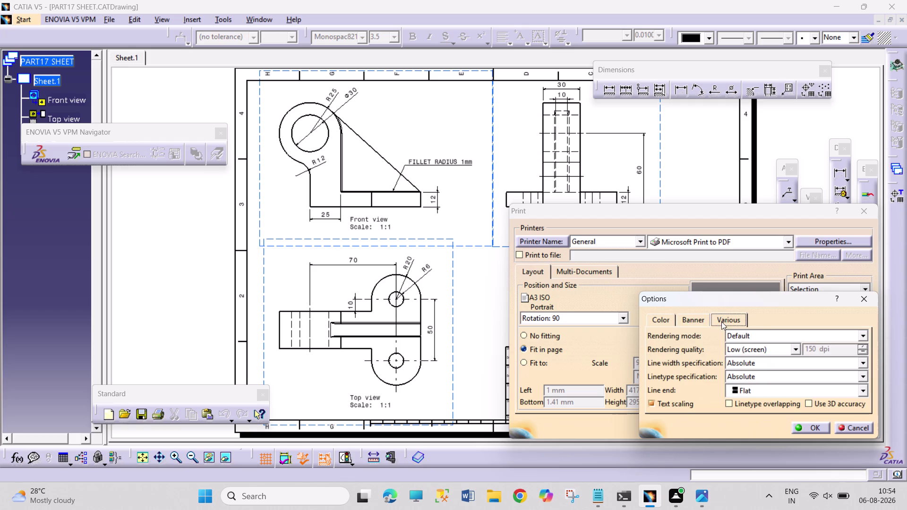
click(671, 318)
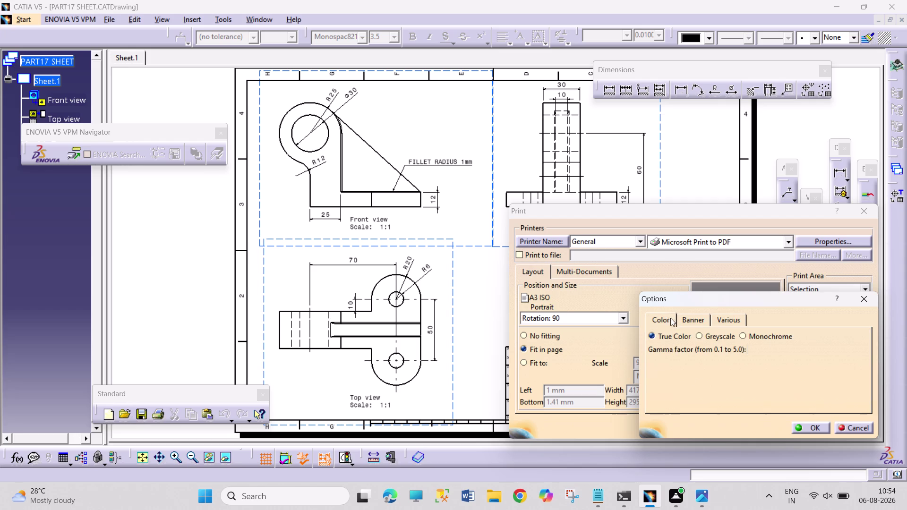
click(722, 314)
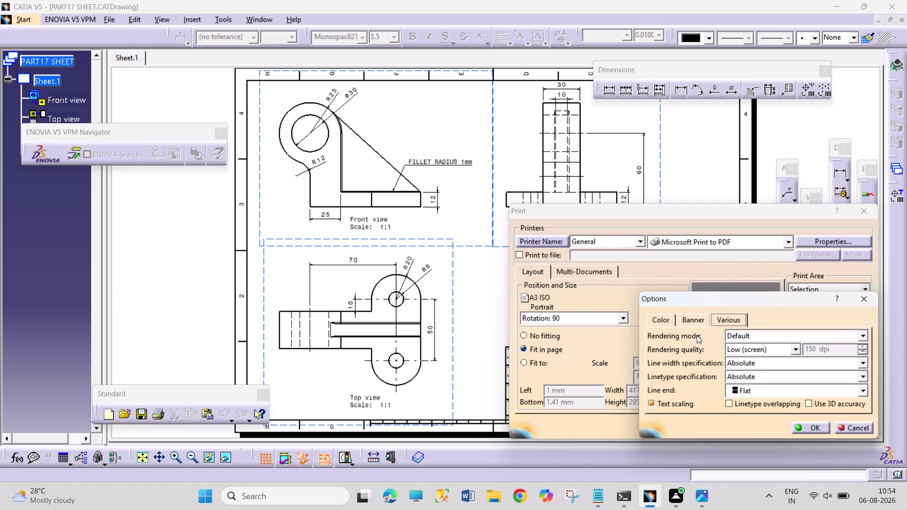
click(691, 325)
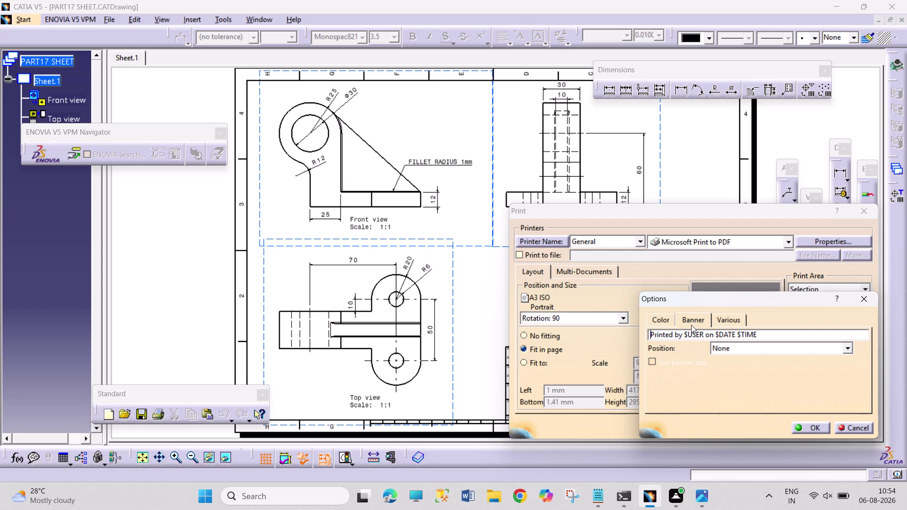
click(666, 320)
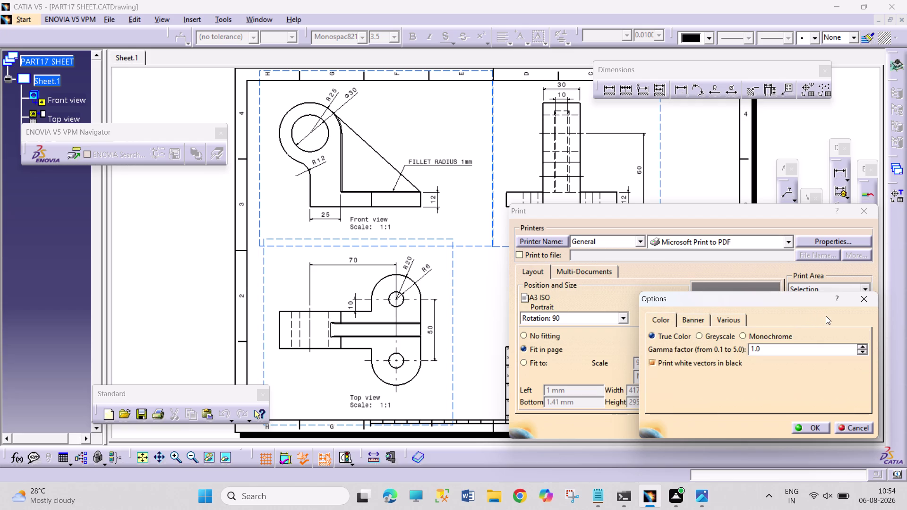
double_click(864, 304)
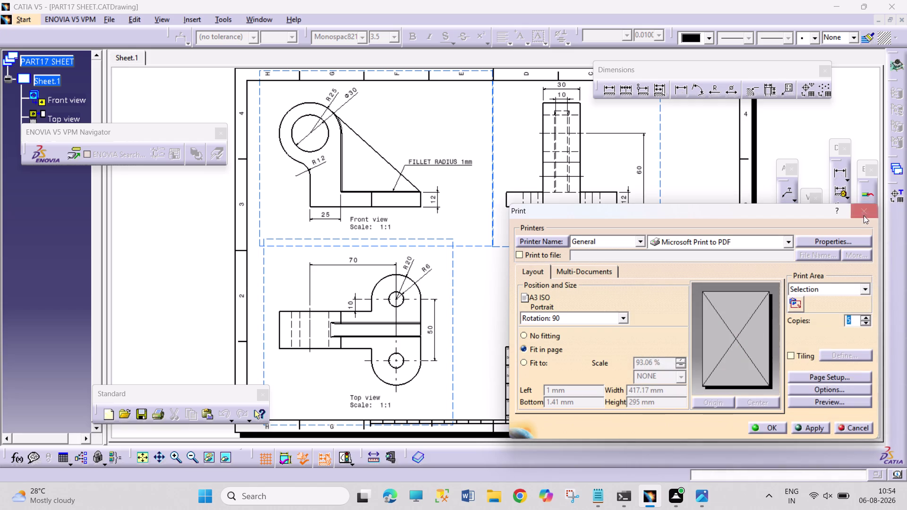
click(863, 215)
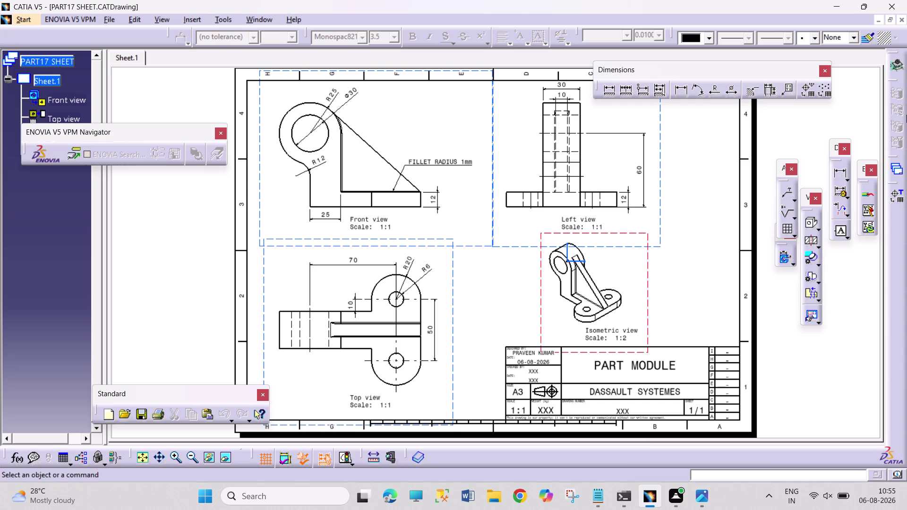
click(882, 0)
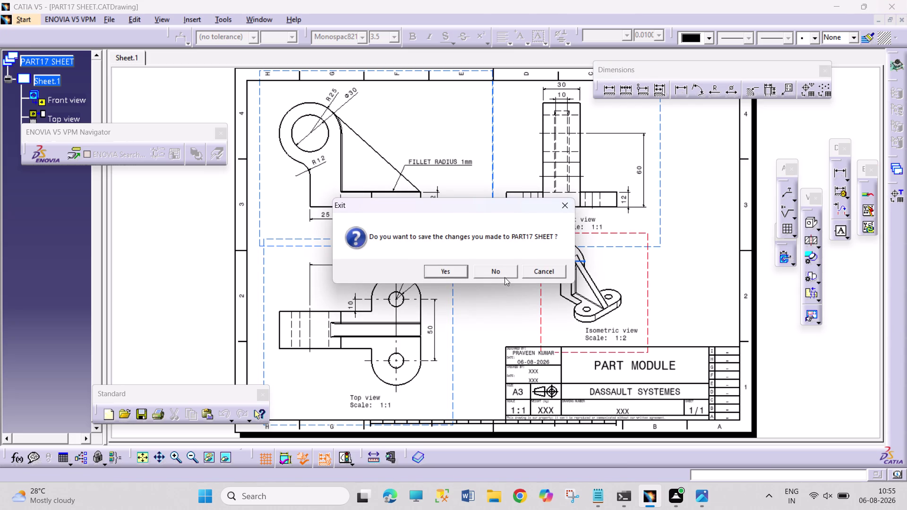
click(463, 269)
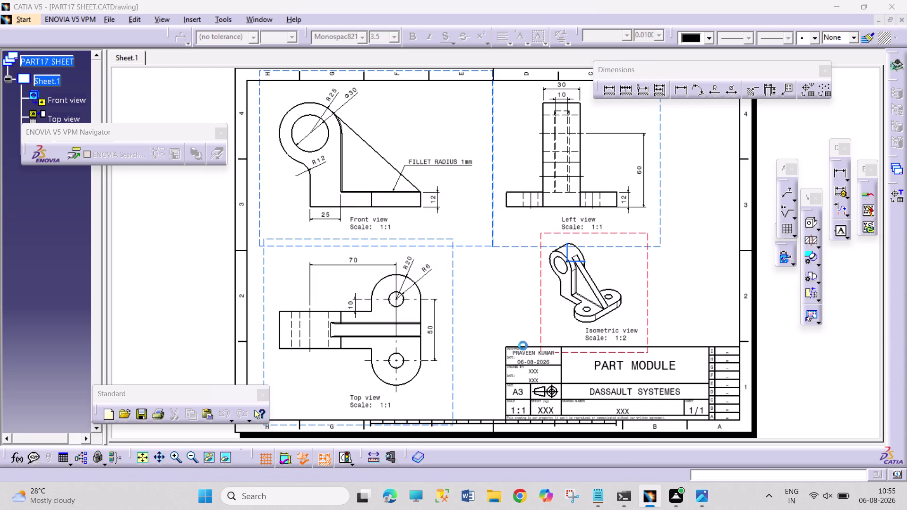